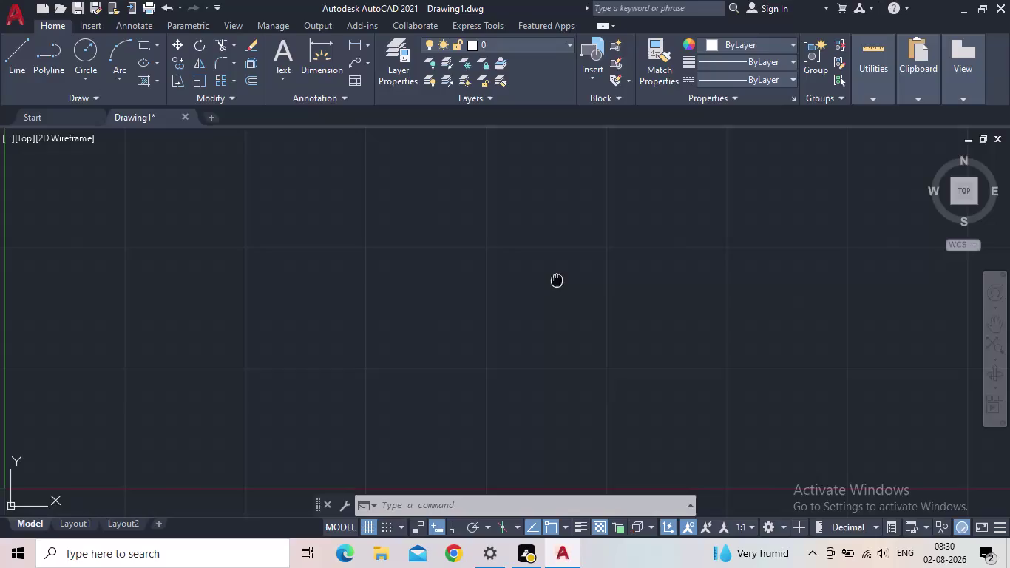
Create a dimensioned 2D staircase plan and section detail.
Set drawing units (UN) to Engineering length type with 0'-0.00" precision.
scroll(down, 3)
middle_drag(535, 294, 515, 303)
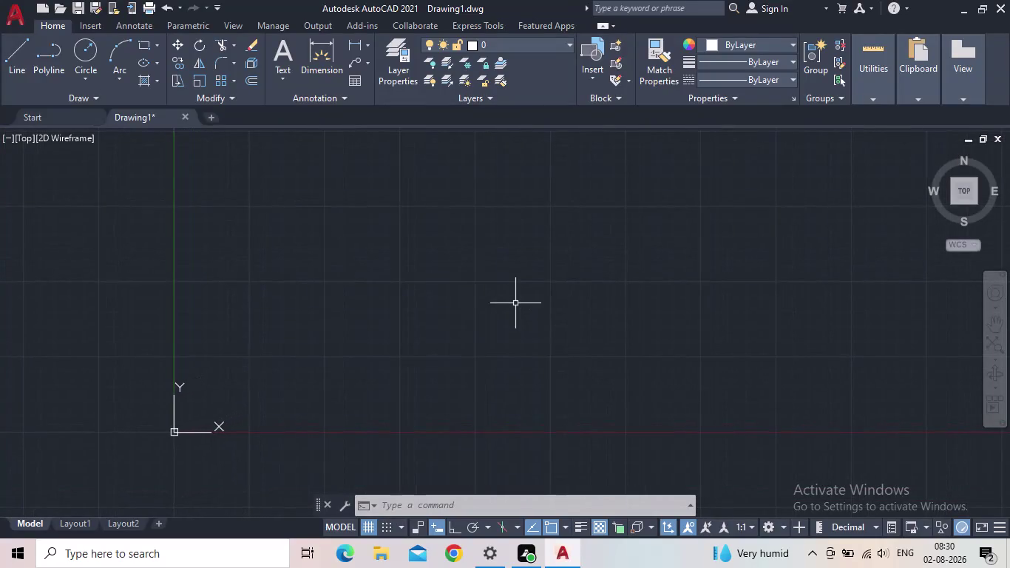
text(un)
key(Return)
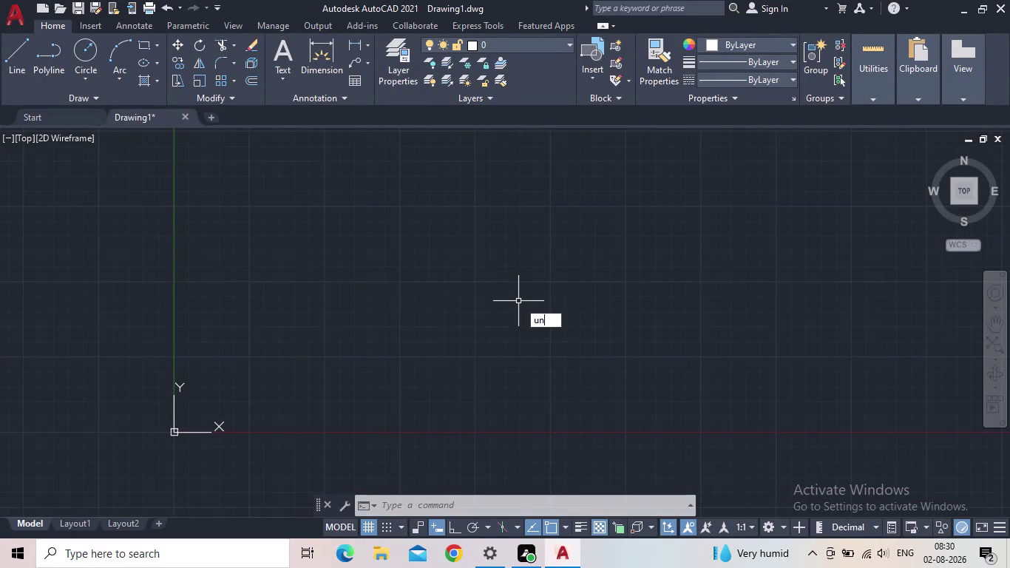
click(468, 168)
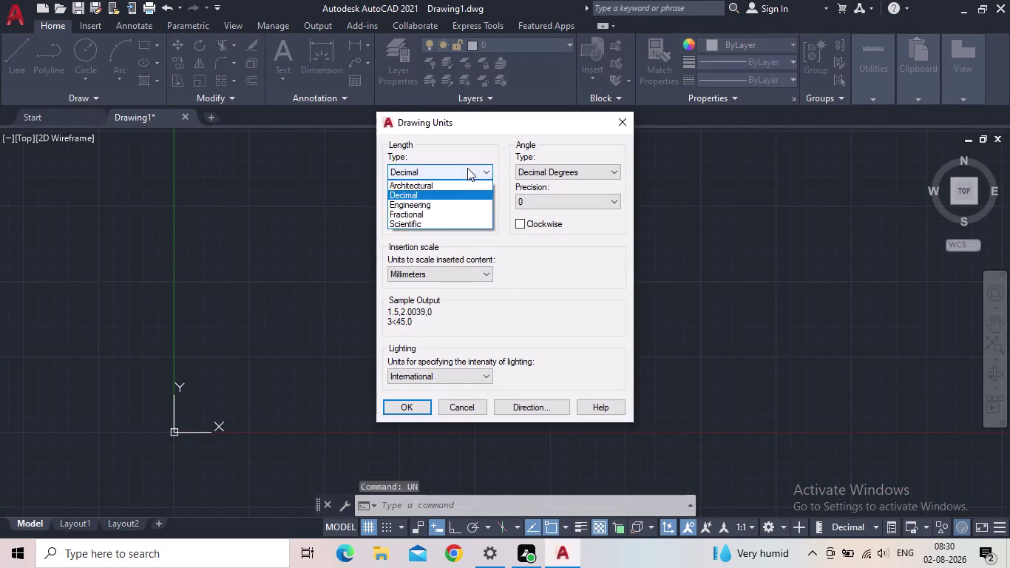
click(446, 203)
click(444, 205)
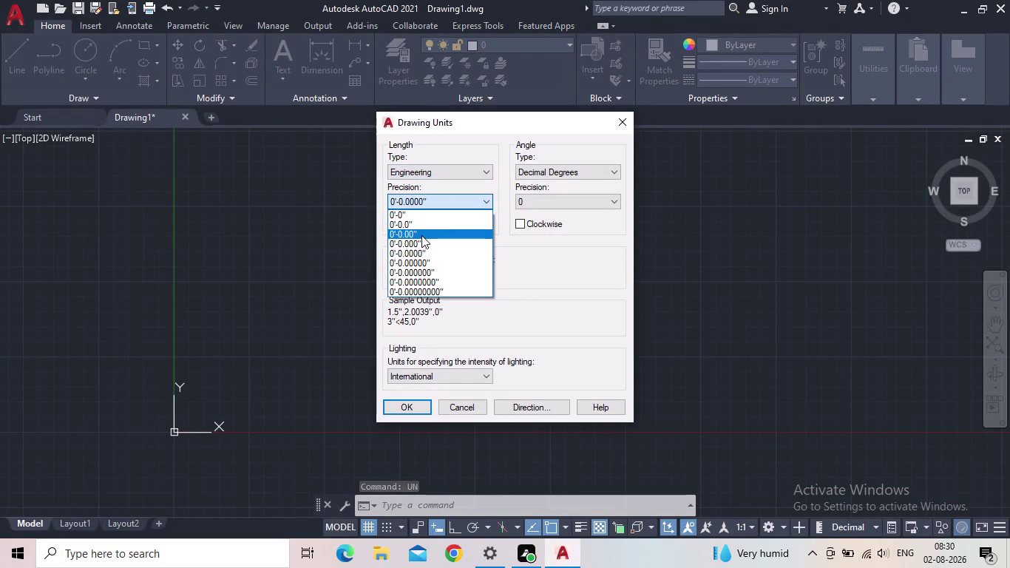
click(419, 236)
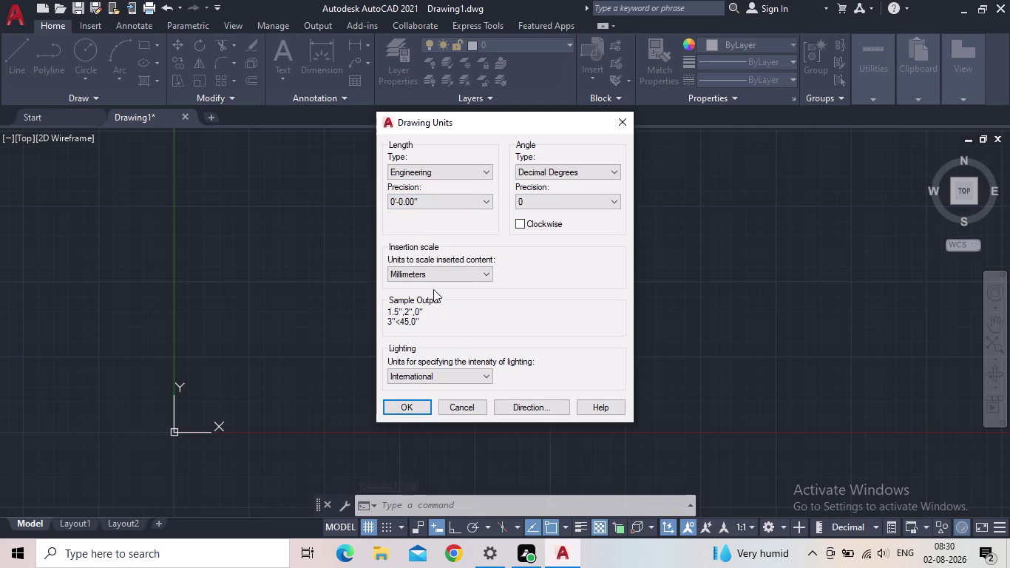
click(437, 275)
click(406, 298)
click(404, 409)
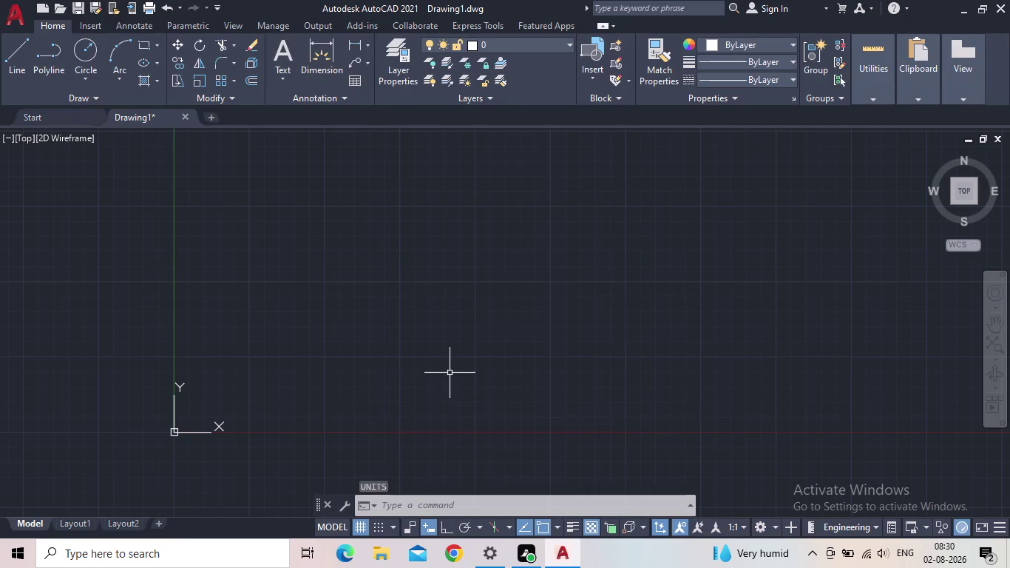
Give ISO-25 Engineering primary unit format with 0'-0.00" precision and close the style manager.
key(d)
key(Return)
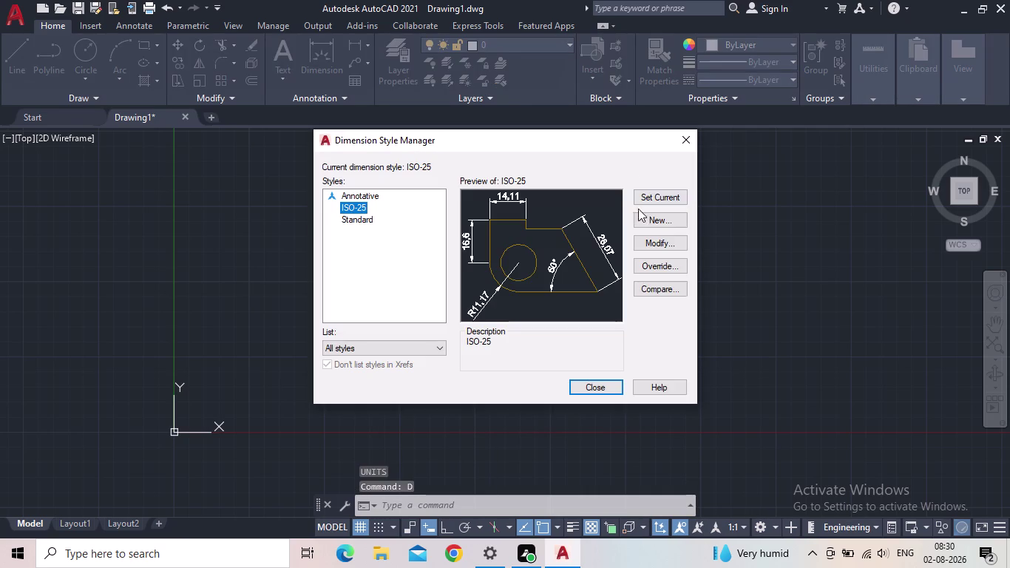
click(664, 244)
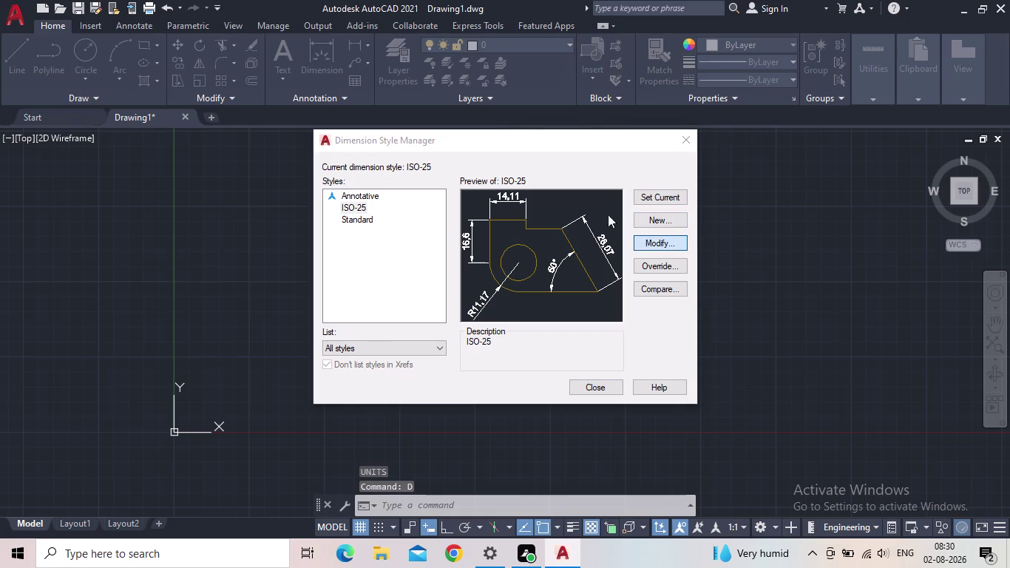
click(473, 137)
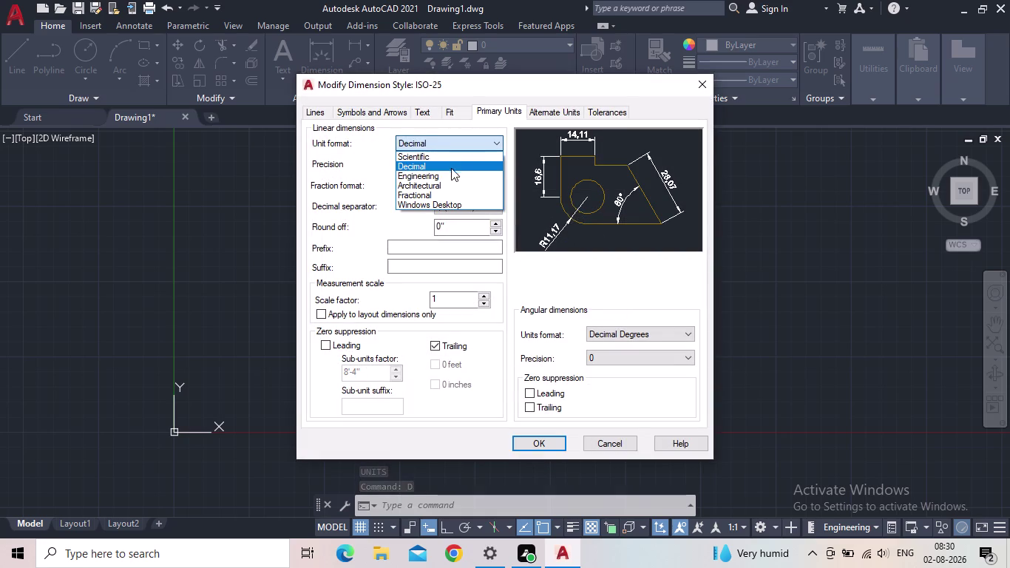
click(445, 176)
click(442, 162)
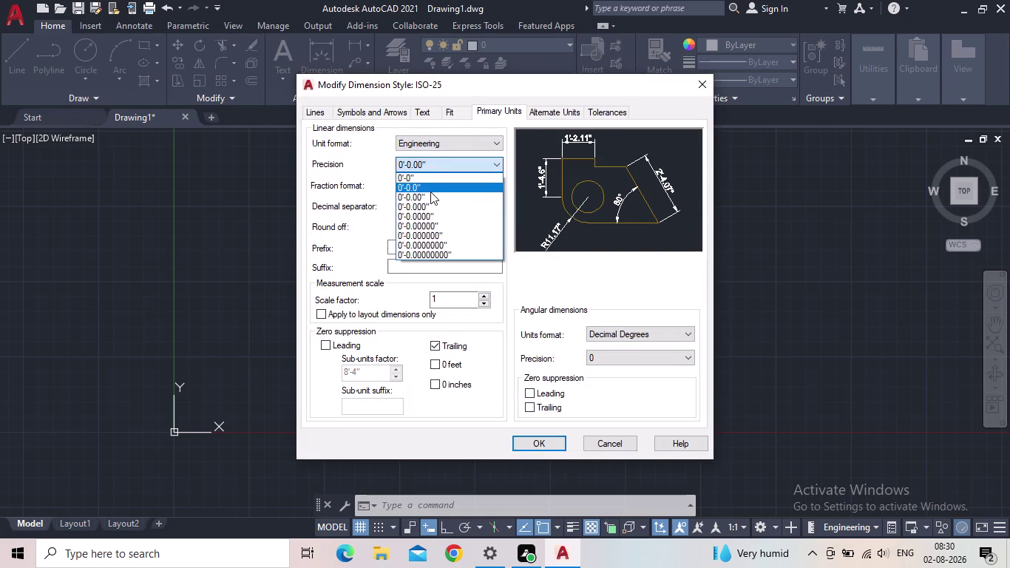
click(429, 195)
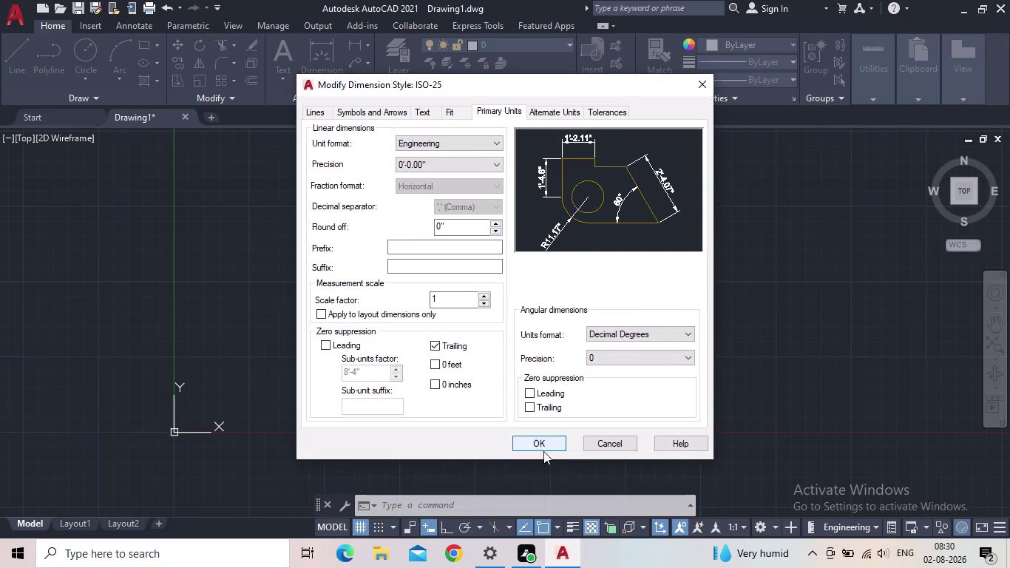
click(541, 441)
click(651, 197)
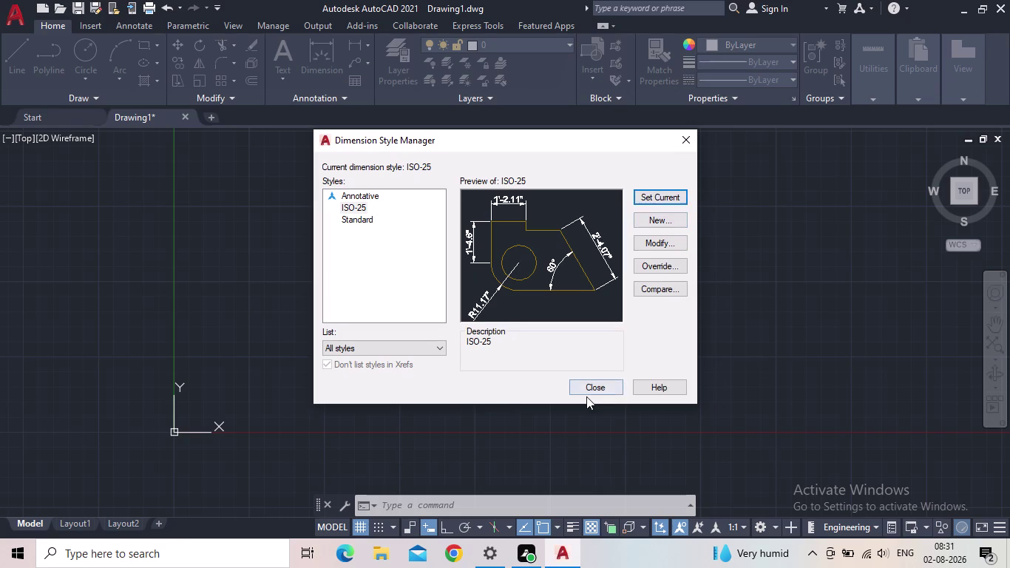
click(585, 387)
Pan to reposition the origin and start the XLINE command with XL.
middle_drag(660, 282, 554, 305)
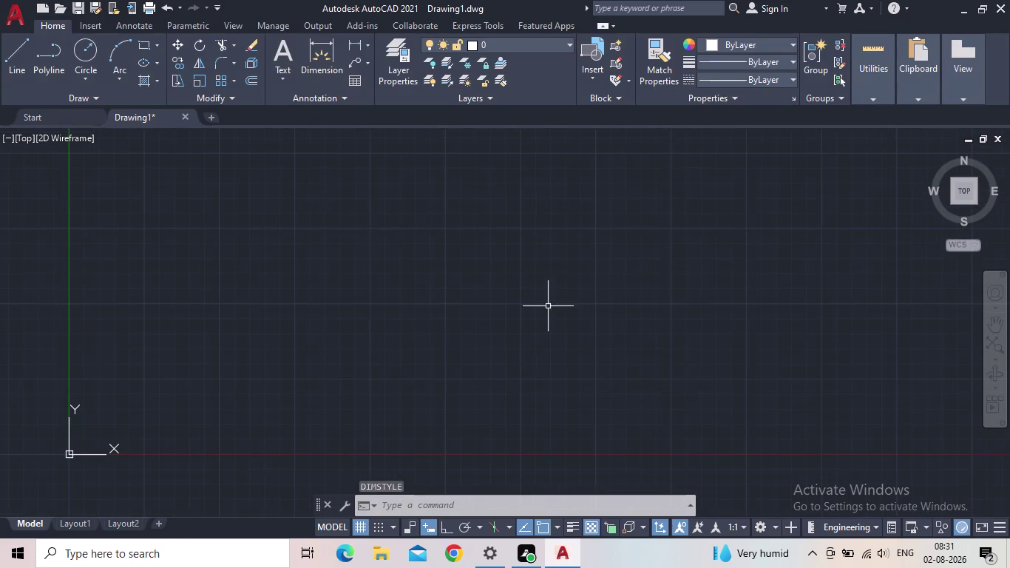
middle_drag(514, 239, 491, 277)
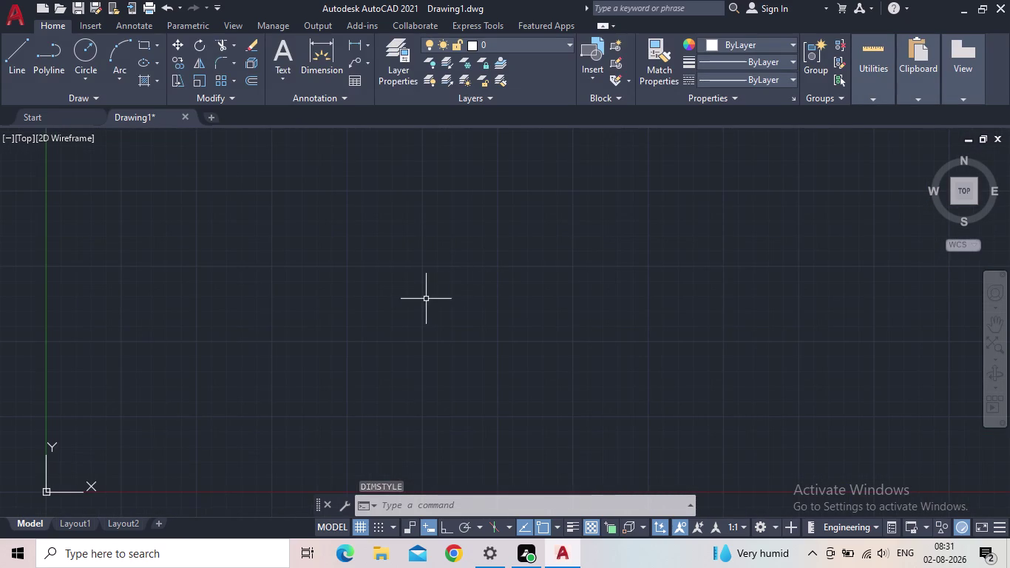
middle_drag(360, 285, 370, 298)
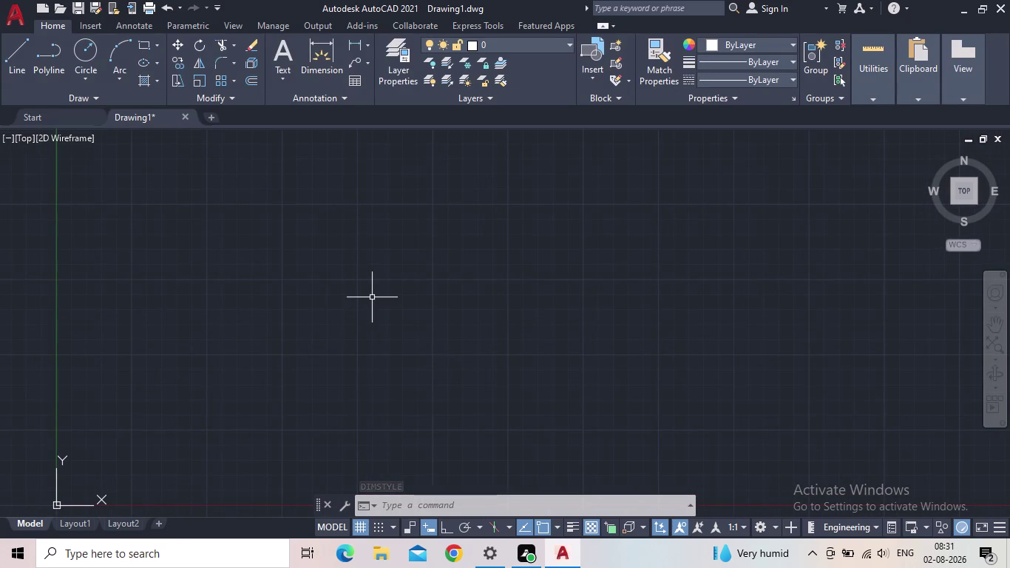
middle_drag(373, 295, 354, 286)
text(x)
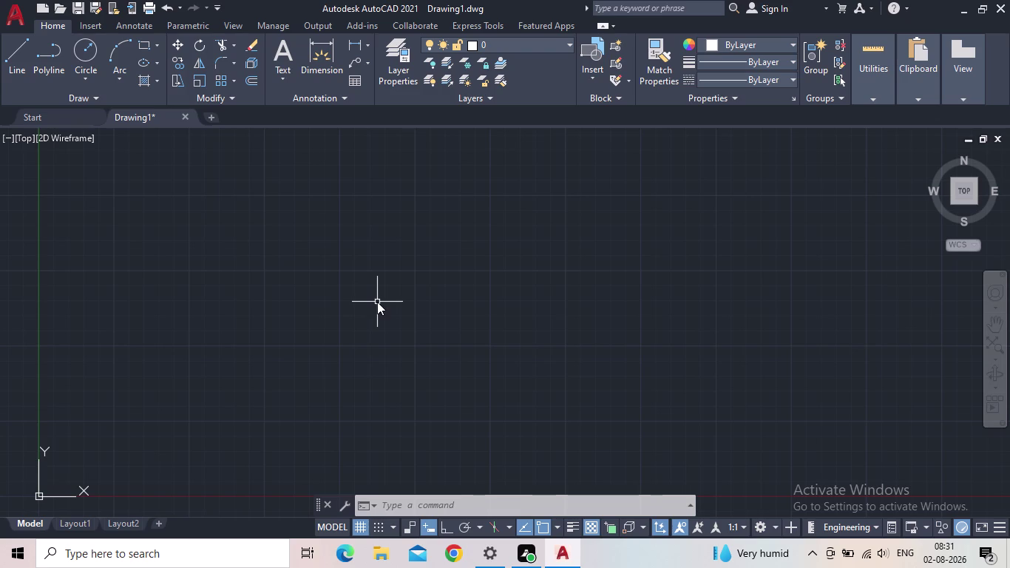
text(l)
key(Return)
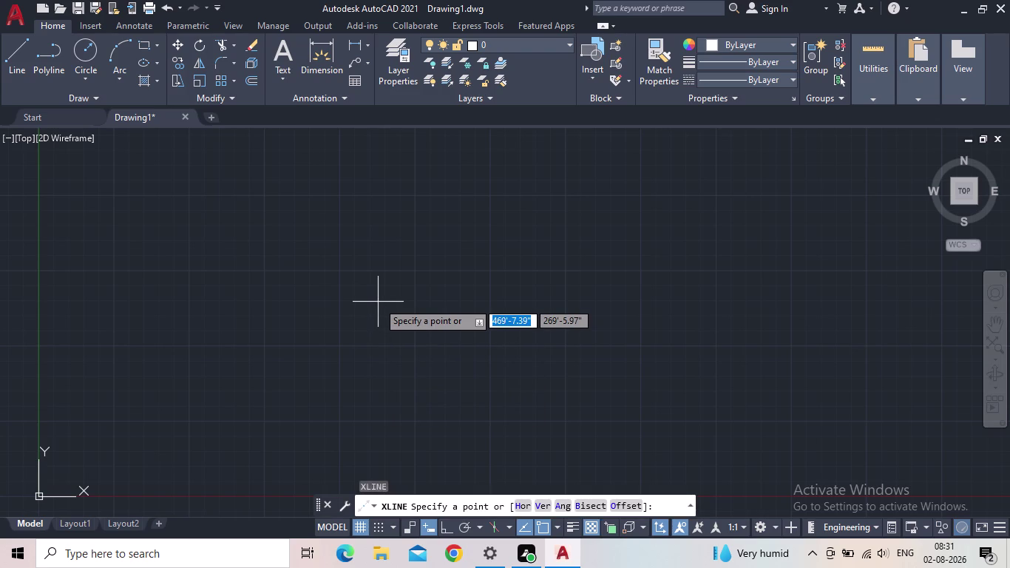
Place a vertical construction line in the left part of the drawing.
text(v)
key(space)
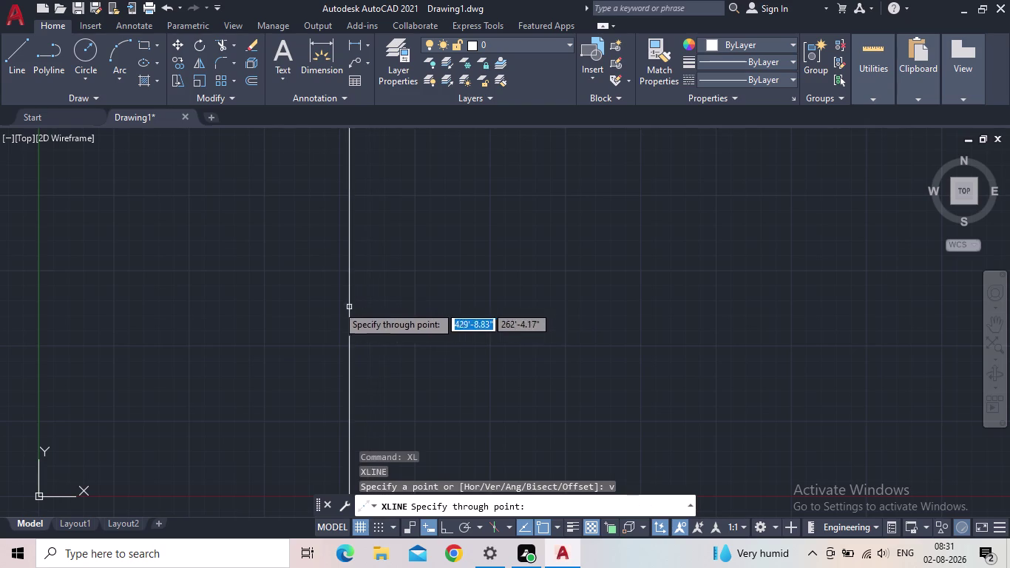
click(311, 244)
middle_drag(373, 286, 353, 343)
scroll(down, 3)
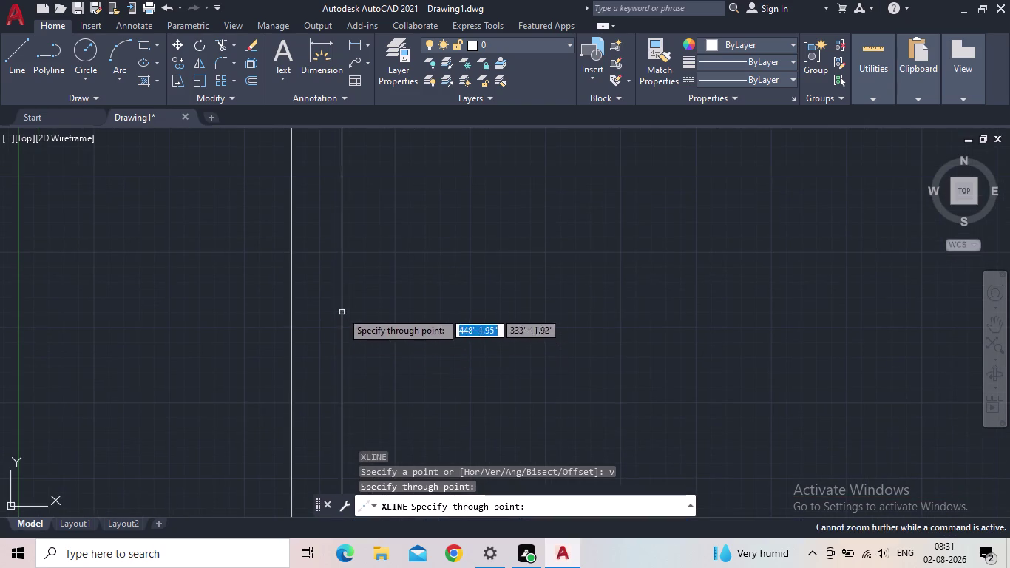
middle_drag(342, 312, 309, 350)
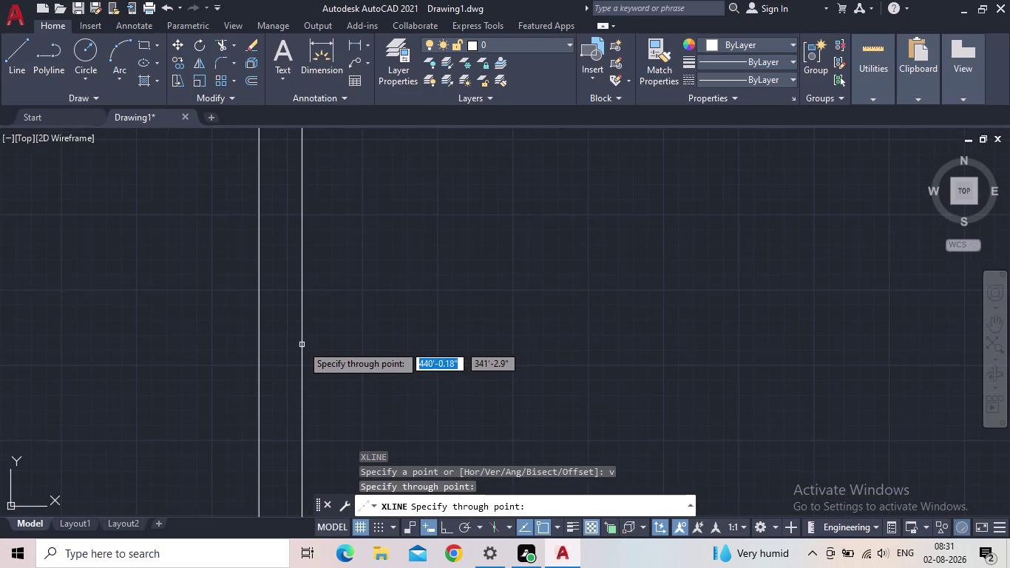
scroll(up, 3)
scroll(down, 3)
key(Escape)
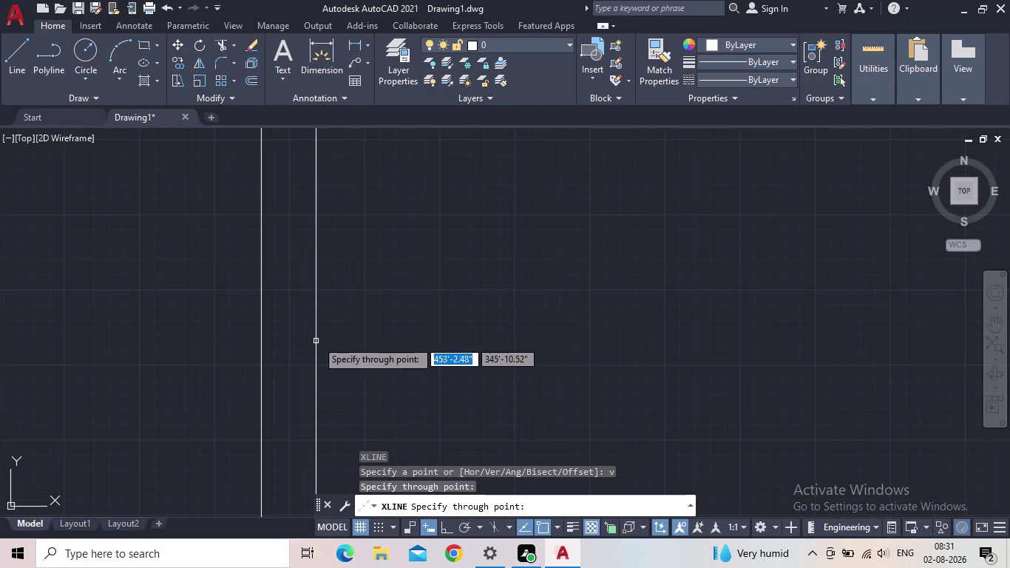
key(space)
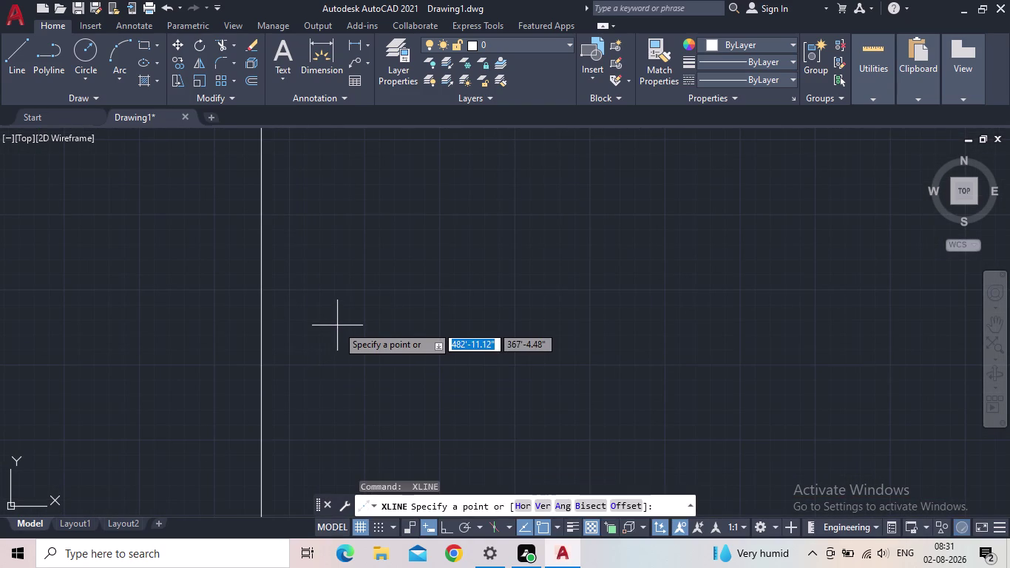
Place a horizontal construction line crossing the vertical one.
key(h)
key(space)
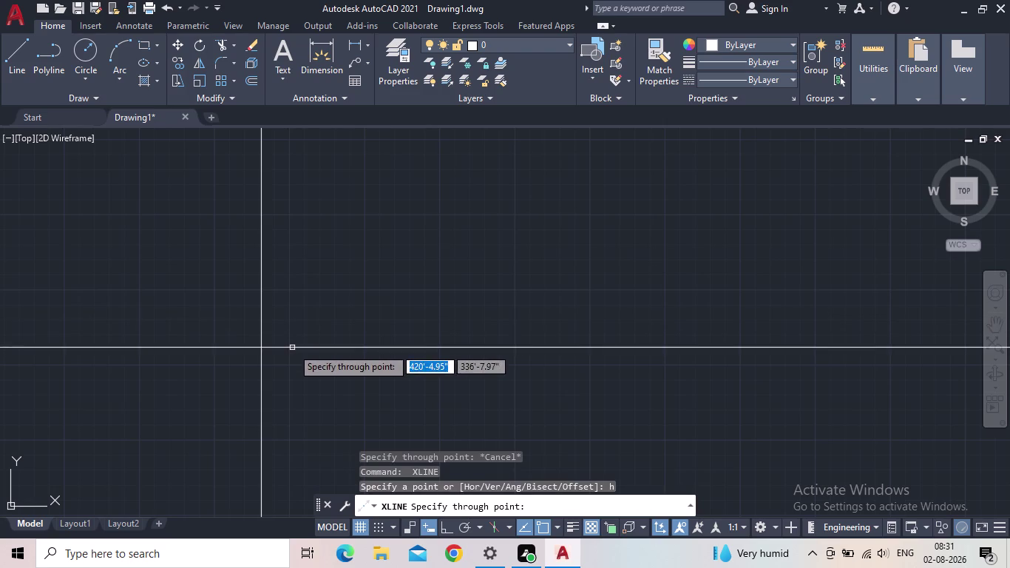
click(292, 348)
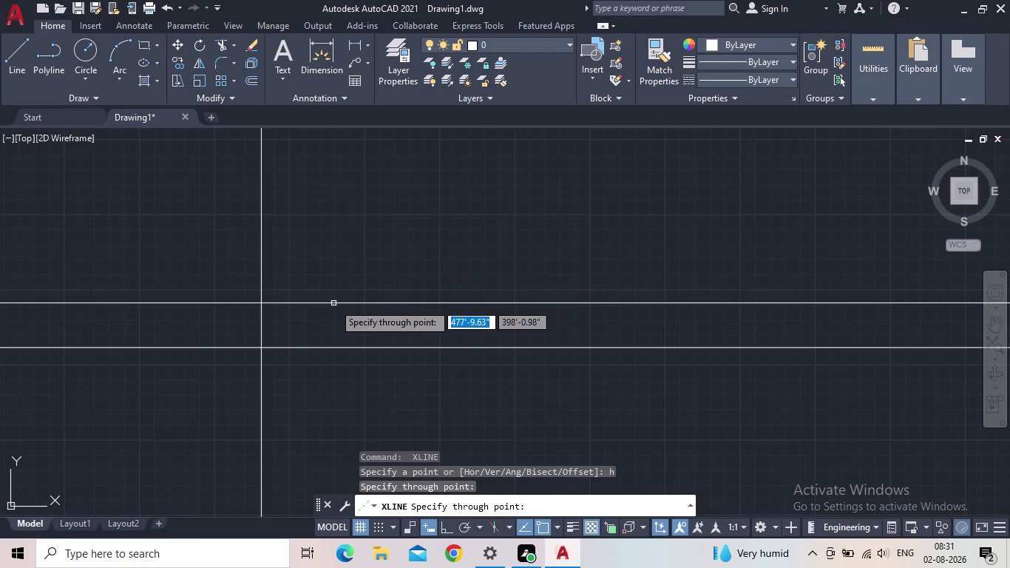
key(Escape)
Offset the horizontal line 9" below and pan to review the lines.
key(o)
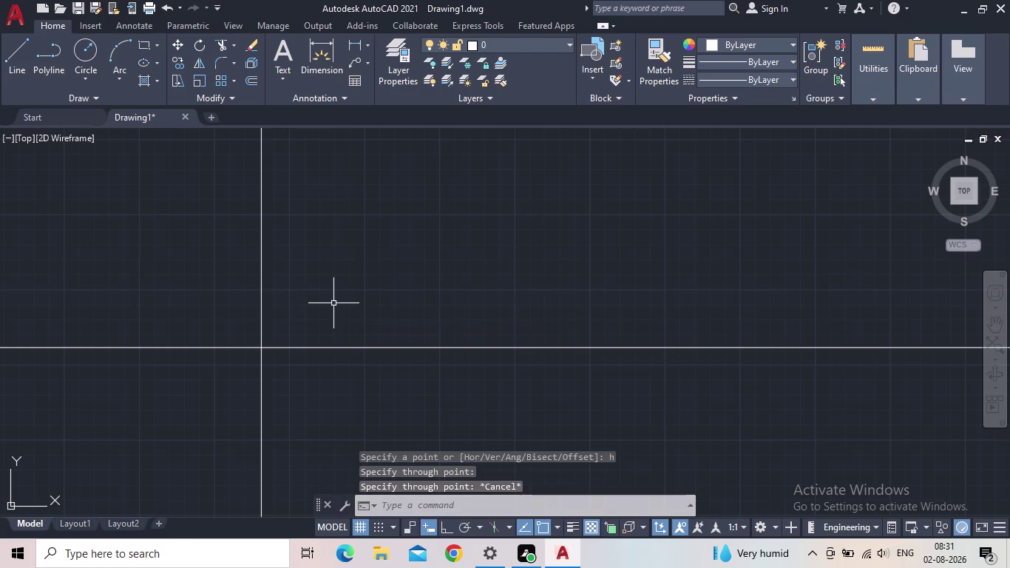
key(Return)
text(9)
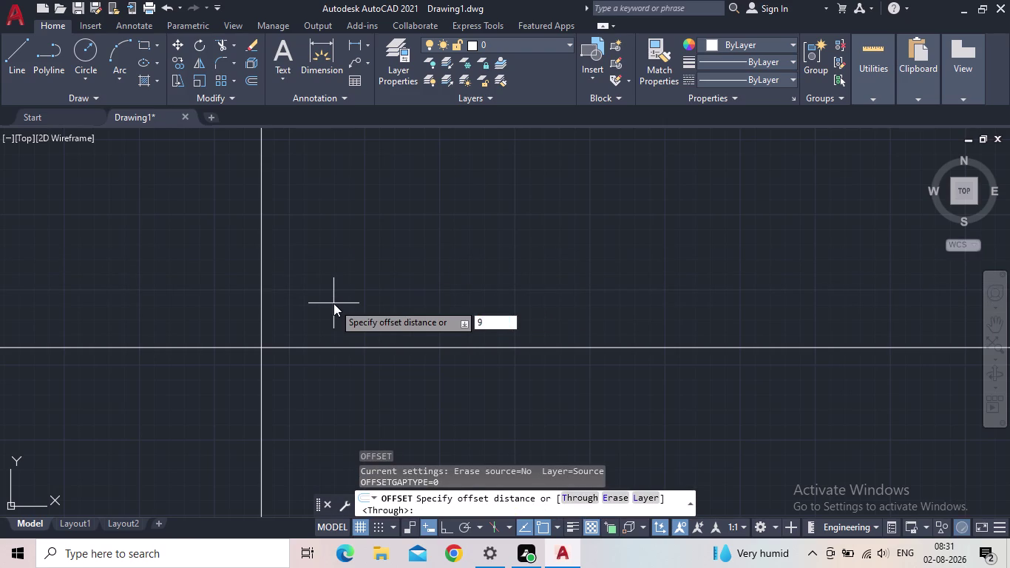
text(")
key(Return)
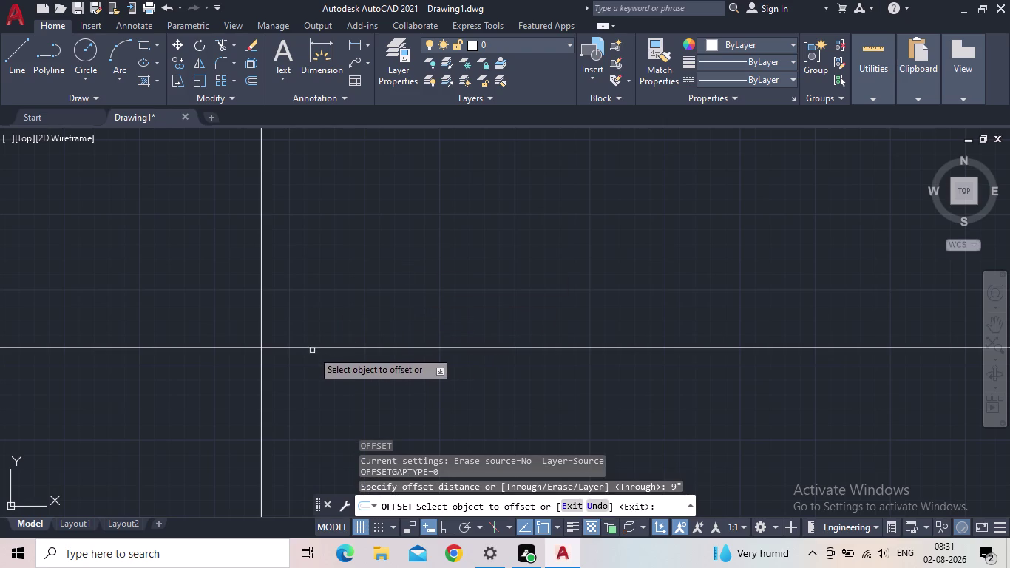
click(312, 346)
click(323, 285)
scroll(up, 3)
scroll(up, 3)
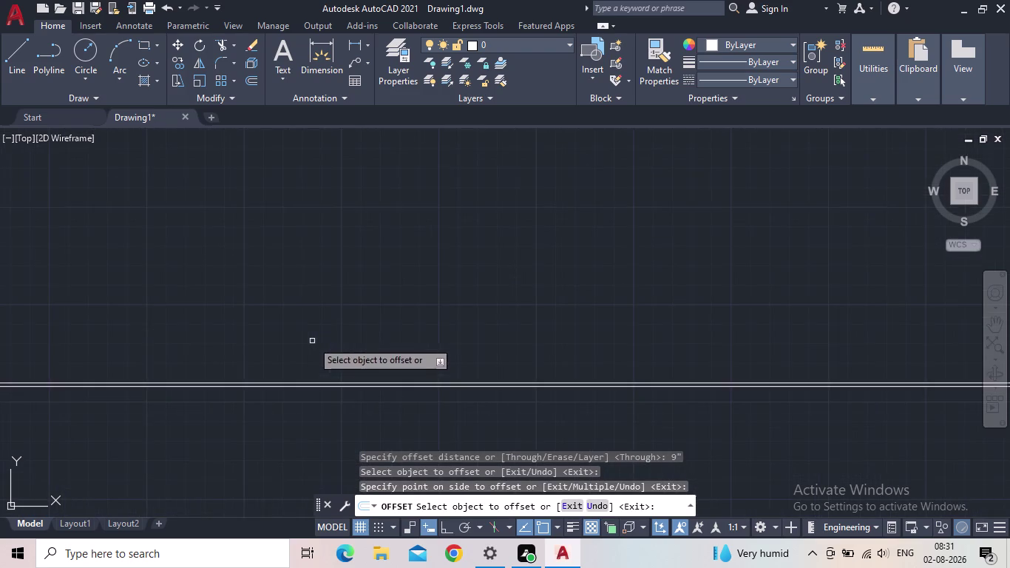
middle_drag(325, 338, 769, 361)
scroll(up, 3)
middle_drag(508, 318, 341, 305)
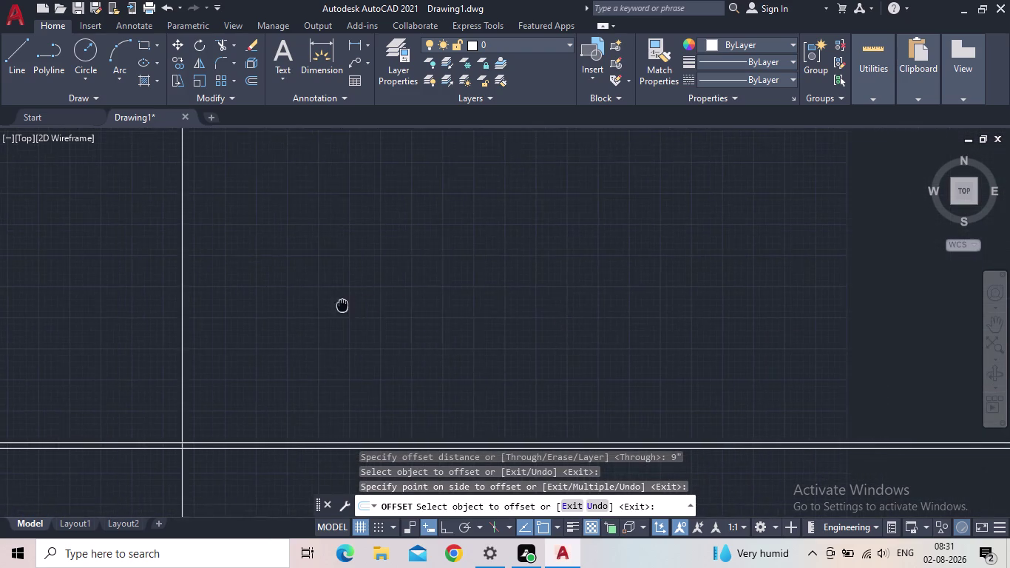
scroll(down, 3)
middle_drag(446, 316, 329, 345)
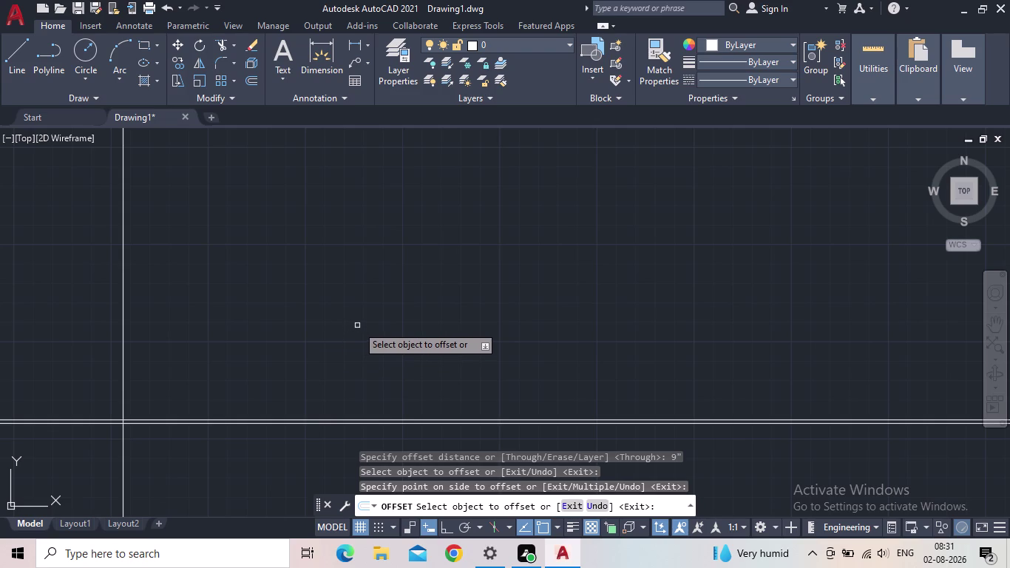
middle_drag(374, 308, 325, 322)
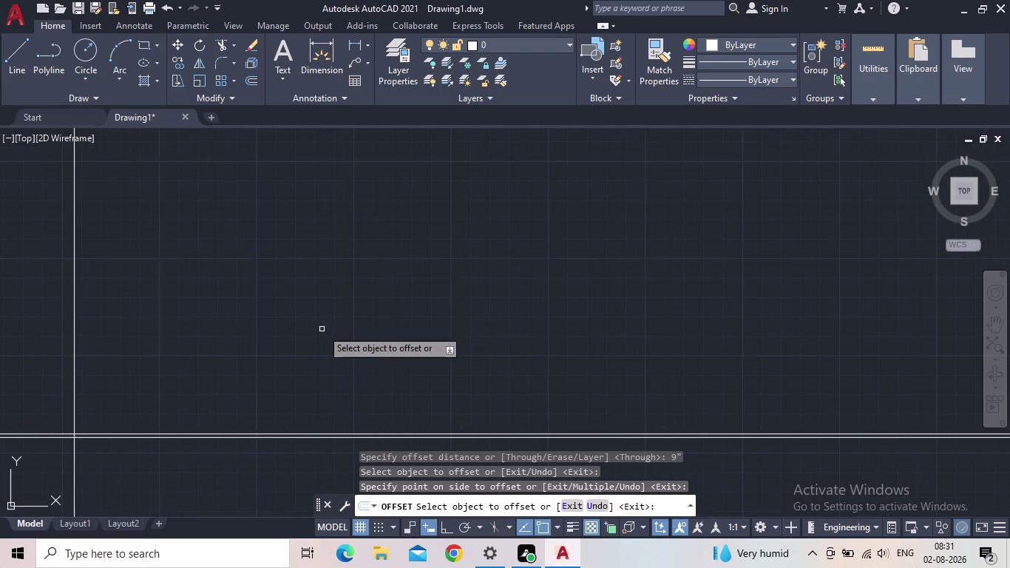
key(Escape)
Offset the horizontal line 7'5" to create a parallel copy.
key(o)
key(space)
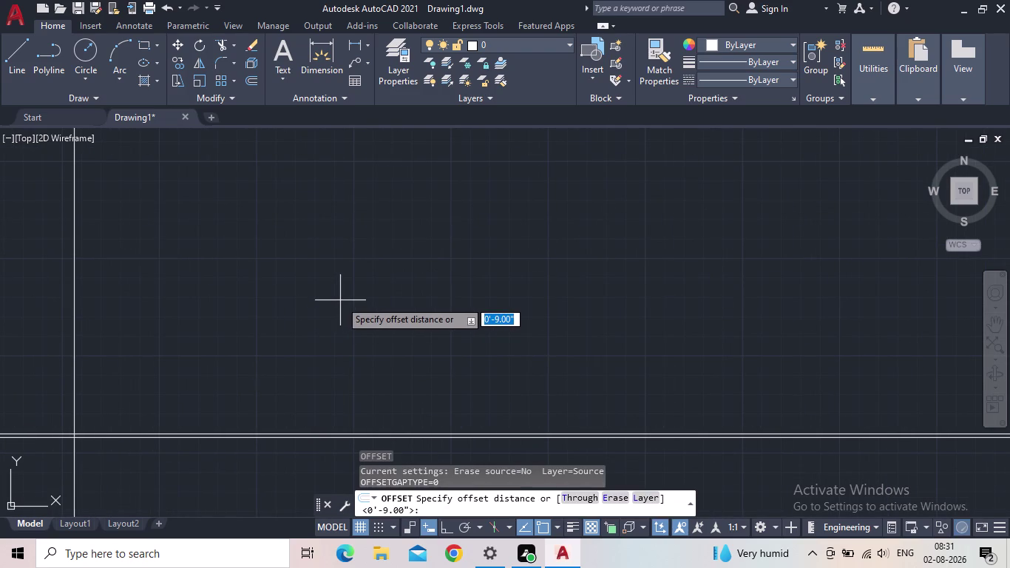
key(7)
key(period)
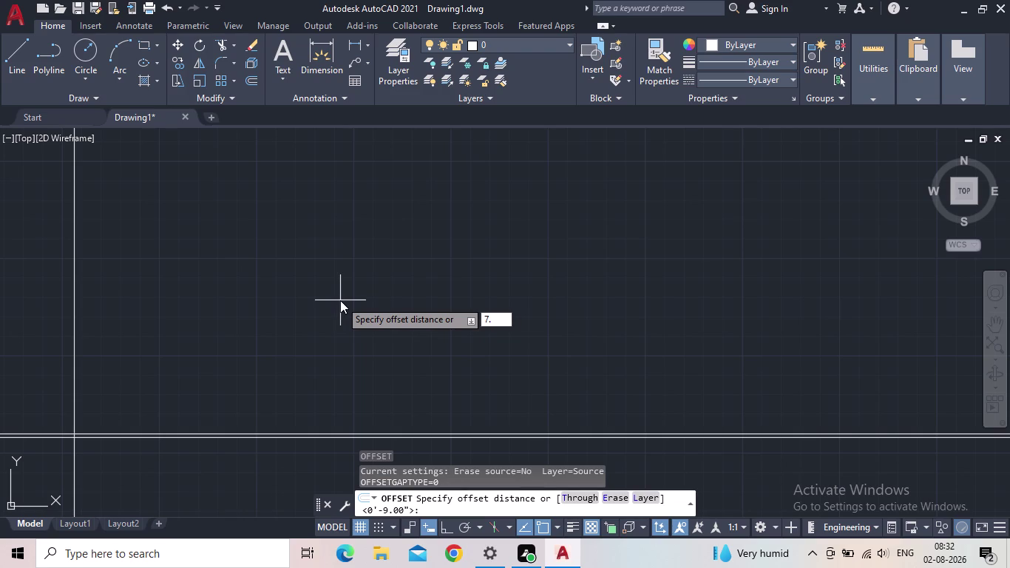
key(BackSpace)
text('5)
text(")
key(Return)
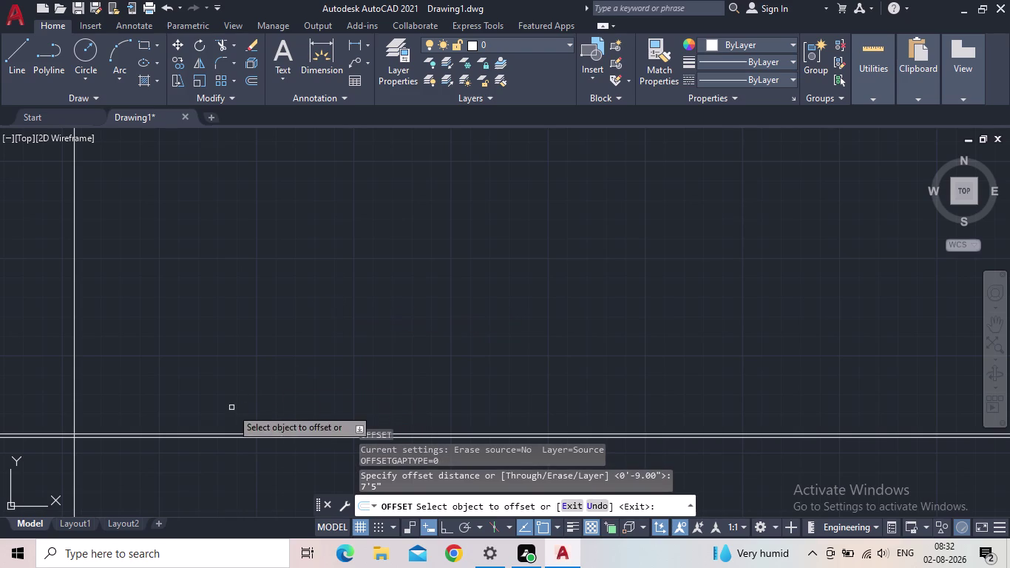
click(226, 434)
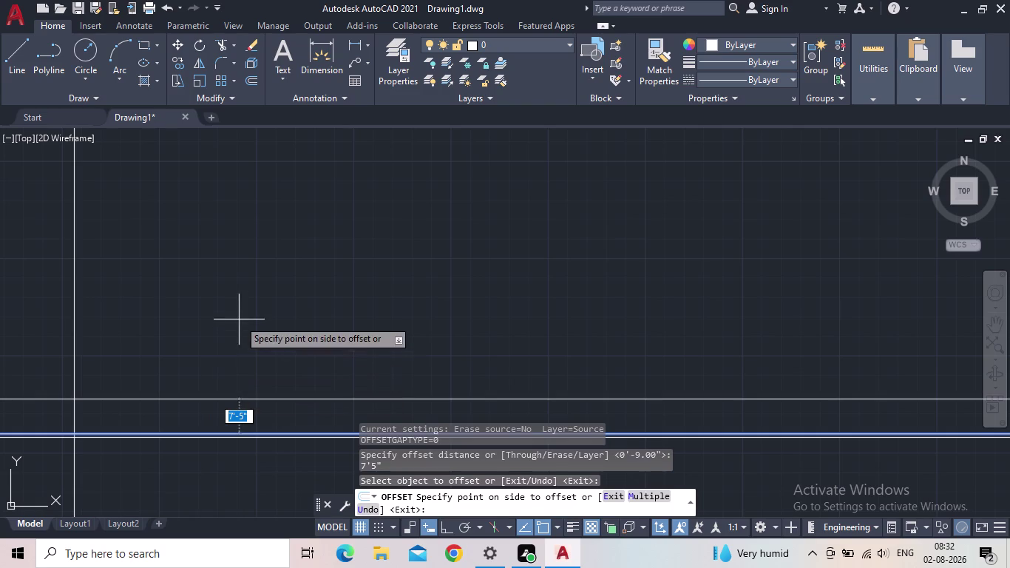
click(238, 321)
key(Escape)
Offset the new horizontal line 9" to form the second line pair.
key(o)
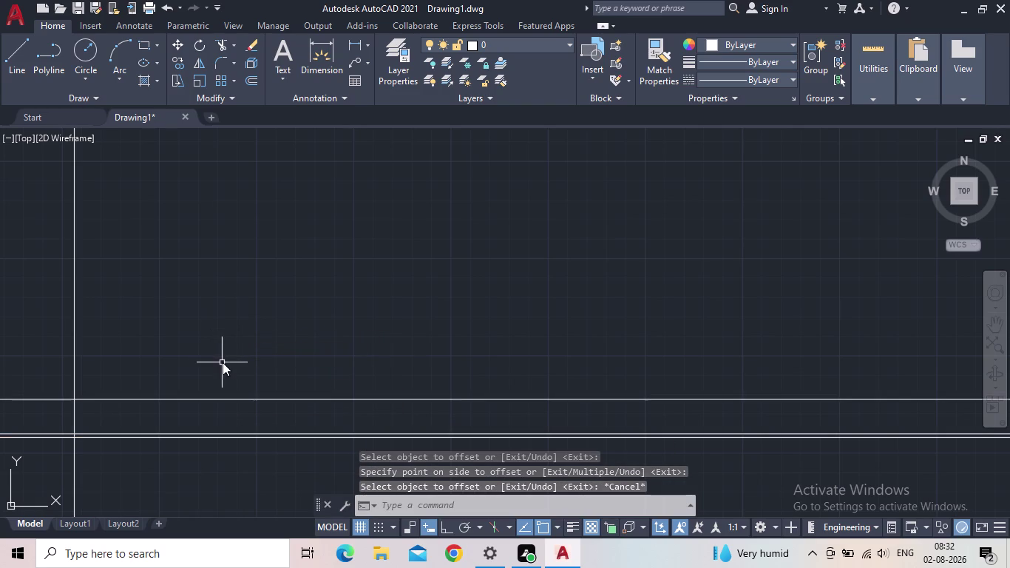
key(Return)
text(9")
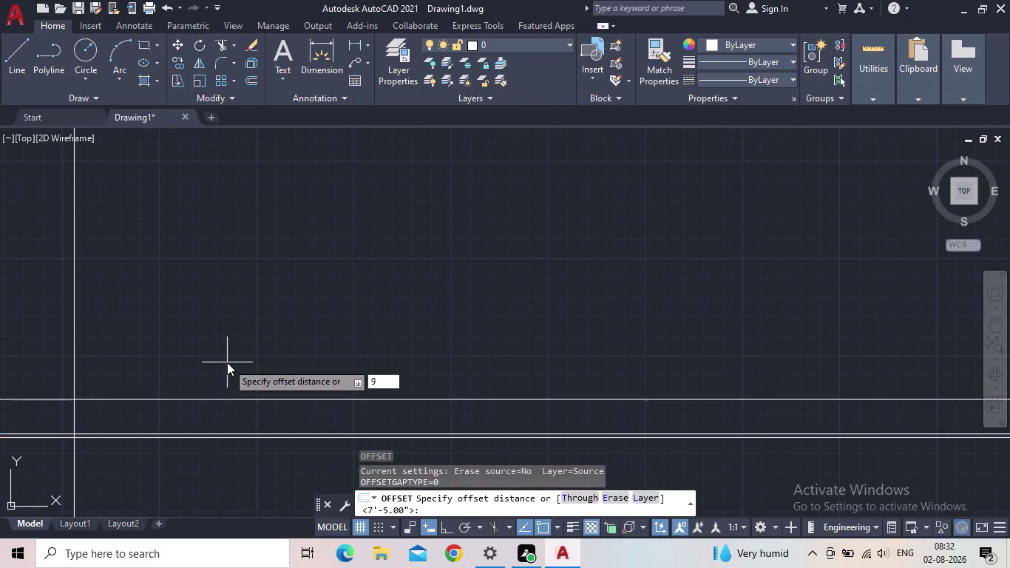
key(Return)
click(115, 398)
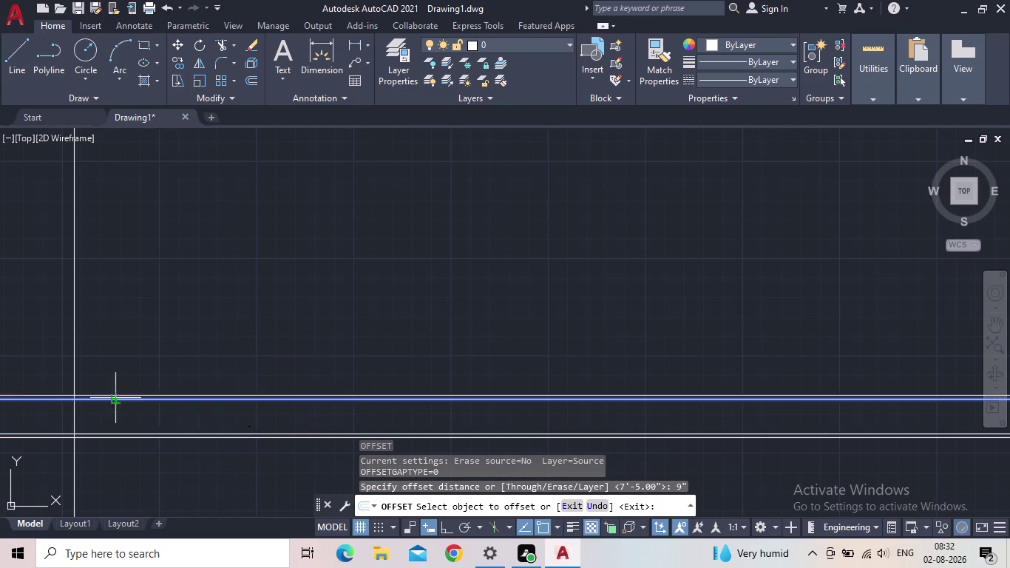
click(138, 363)
key(Escape)
middle_drag(137, 388, 185, 370)
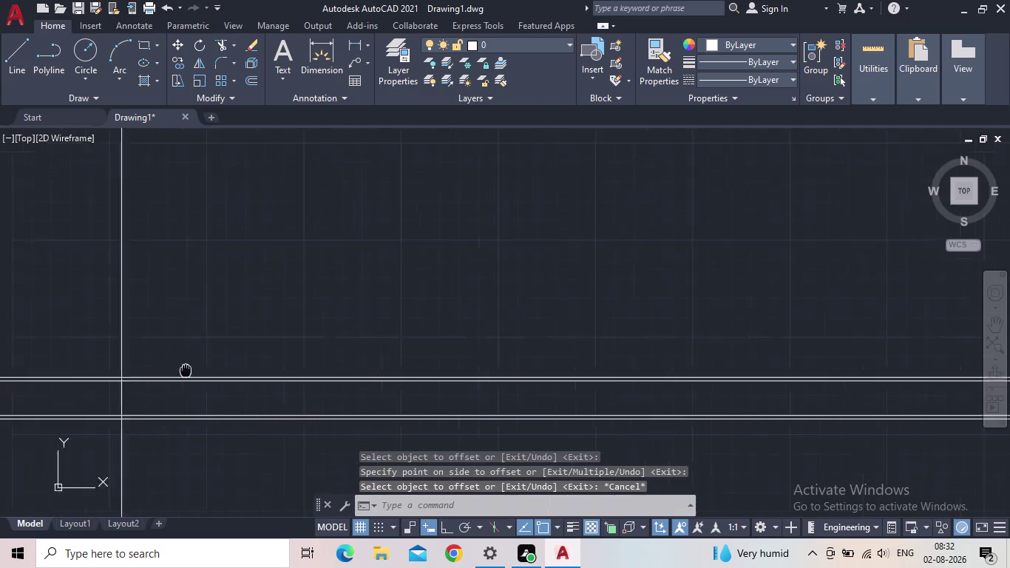
middle_drag(184, 370, 205, 378)
scroll(up, 3)
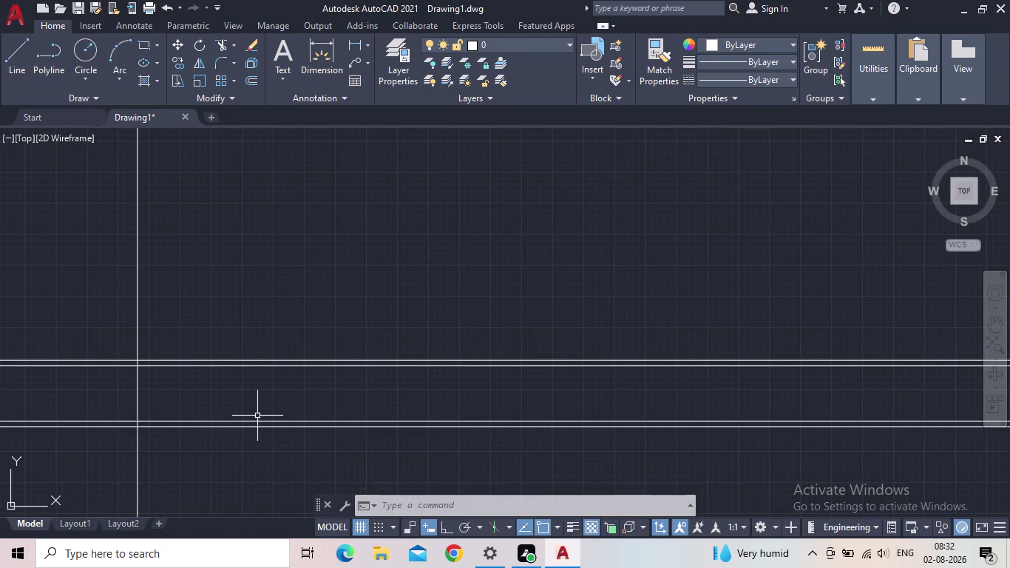
Pan and zoom to center the horizontal line pairs in view.
middle_drag(232, 415, 256, 409)
scroll(up, 3)
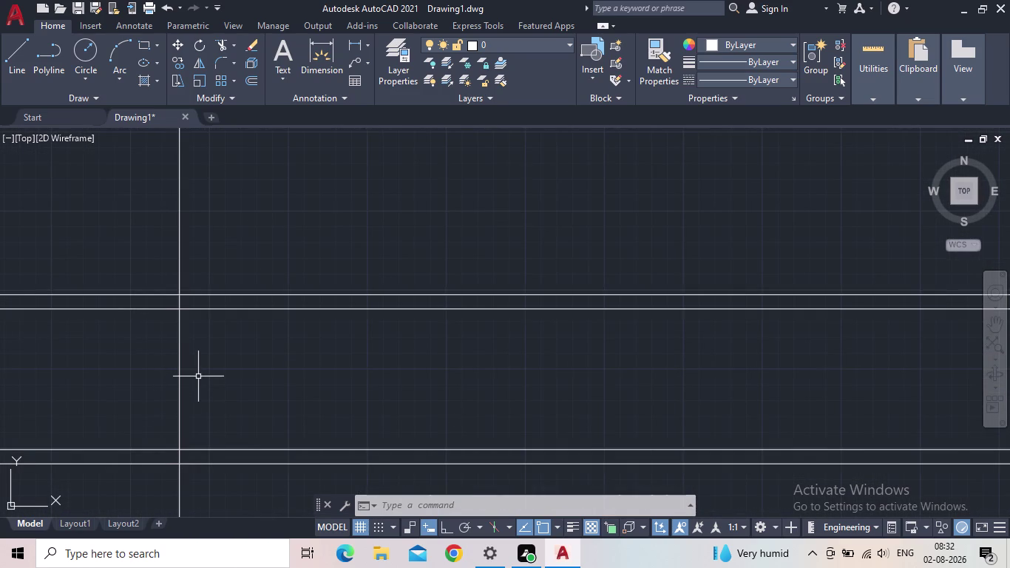
middle_click(199, 376)
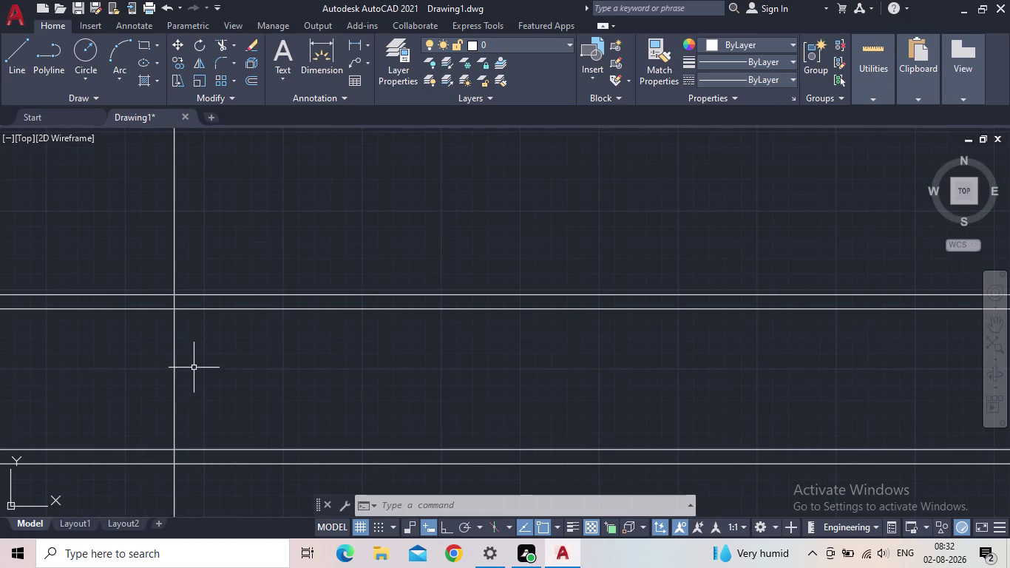
scroll(up, 3)
scroll(down, 3)
middle_drag(206, 368, 178, 317)
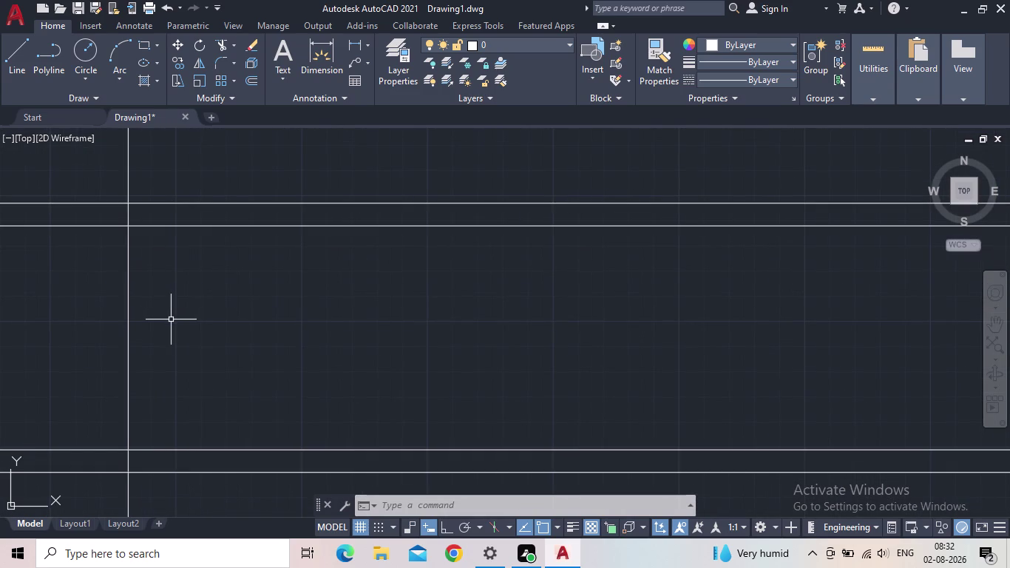
middle_drag(194, 340, 228, 348)
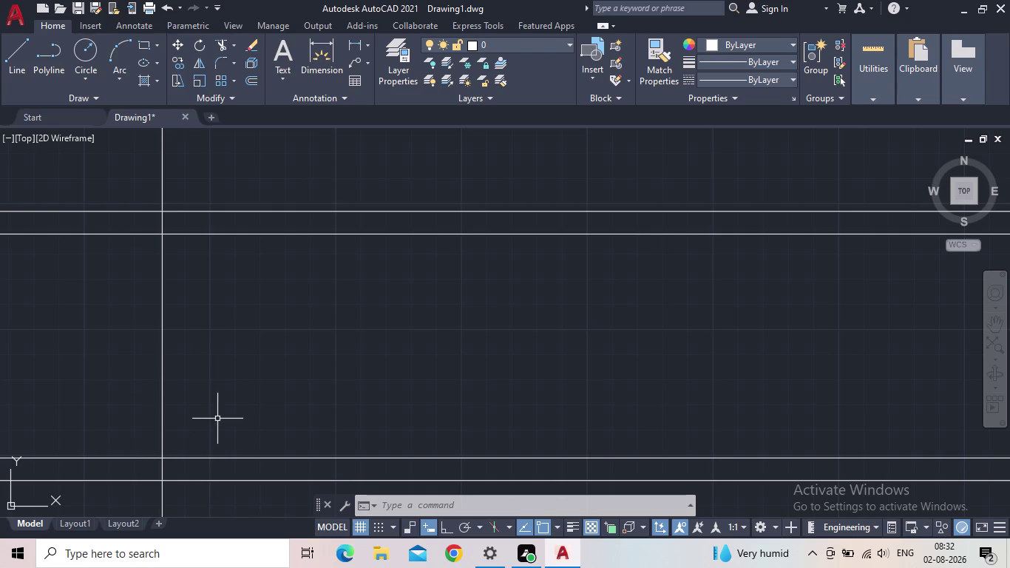
scroll(down, 3)
middle_drag(231, 416, 222, 369)
scroll(up, 3)
middle_drag(270, 312, 222, 360)
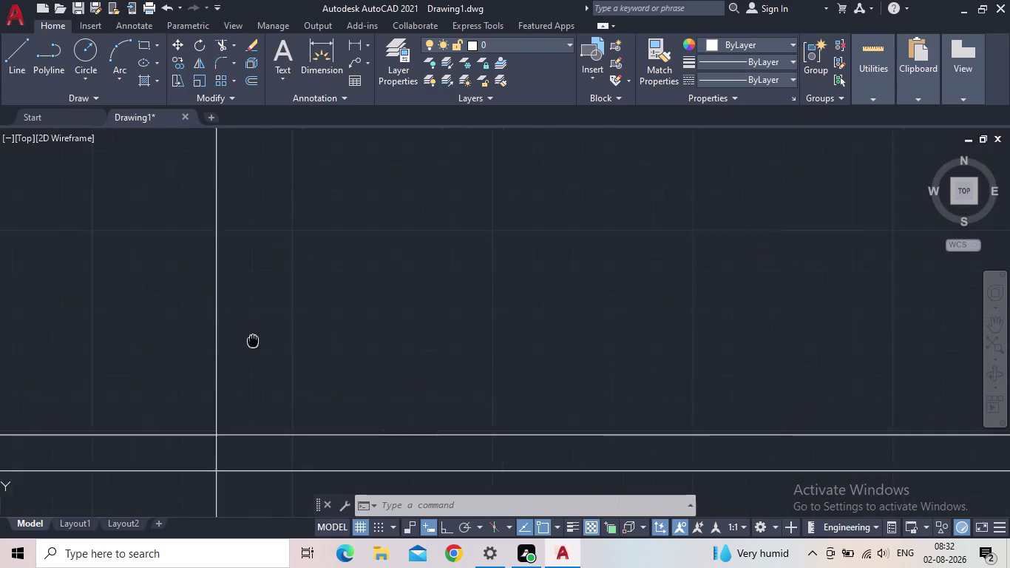
middle_drag(223, 360, 211, 369)
scroll(down, 3)
middle_drag(219, 367, 136, 365)
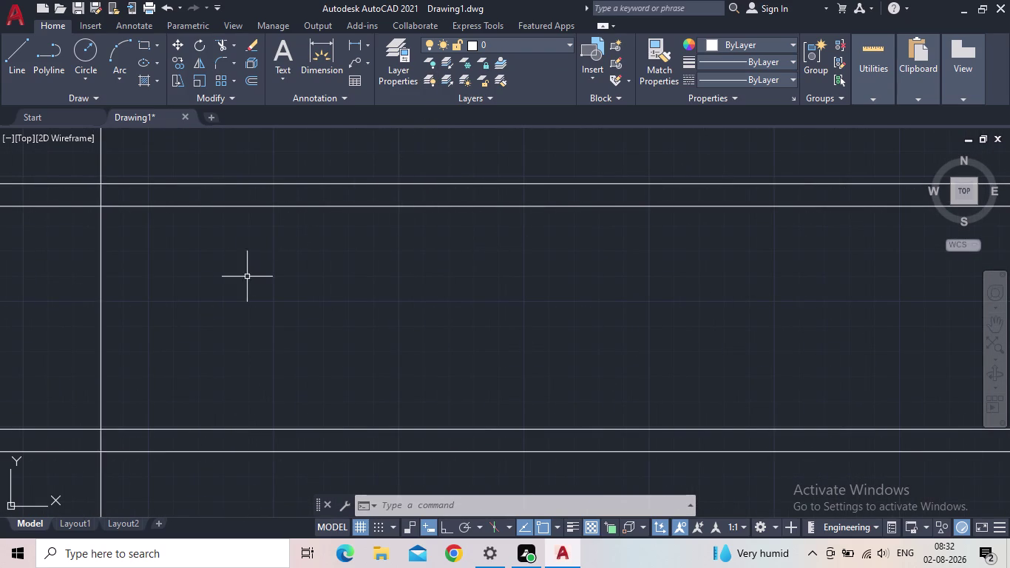
scroll(down, 3)
middle_drag(258, 272, 277, 298)
Trim the vertical line's ends above the top and below the bottom horizontal lines.
key(t)
key(r)
key(space)
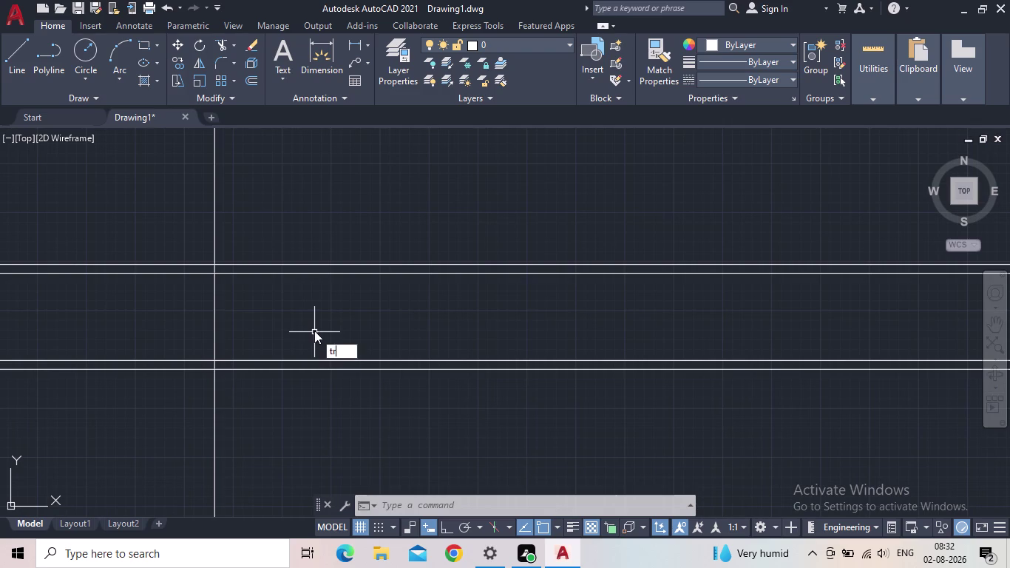
click(268, 231)
click(161, 218)
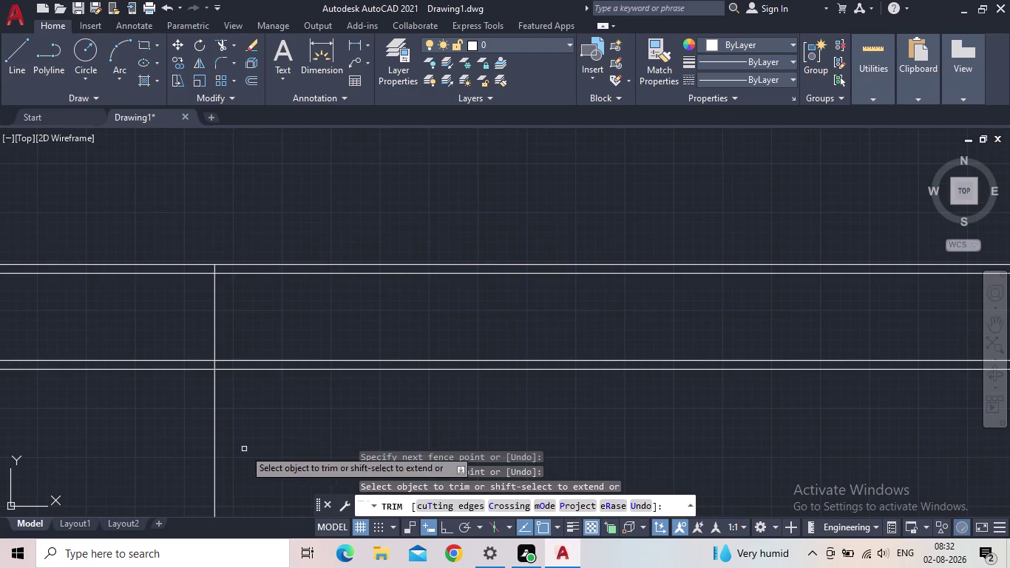
drag(244, 449, 237, 447)
click(148, 421)
middle_drag(200, 404, 244, 469)
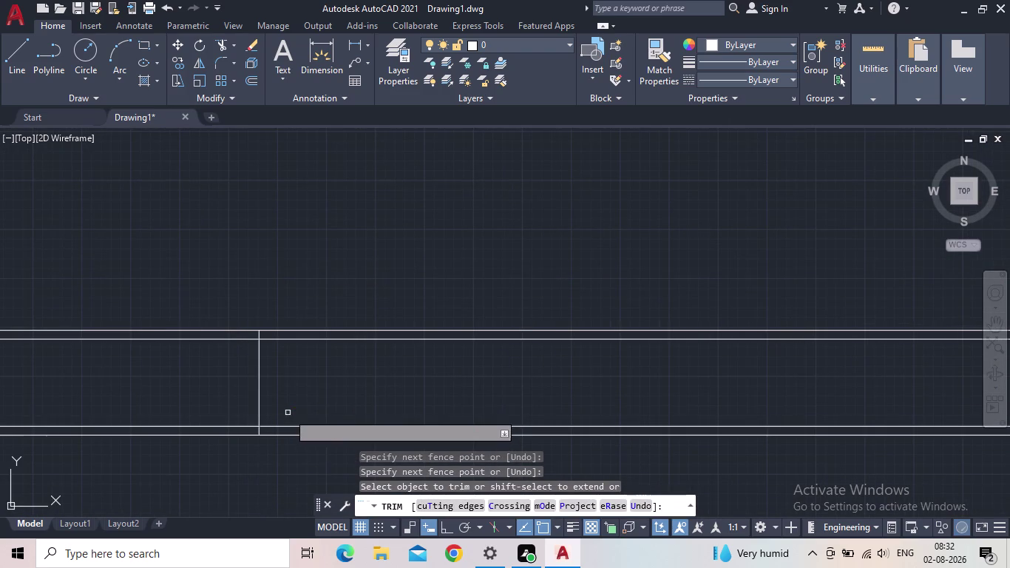
key(Escape)
middle_drag(293, 394, 278, 393)
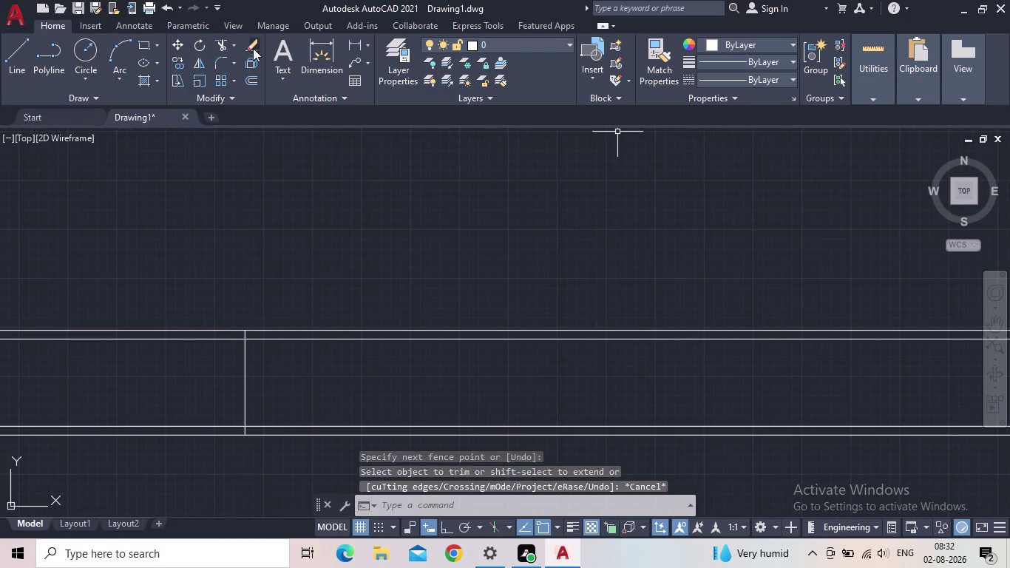
double_click(395, 67)
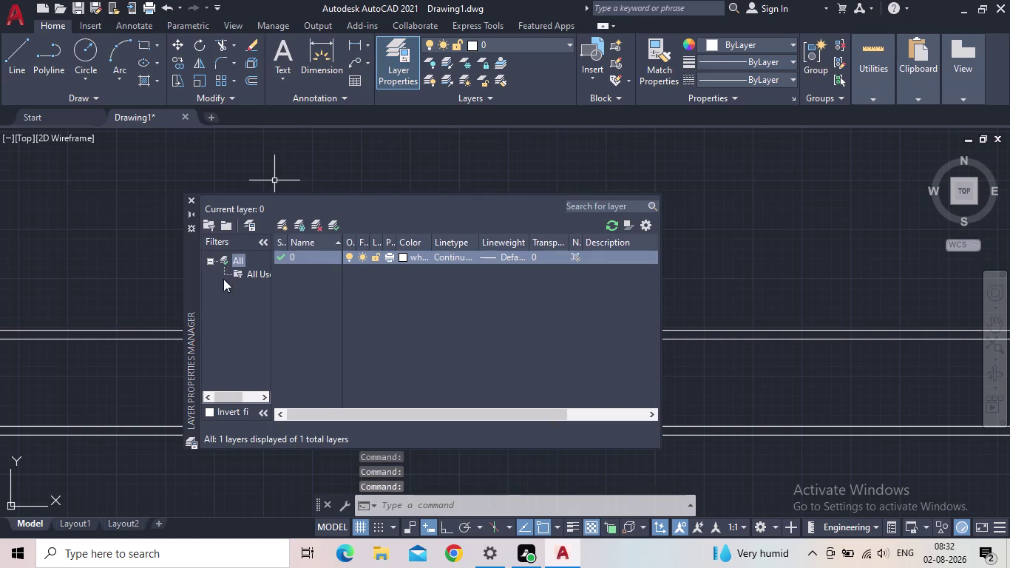
Add new layers and rename Layer1 to 'text'.
triple_click(283, 220)
click(282, 220)
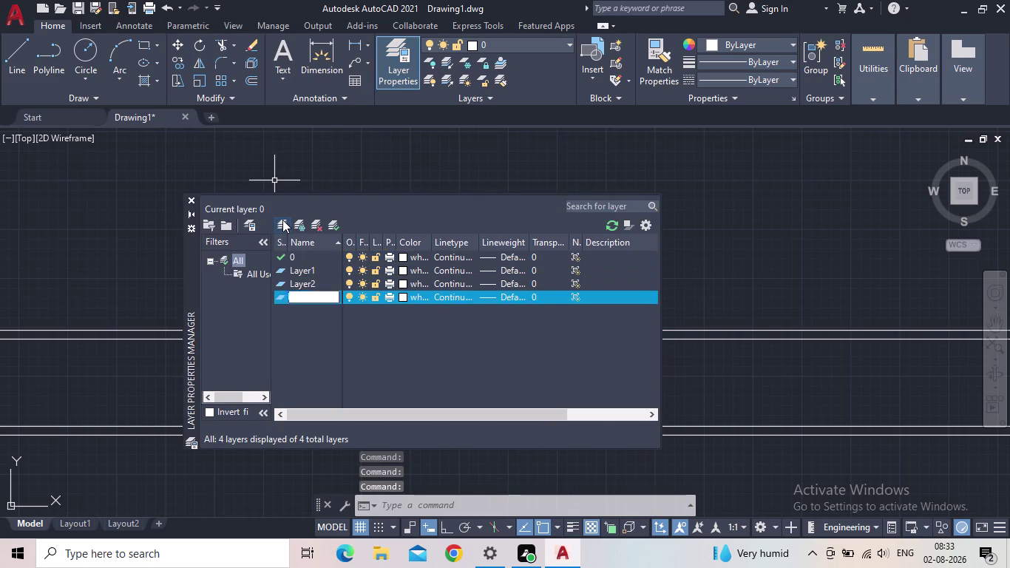
click(319, 269)
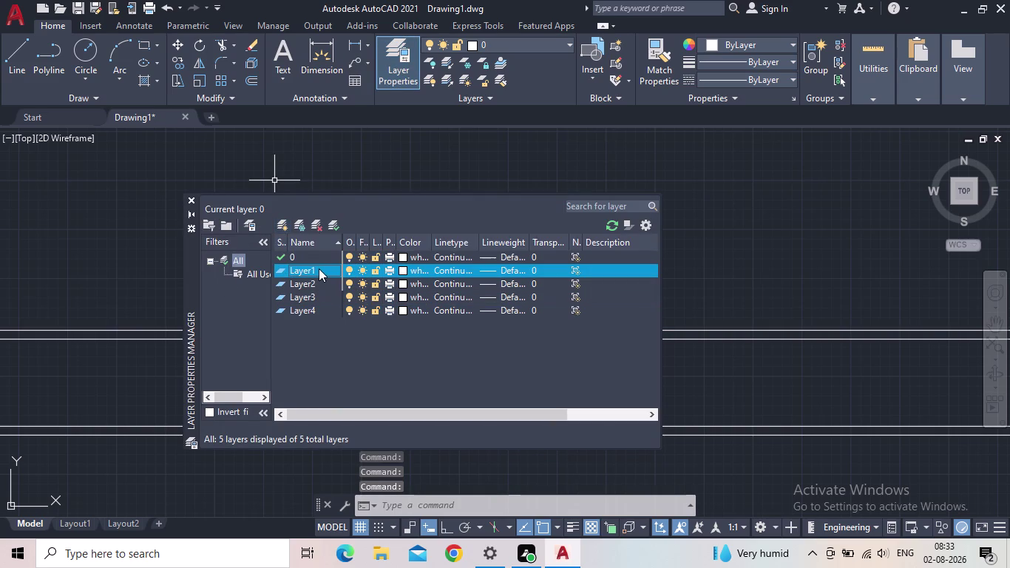
click(323, 266)
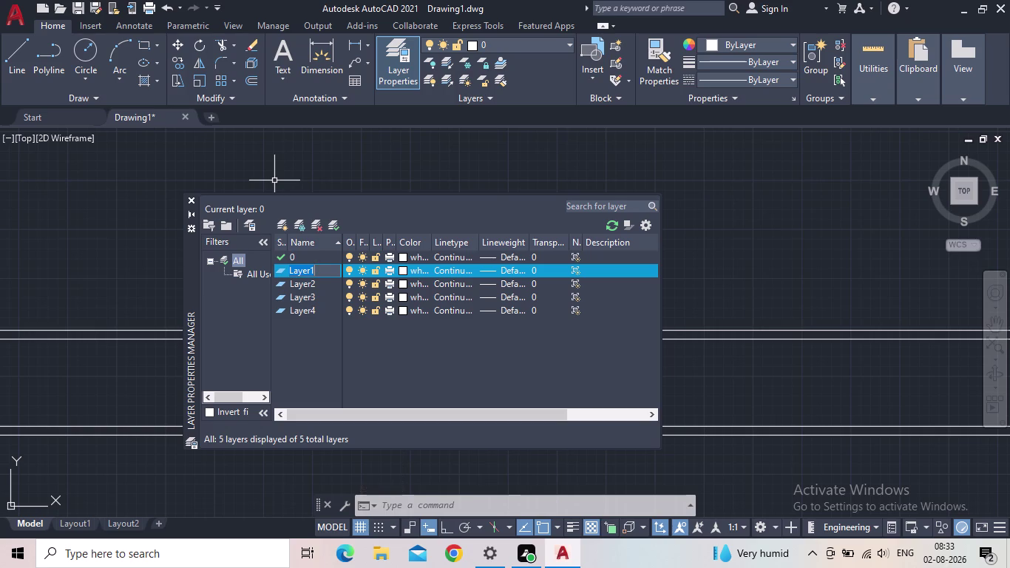
text(te)
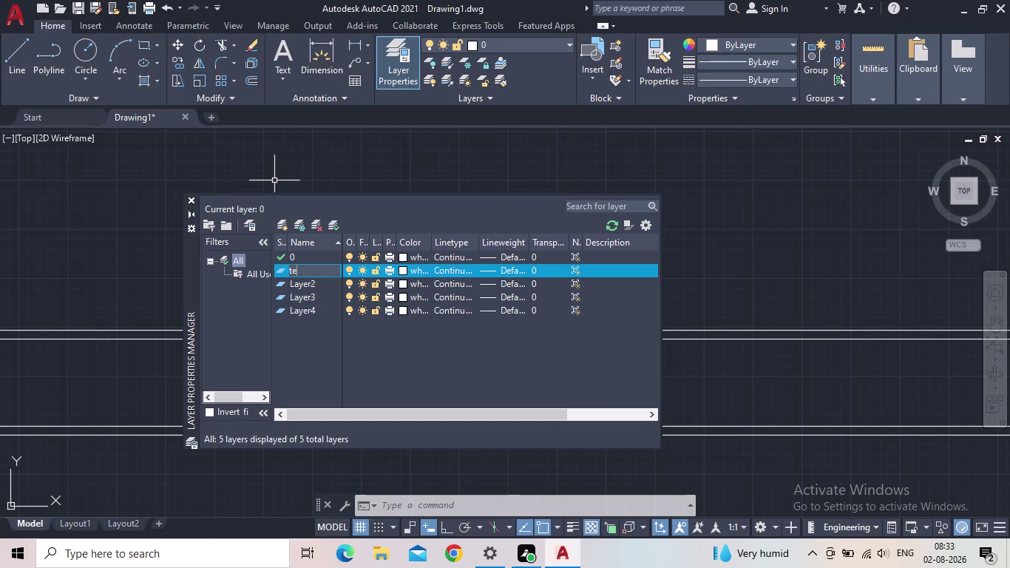
text(xt)
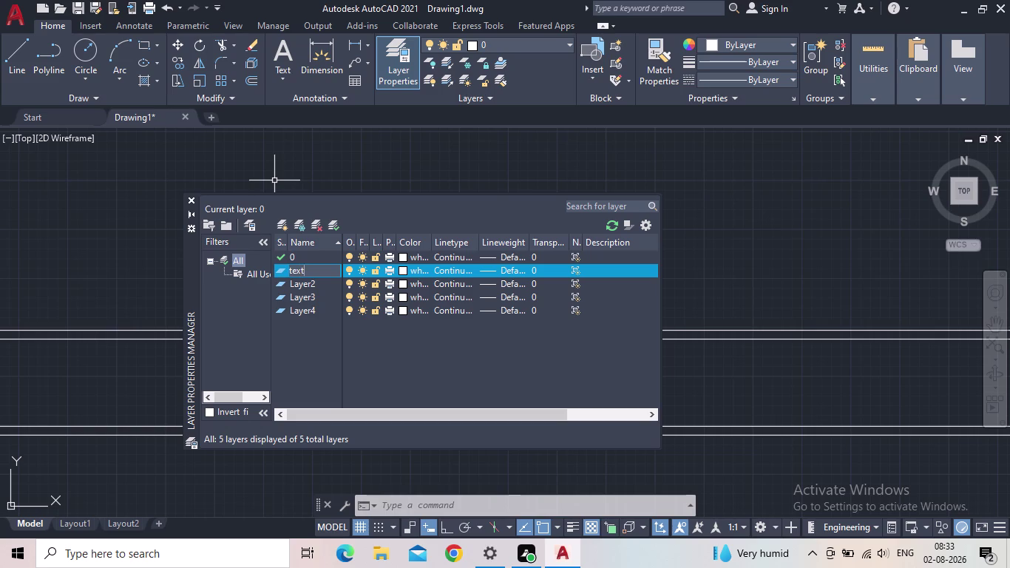
Rename Layer2 to 'section'.
double_click(323, 281)
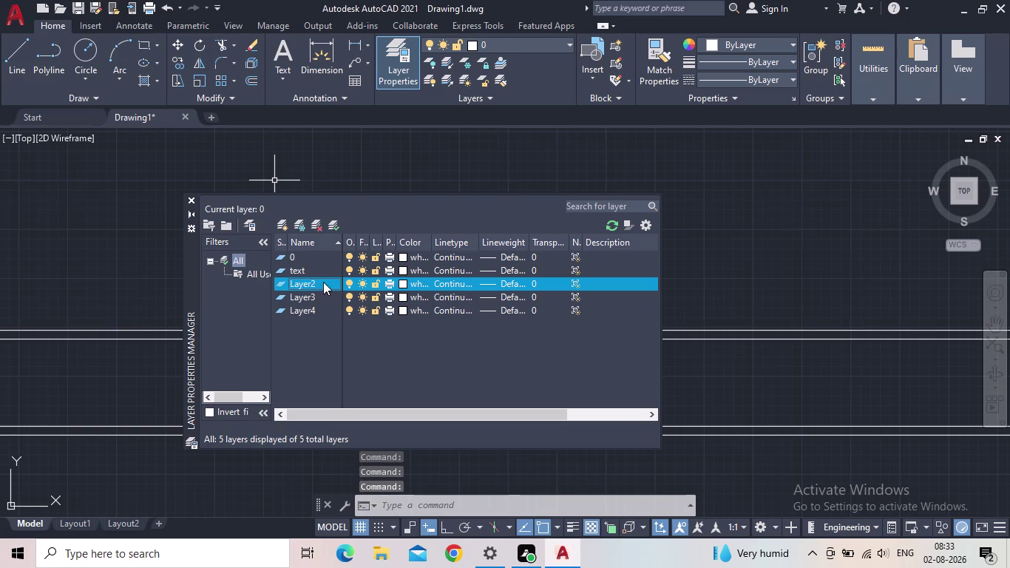
click(327, 282)
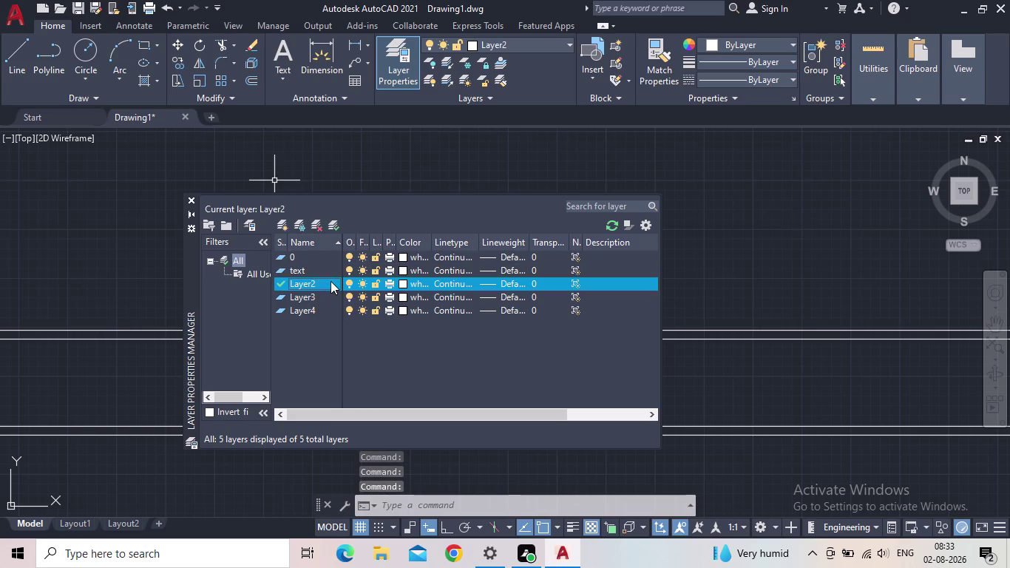
click(327, 282)
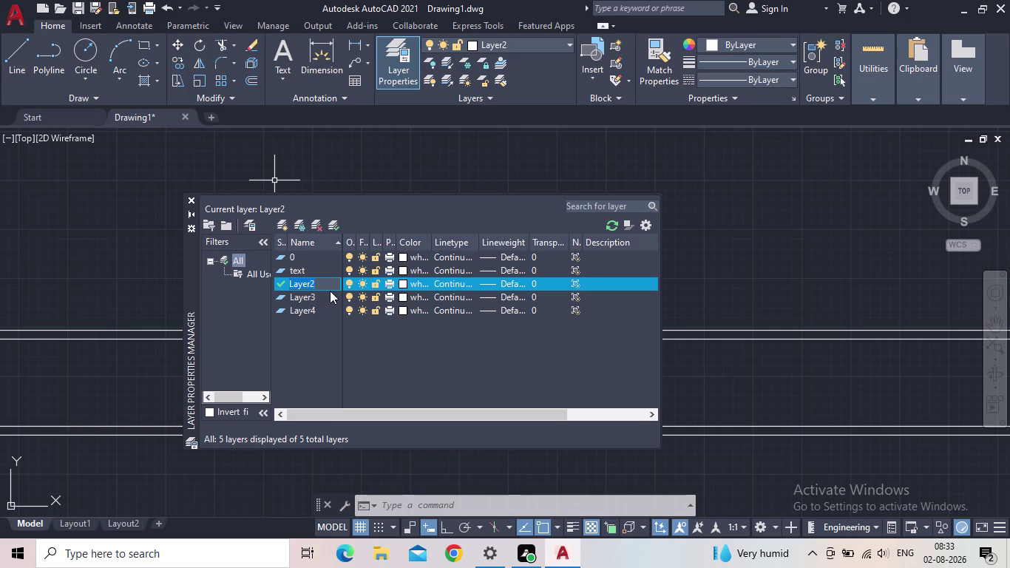
text(sec)
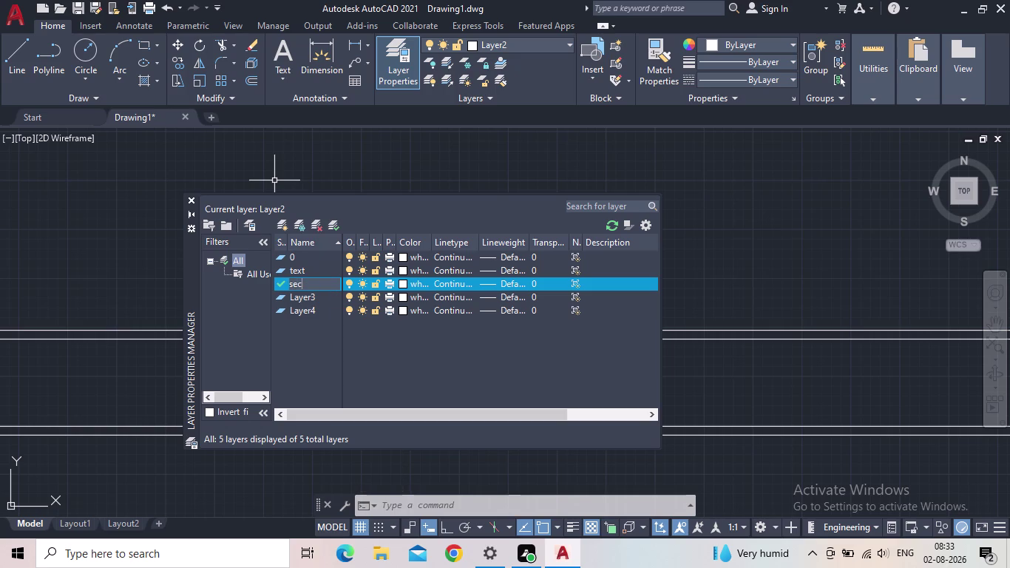
text(tion)
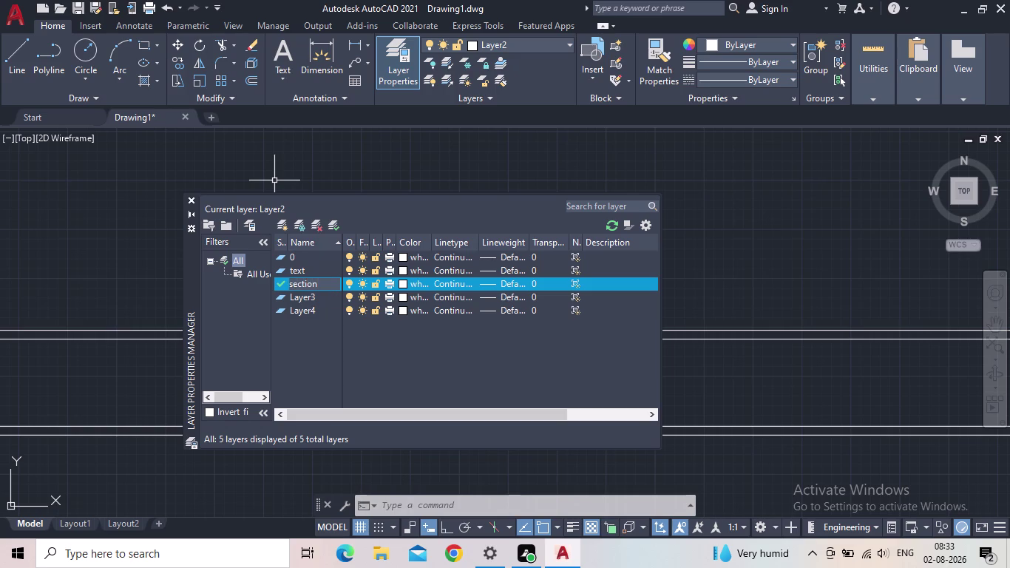
Rename Layer3 to 'floor'.
click(323, 294)
double_click(316, 295)
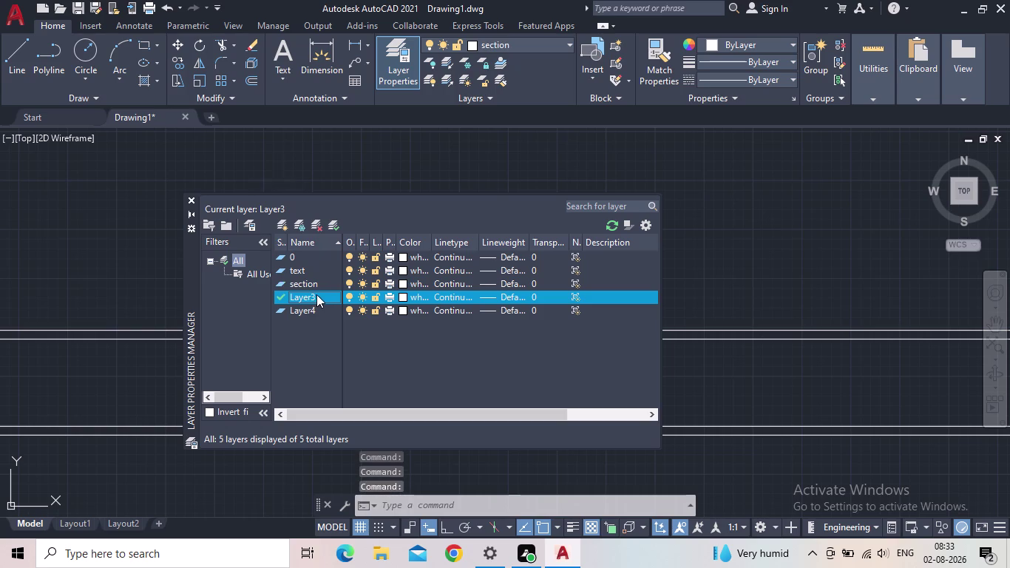
double_click(322, 299)
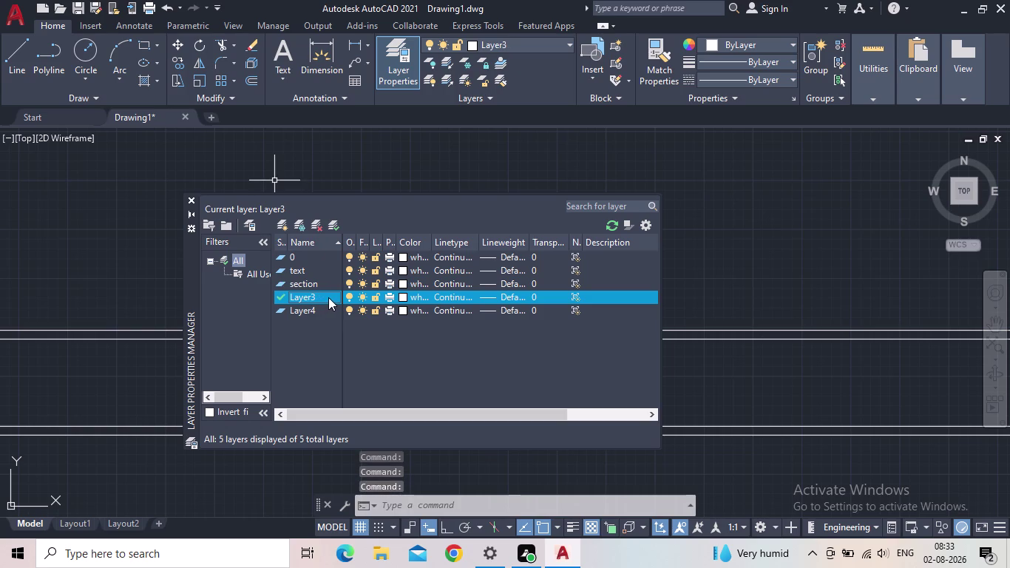
double_click(316, 296)
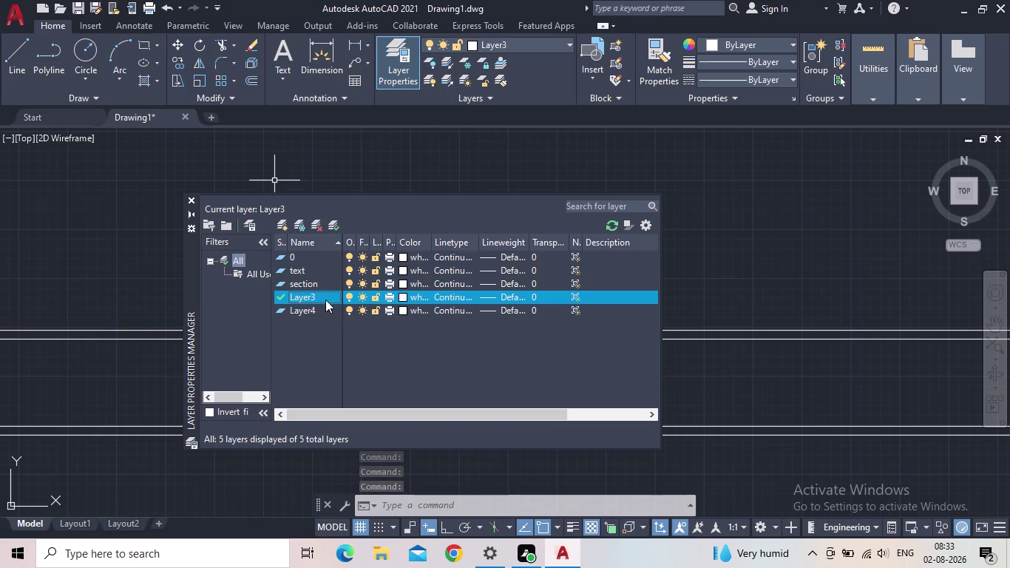
click(321, 296)
click(320, 297)
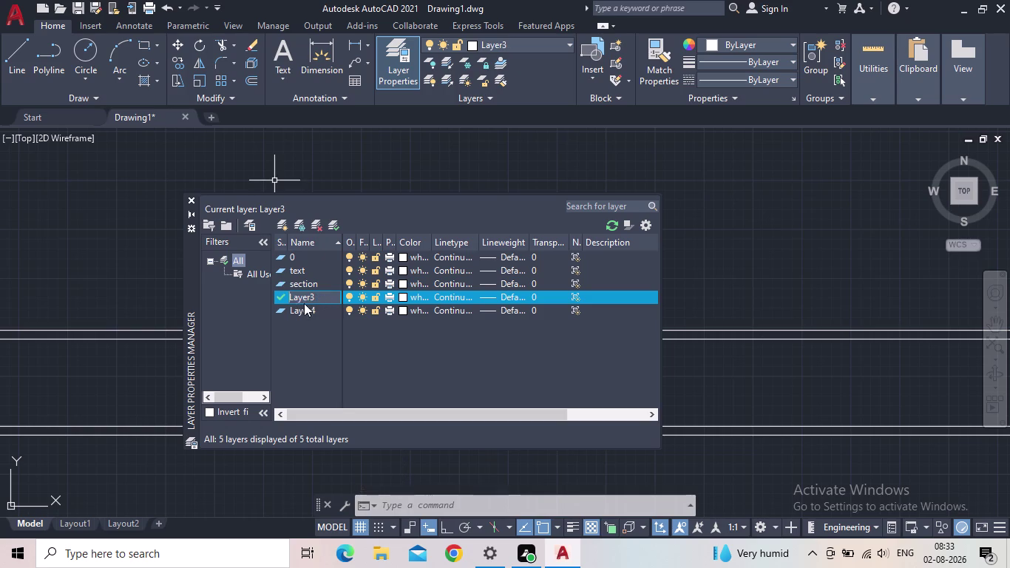
click(320, 297)
key(BackSpace)
key(BackSpace)
key(BackSpace)
key(f)
text(lo)
text(or)
key(Return)
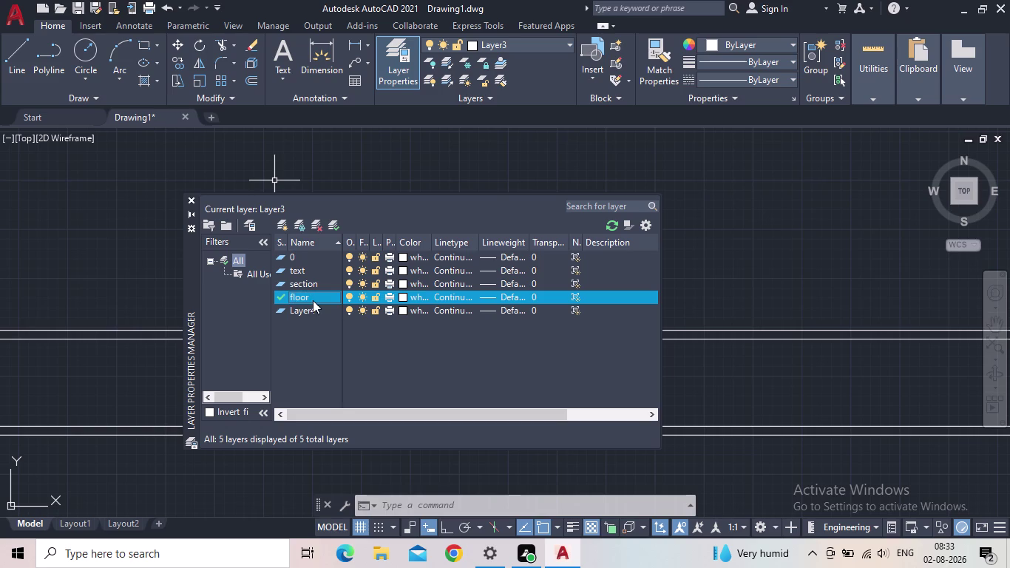
Set floor, then Layer4, as the current layer and begin renaming Layer4.
double_click(283, 308)
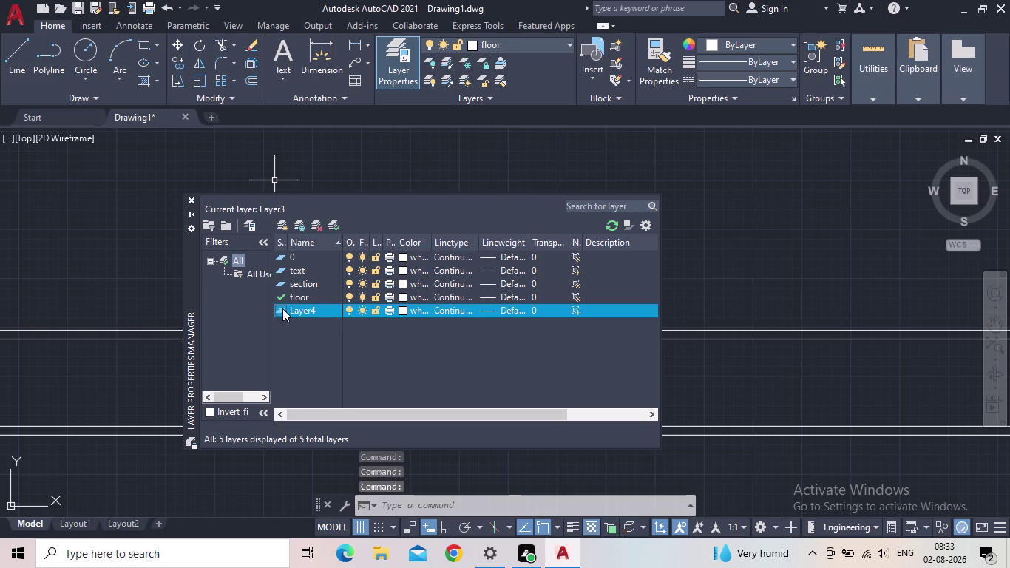
triple_click(324, 312)
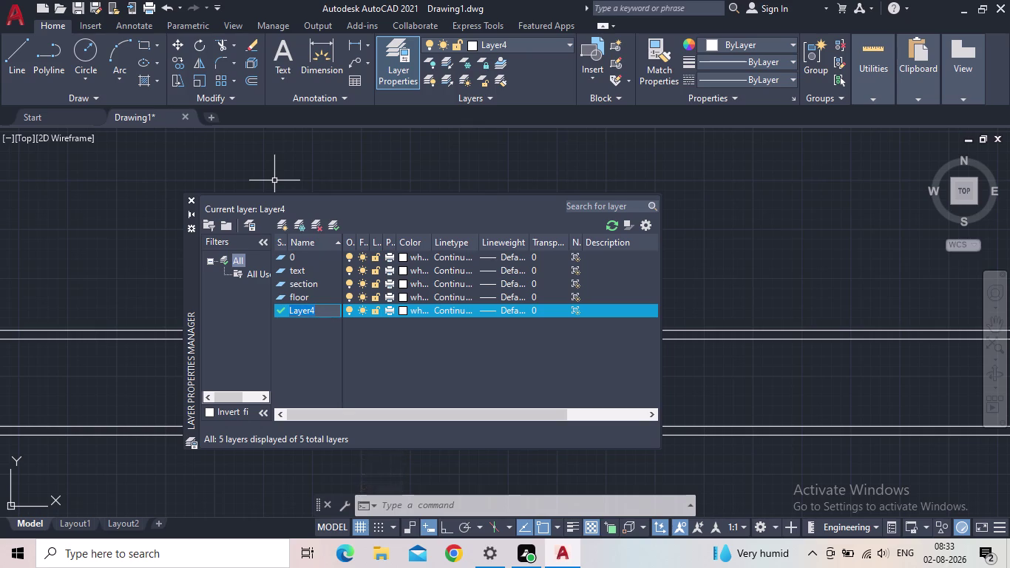
click(330, 333)
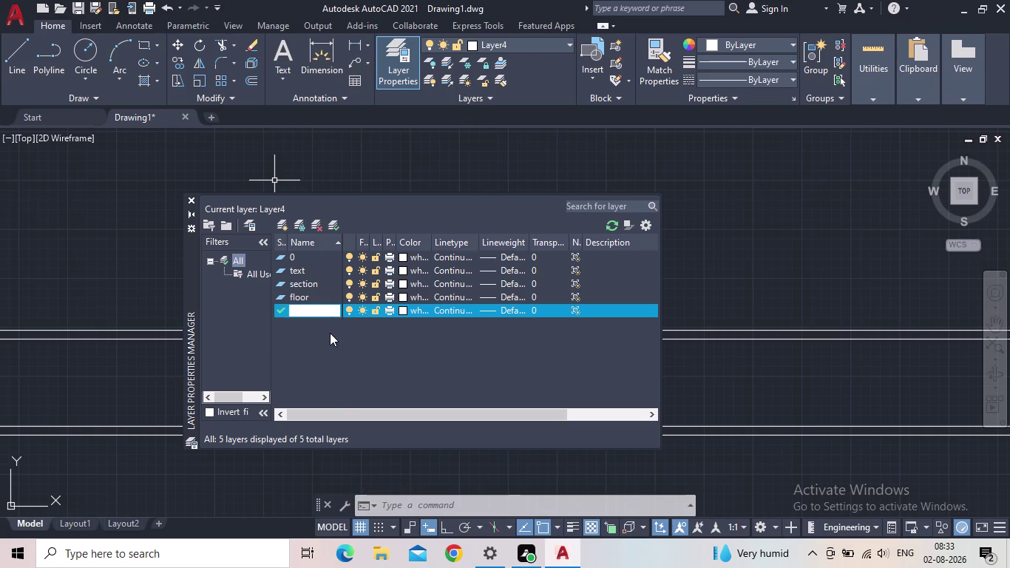
Keep the Layer4 name and set the section layer colour to red.
click(402, 282)
click(611, 312)
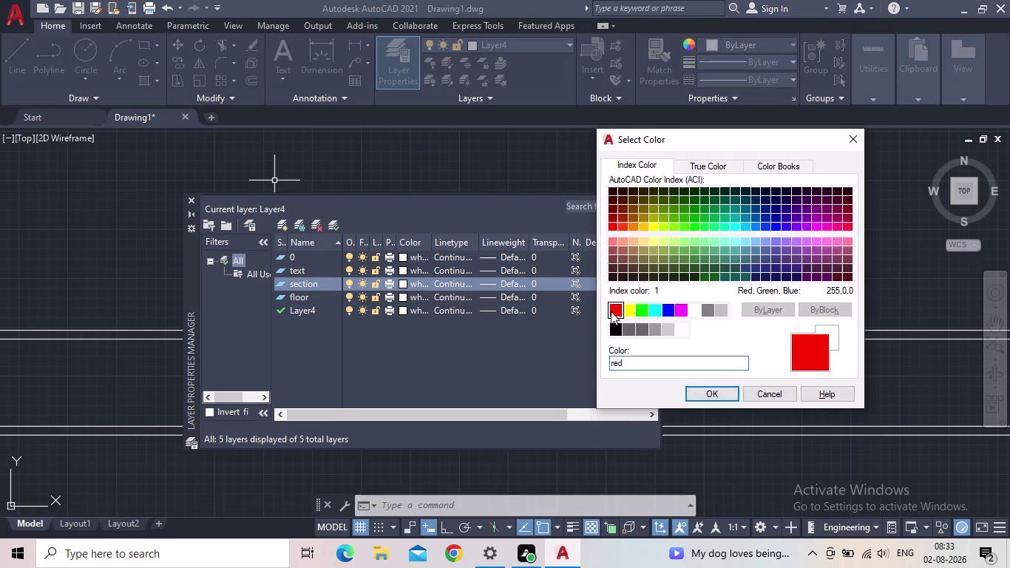
click(702, 392)
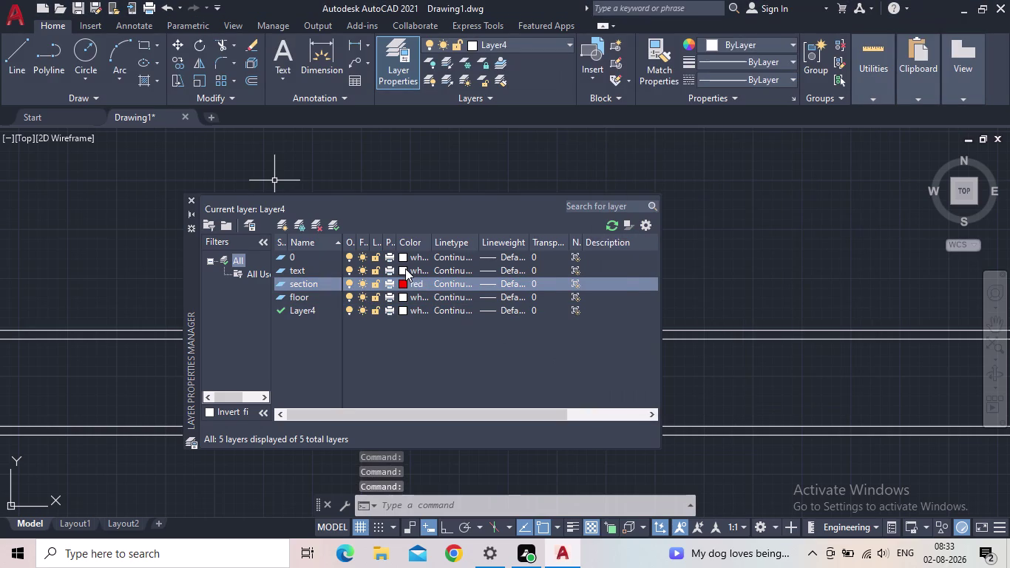
Set the text layer to magenta, make floor current, and close the layer manager.
click(406, 269)
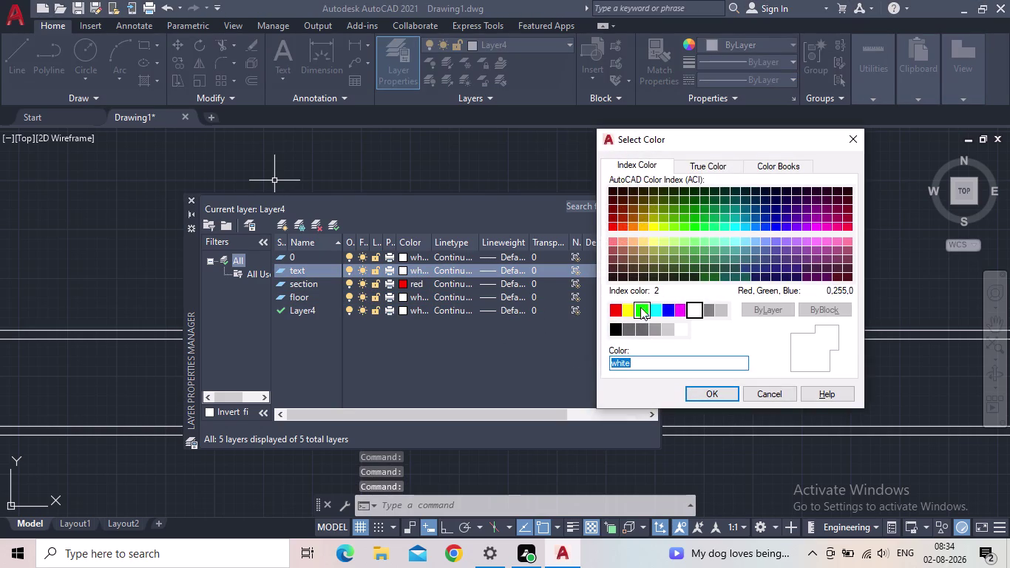
click(658, 314)
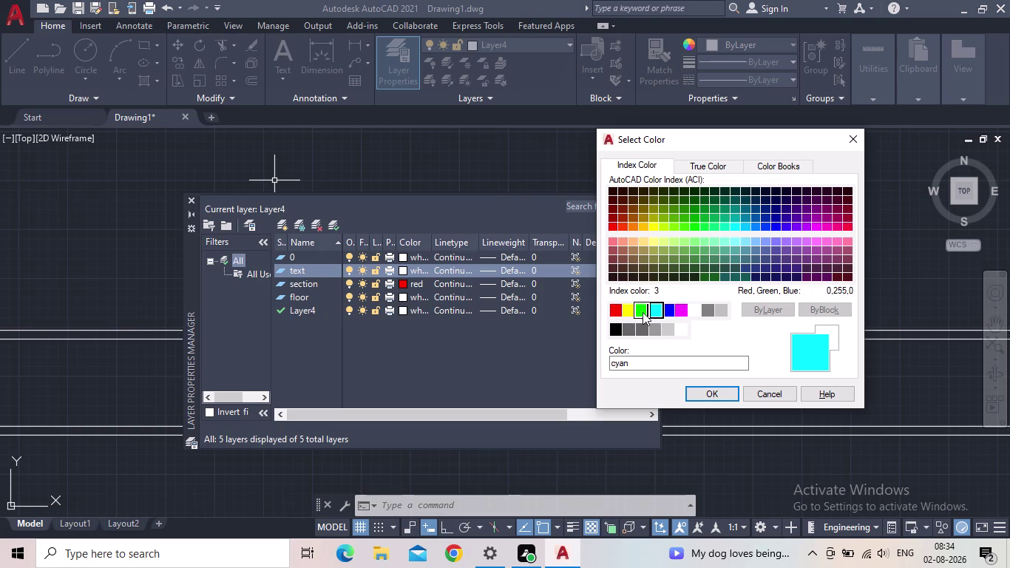
click(680, 309)
click(713, 392)
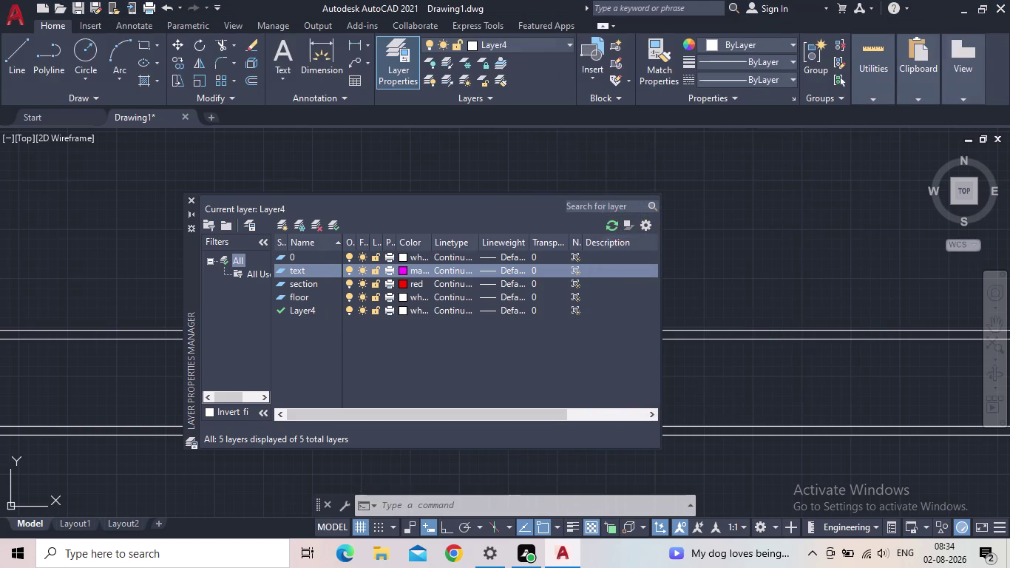
double_click(280, 297)
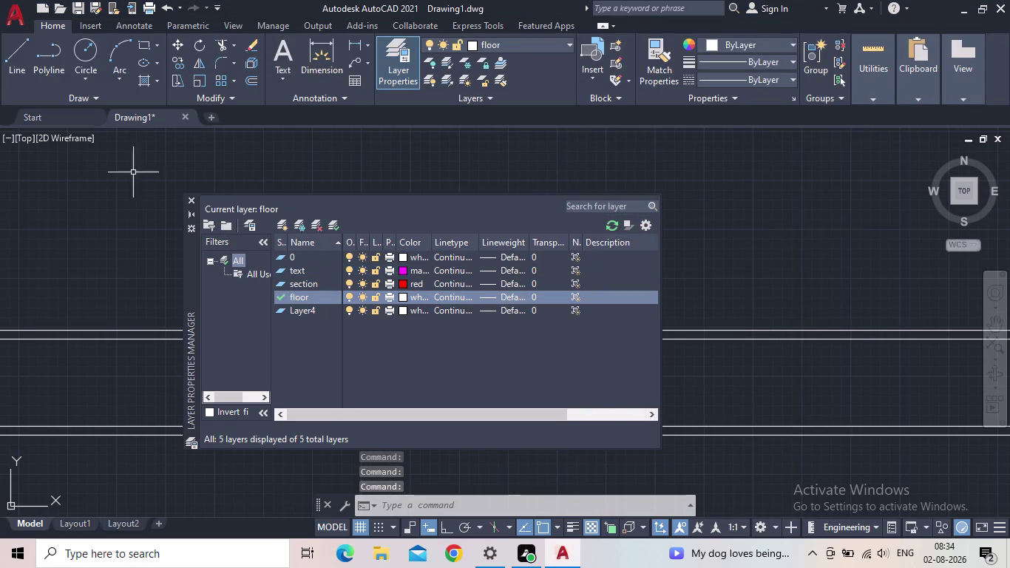
click(193, 199)
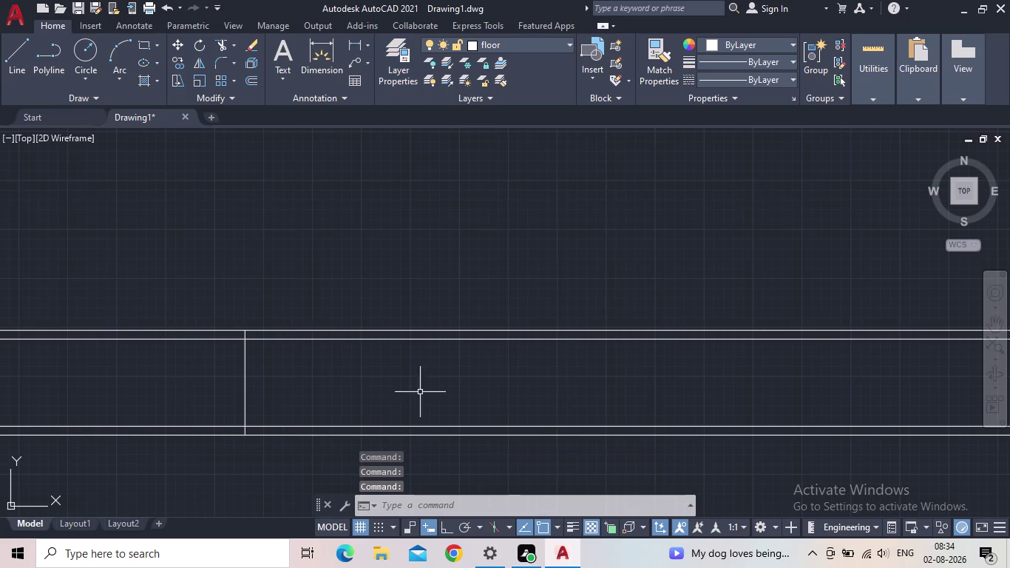
Select the staircase lines, pick floor from the ribbon Layer list, then deselect.
drag(500, 453, 485, 429)
click(185, 283)
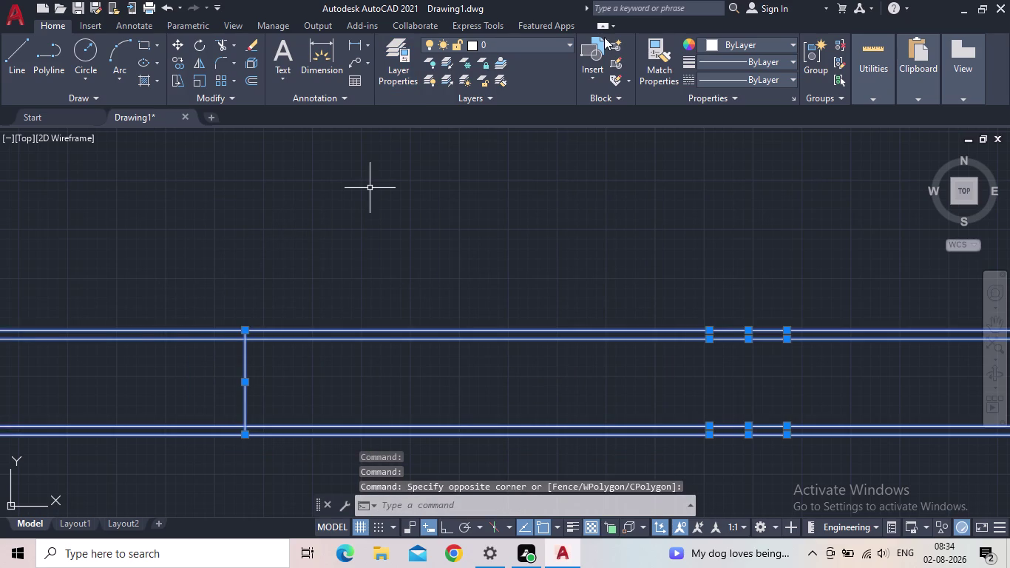
click(559, 44)
click(505, 85)
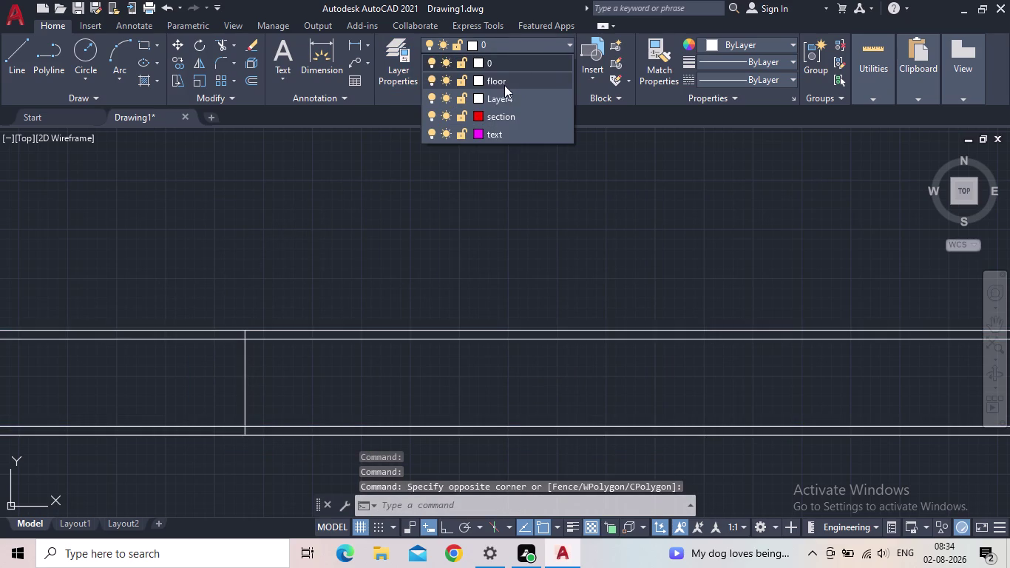
key(Escape)
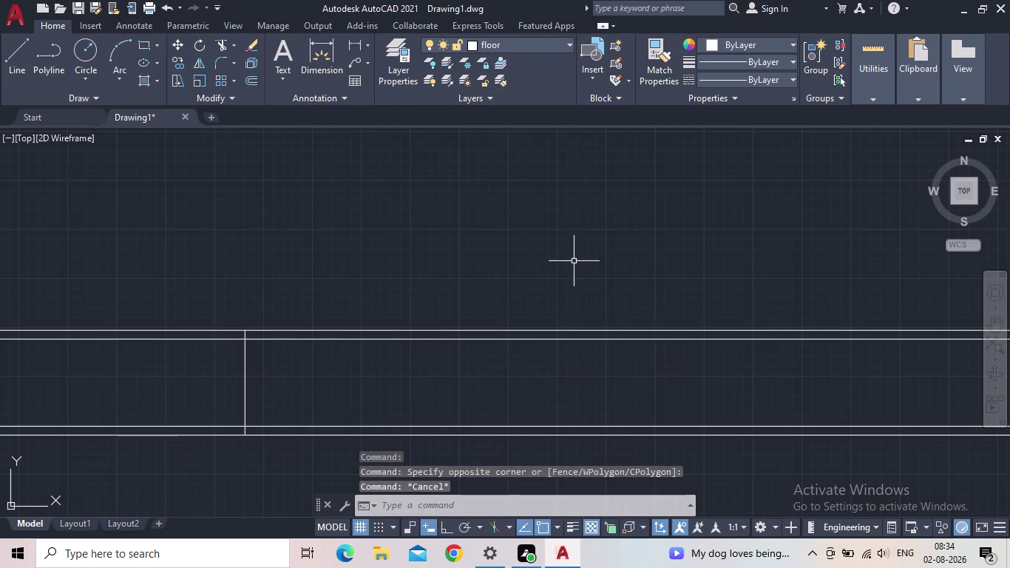
middle_drag(466, 249, 463, 233)
middle_drag(343, 361, 283, 273)
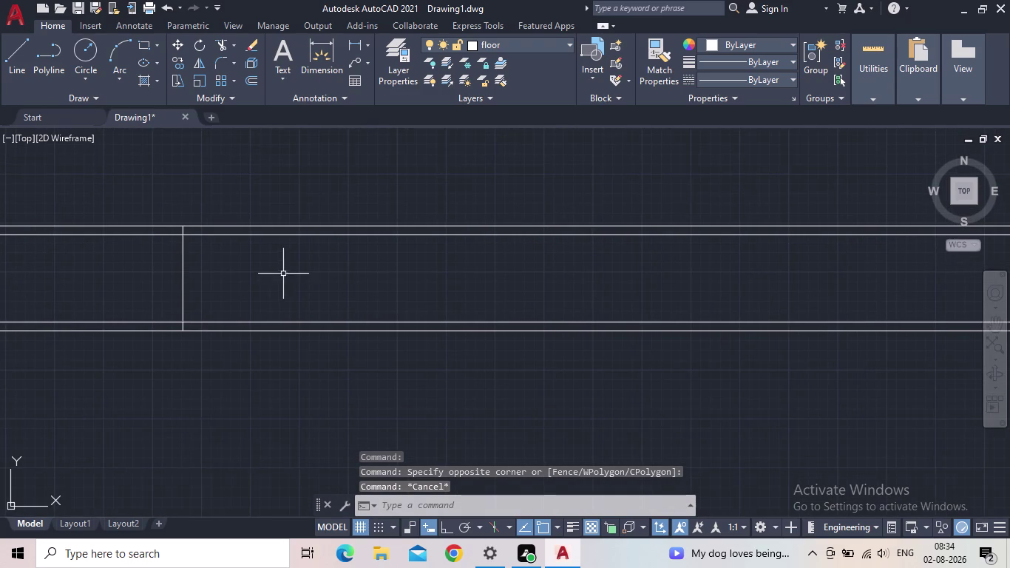
Pan and zoom around the plan to recentre the staircase lines.
scroll(up, 3)
scroll(down, 3)
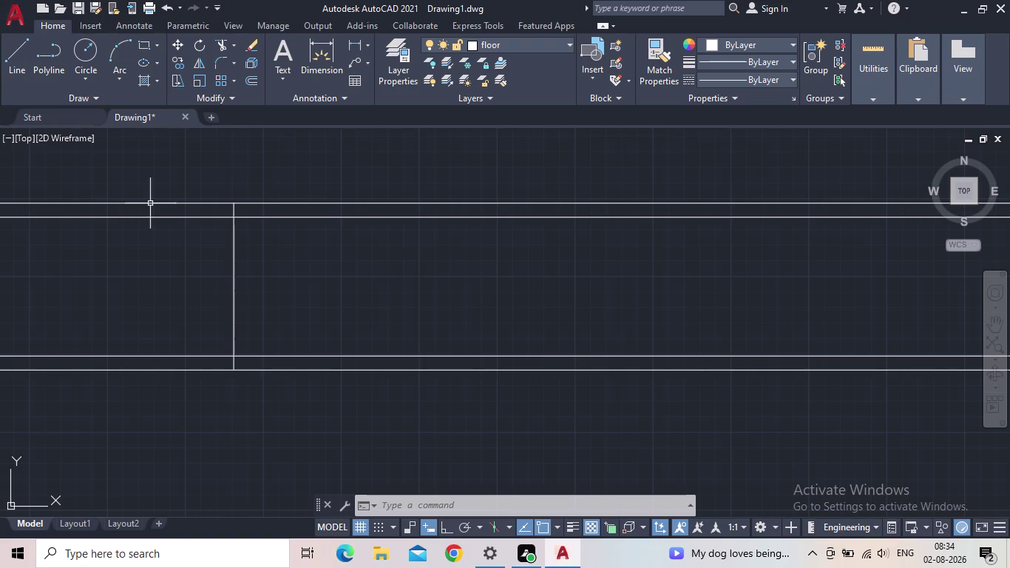
middle_drag(289, 299, 401, 375)
middle_drag(400, 359, 344, 336)
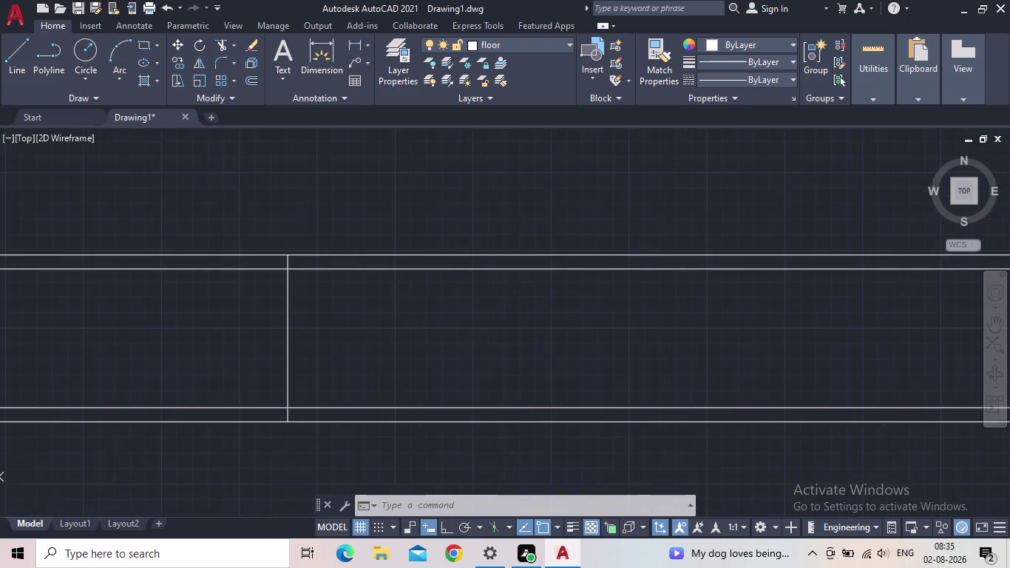
scroll(down, 3)
middle_drag(358, 346, 254, 331)
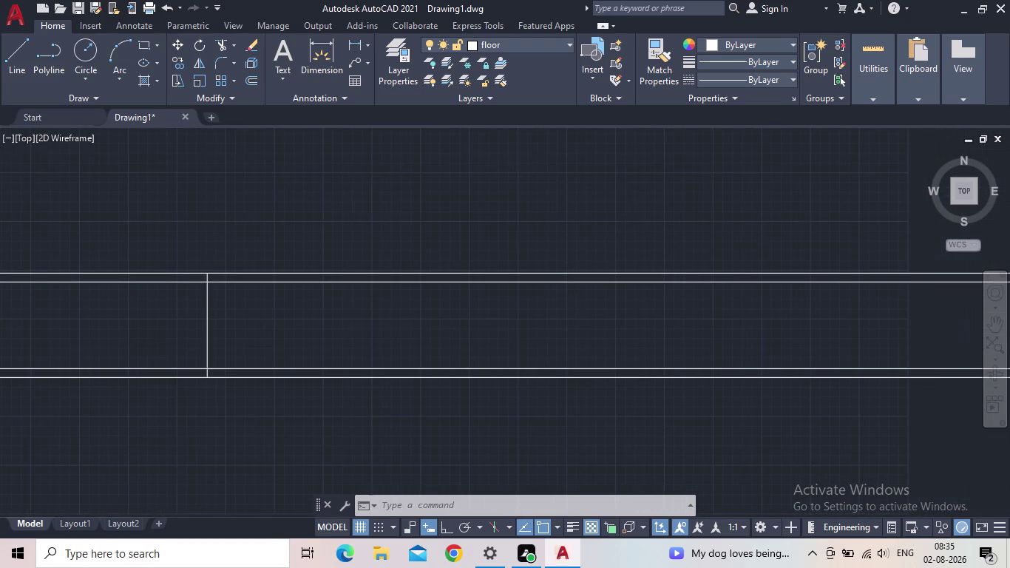
scroll(down, 3)
middle_drag(254, 332, 201, 332)
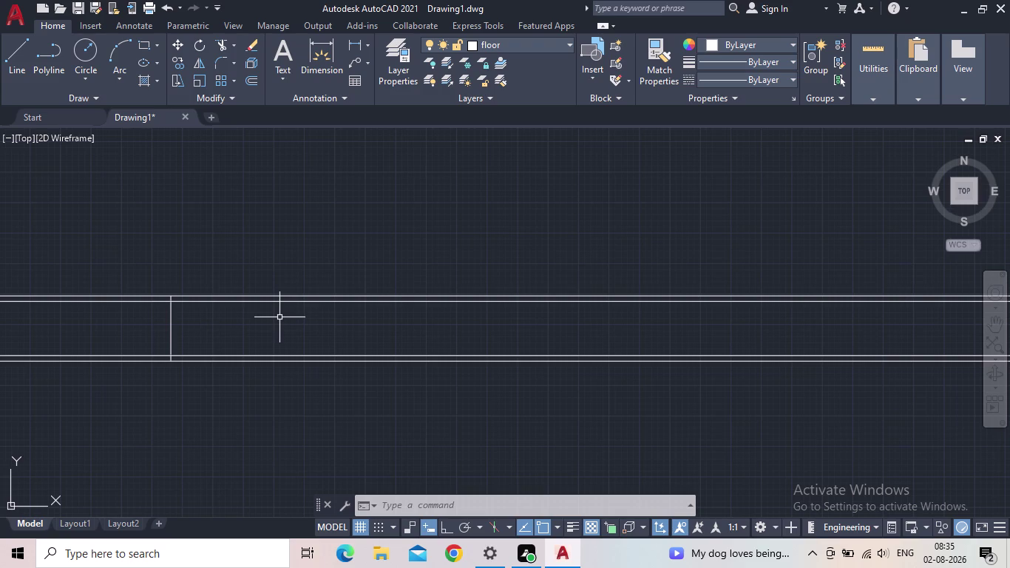
scroll(down, 3)
middle_drag(280, 321, 229, 344)
scroll(up, 3)
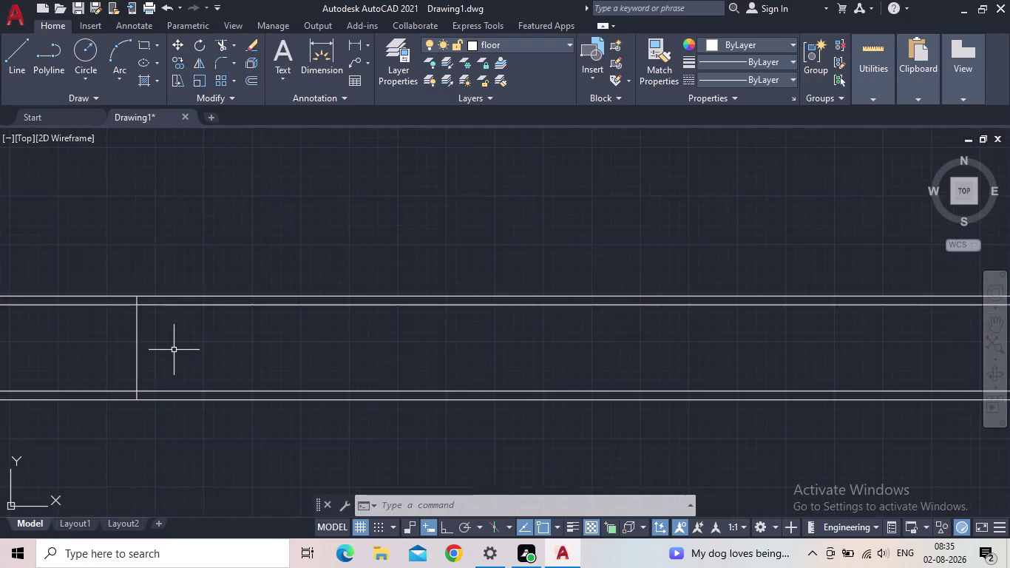
middle_drag(185, 358, 296, 409)
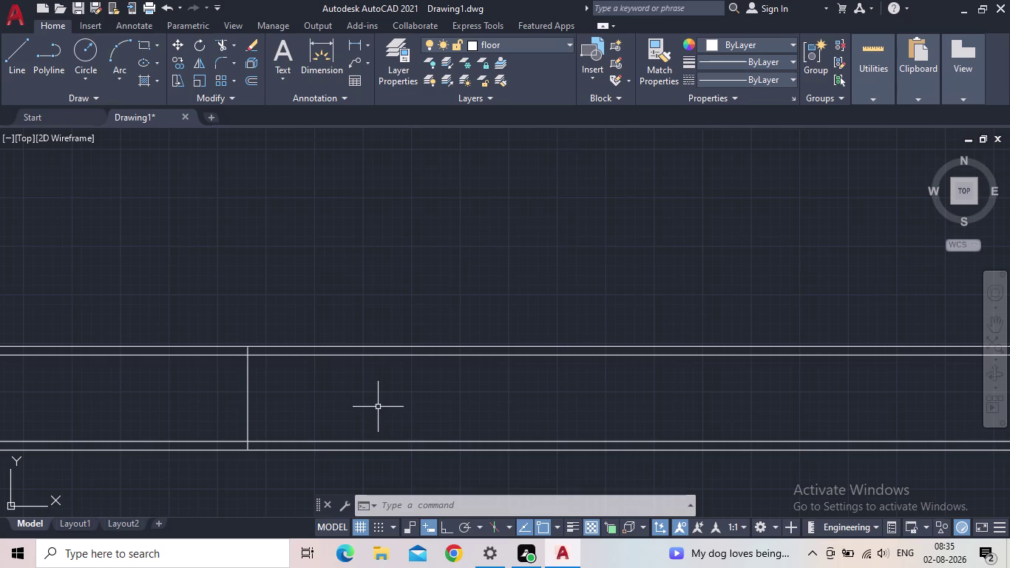
middle_drag(340, 413, 396, 438)
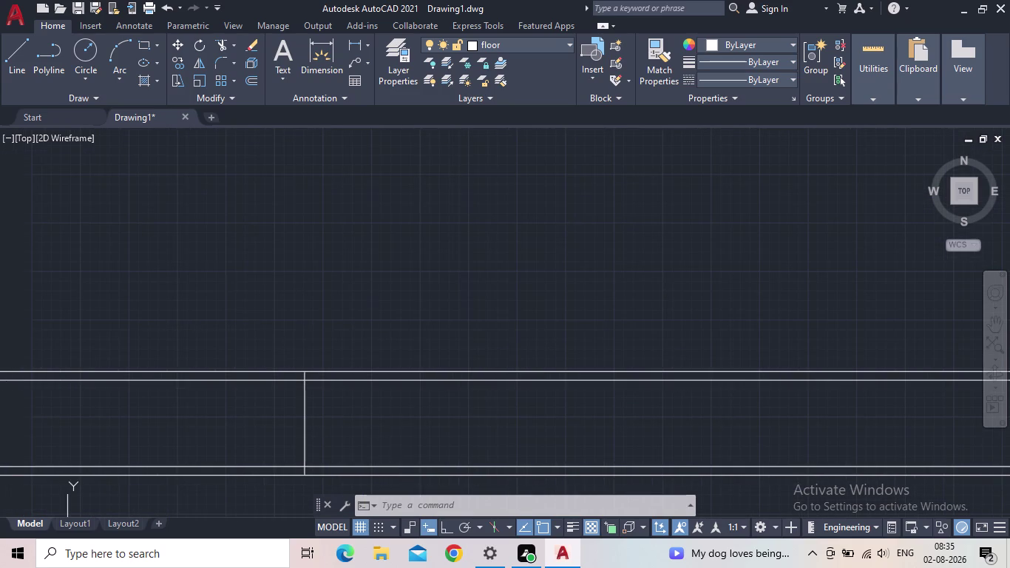
middle_drag(396, 436, 387, 536)
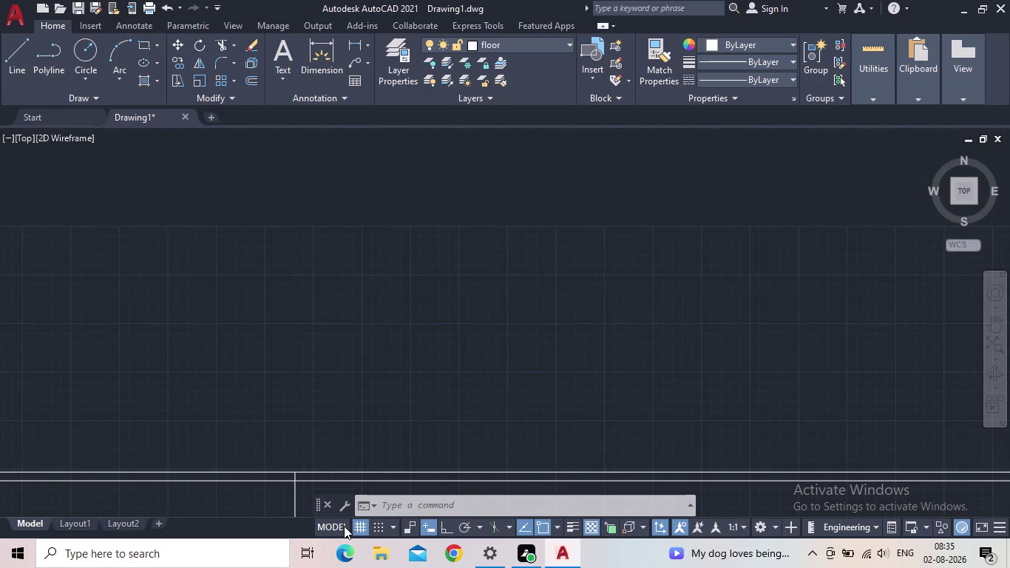
middle_drag(437, 543, 446, 482)
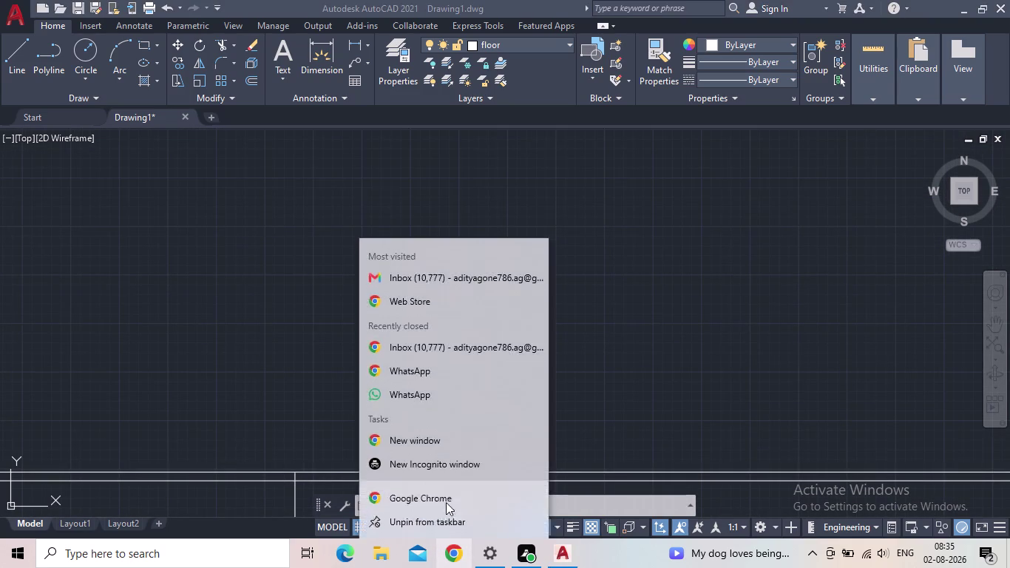
Select the vertical end line at the stair end and inspect it.
click(747, 420)
middle_drag(722, 427, 738, 333)
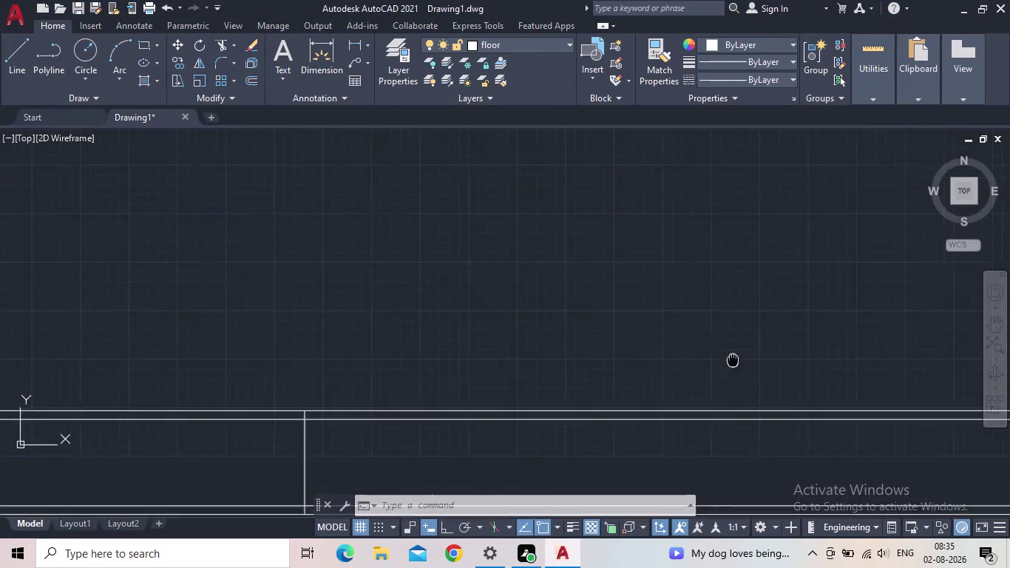
middle_drag(738, 333, 738, 329)
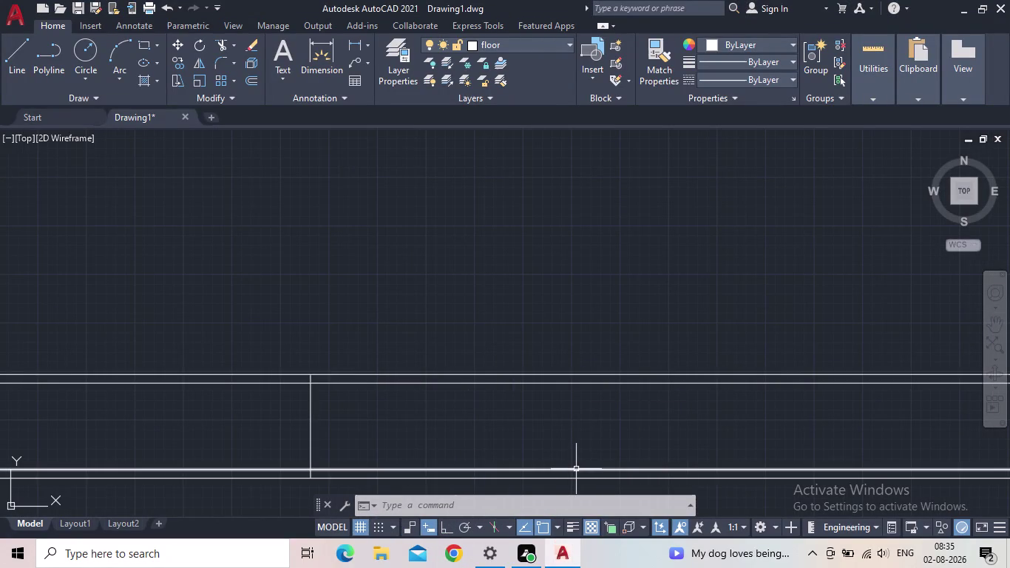
middle_drag(501, 435, 620, 404)
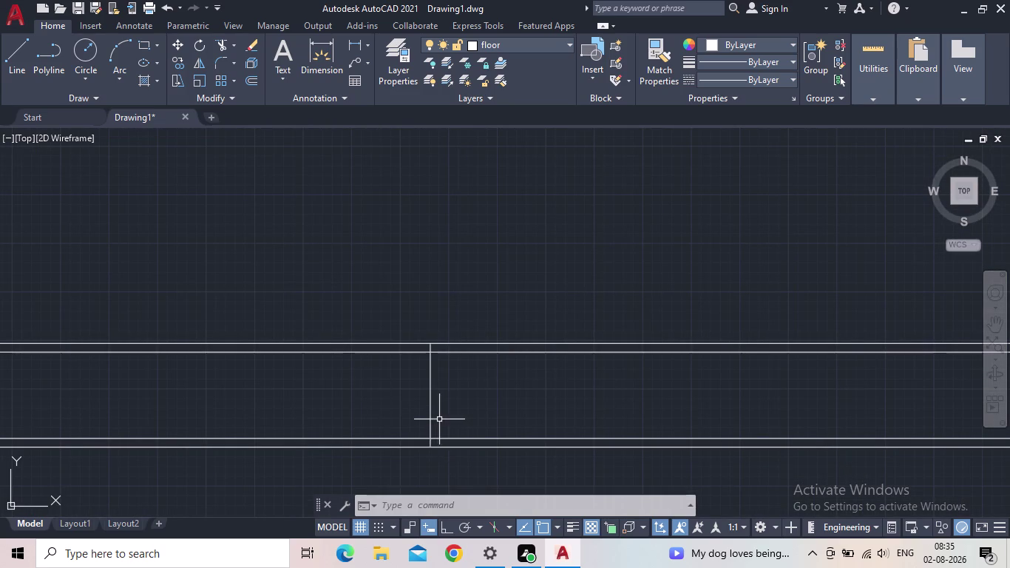
scroll(up, 3)
middle_drag(458, 411, 428, 394)
scroll(down, 3)
middle_drag(411, 389, 372, 401)
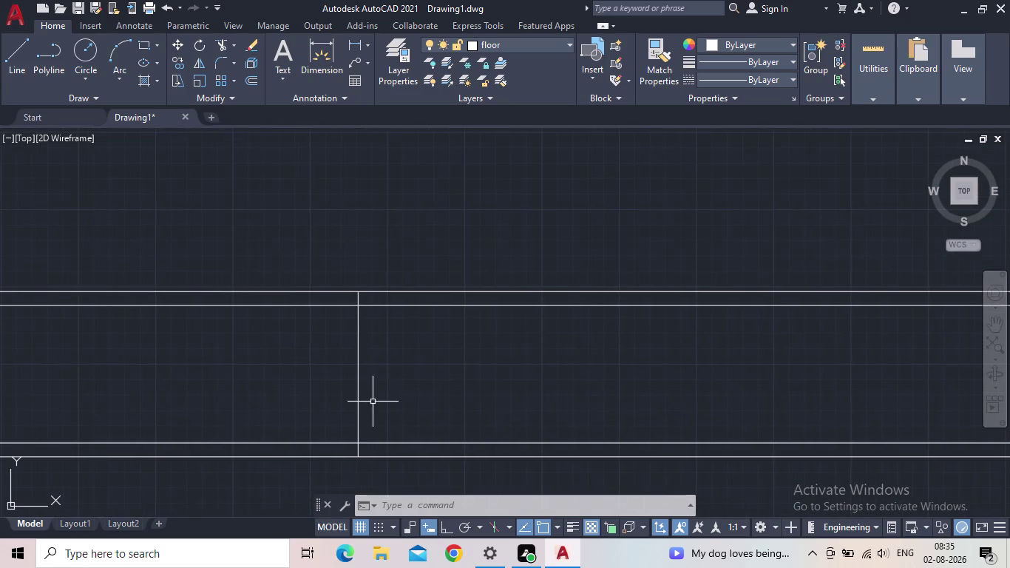
click(358, 393)
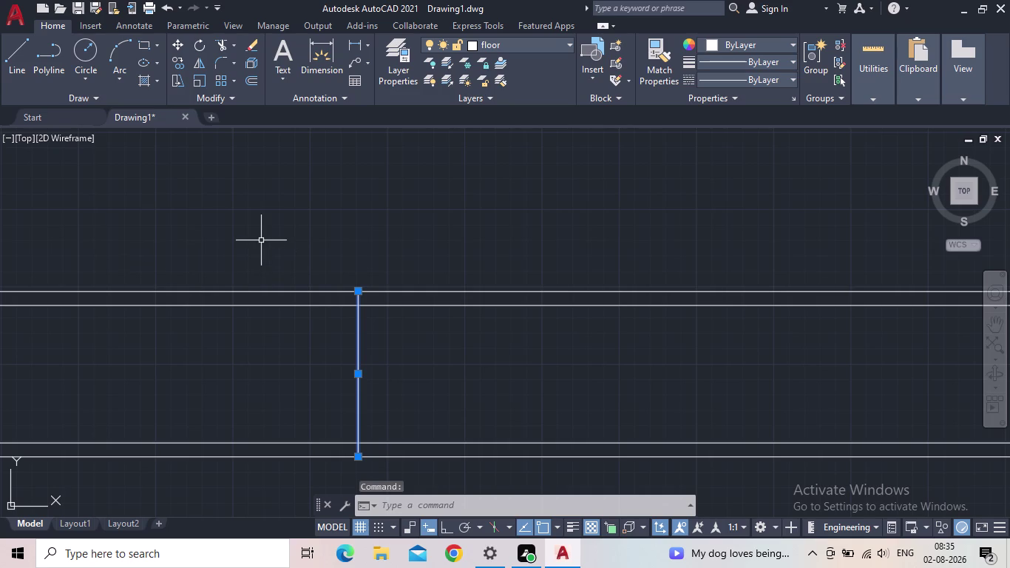
scroll(down, 3)
middle_drag(385, 358, 321, 377)
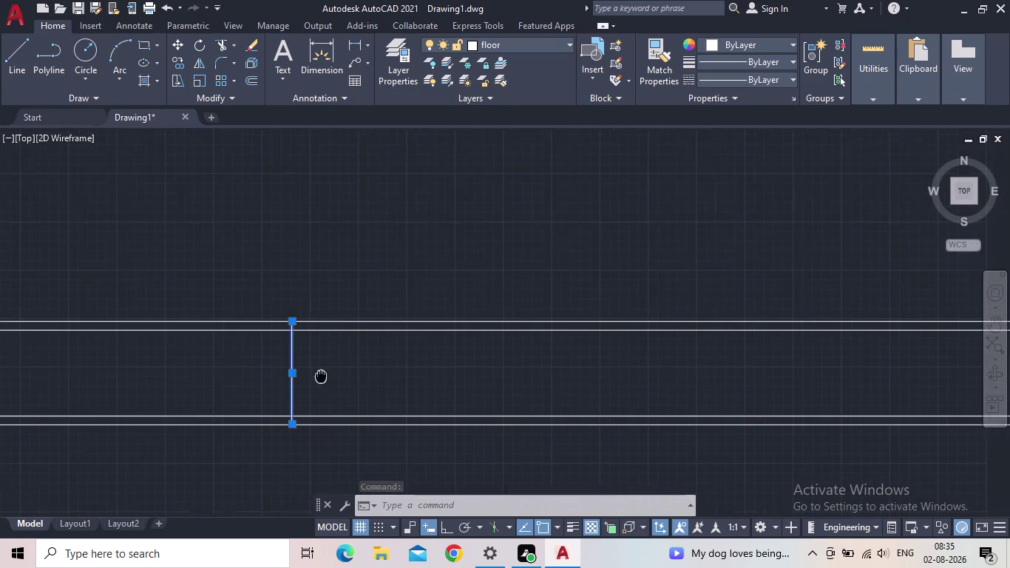
middle_drag(322, 376, 318, 377)
Trim the handrail line ends left of the vertical end line using a TR fence.
key(Escape)
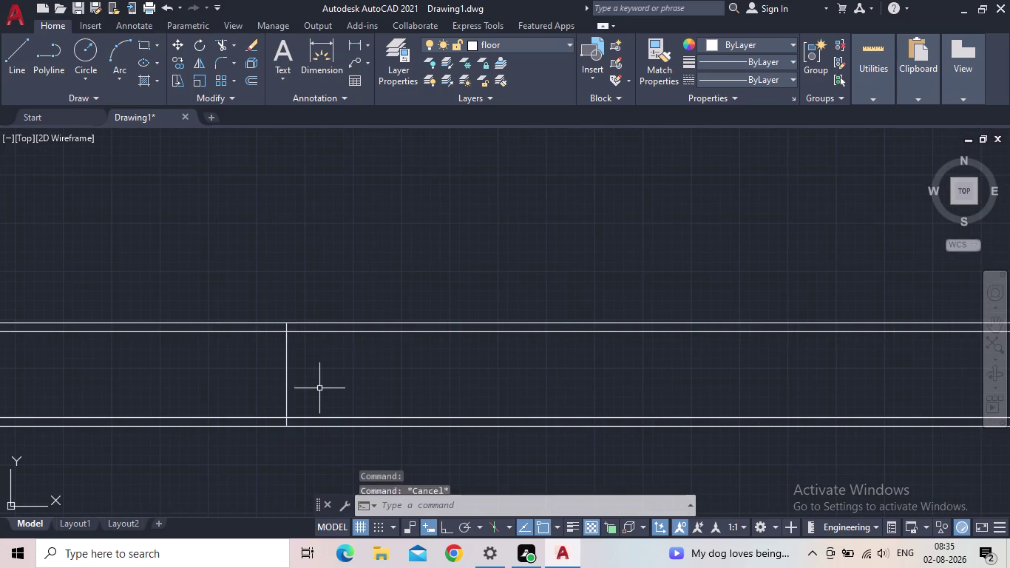
text(tr)
key(Return)
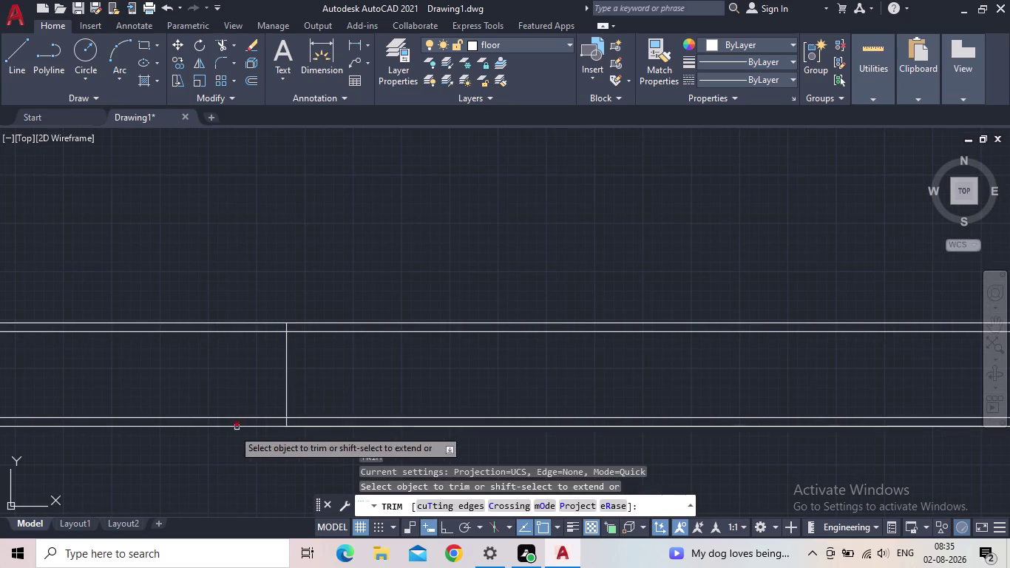
click(230, 432)
click(228, 276)
scroll(down, 3)
middle_drag(226, 336, 218, 339)
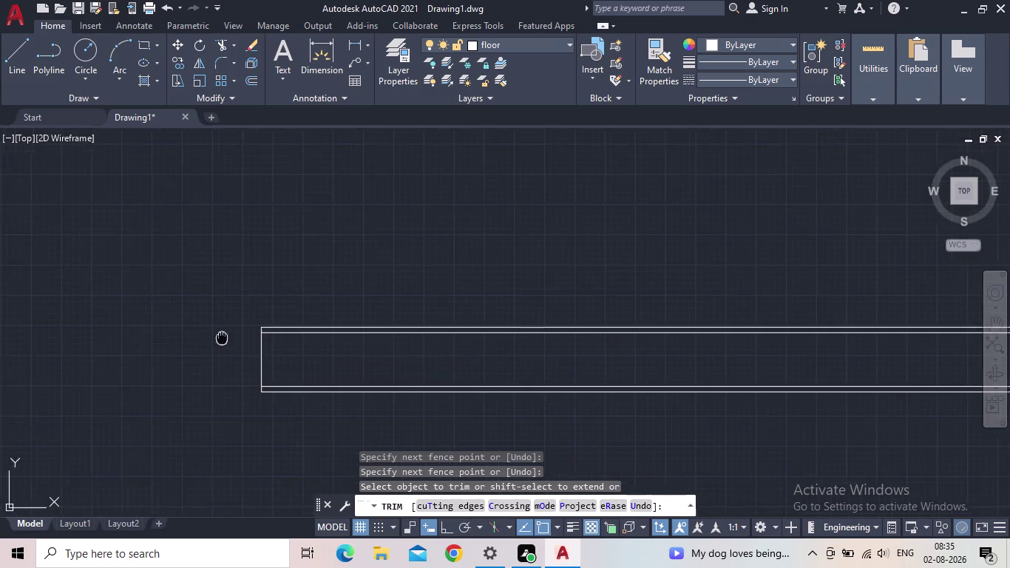
middle_drag(219, 339, 174, 390)
scroll(up, 3)
key(Escape)
Pan and zoom to review the closed stair end.
middle_drag(298, 396, 330, 351)
scroll(up, 3)
middle_drag(468, 363, 417, 356)
middle_click(416, 355)
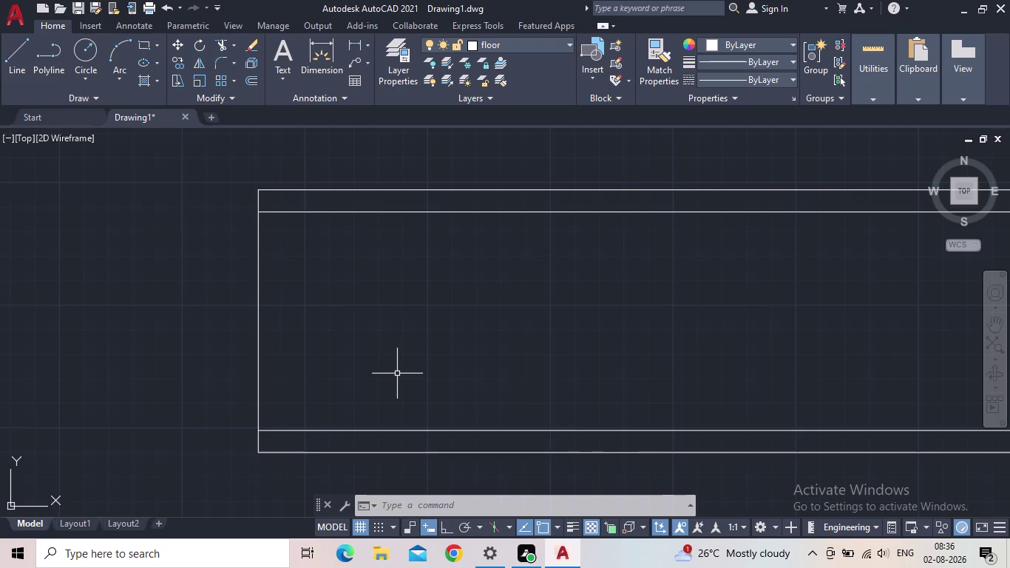
middle_drag(395, 366, 362, 377)
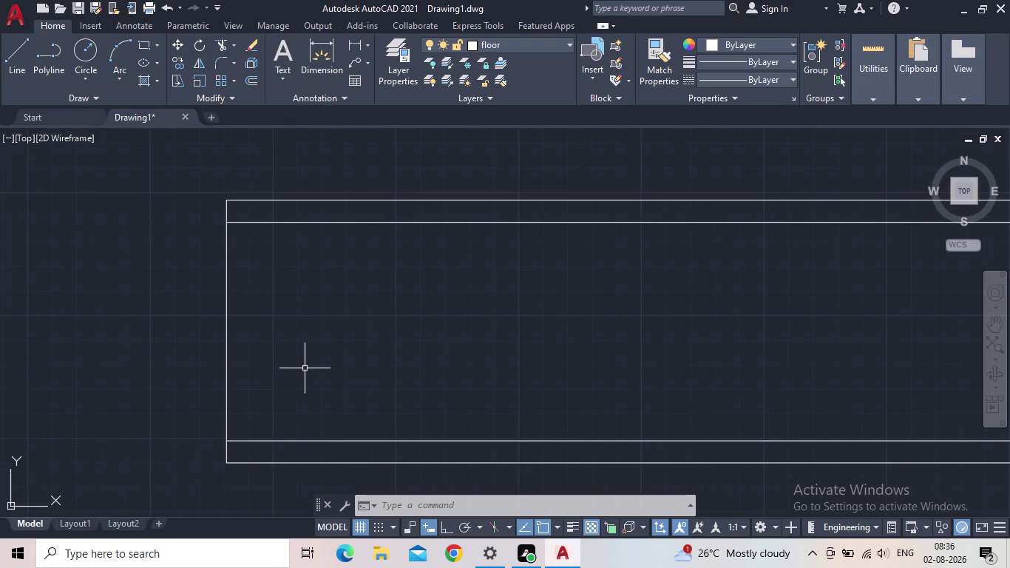
Select the vertical end line, attempt a 3' distance entry, then cancel and deselect.
click(227, 372)
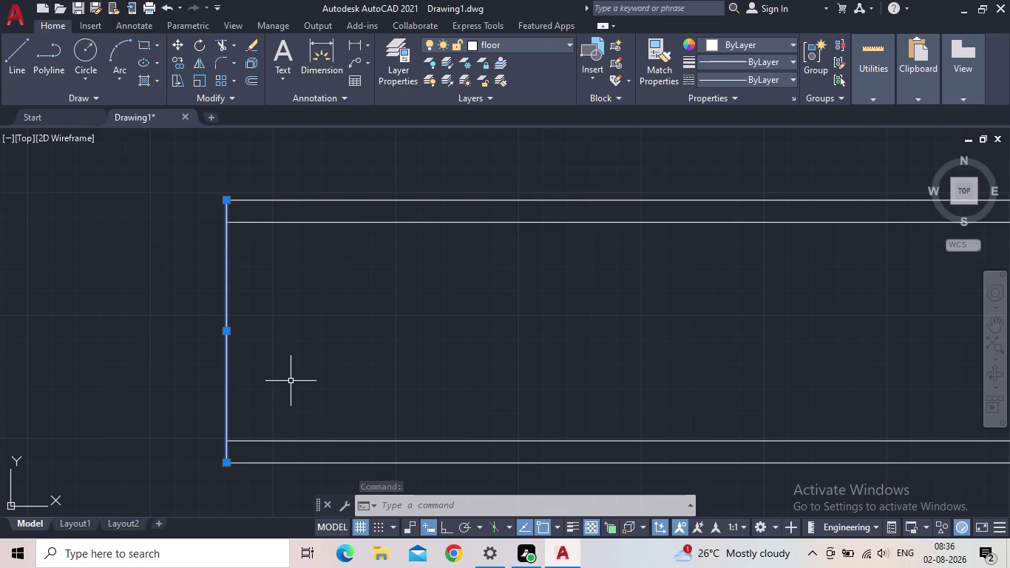
scroll(down, 3)
middle_drag(352, 369, 310, 375)
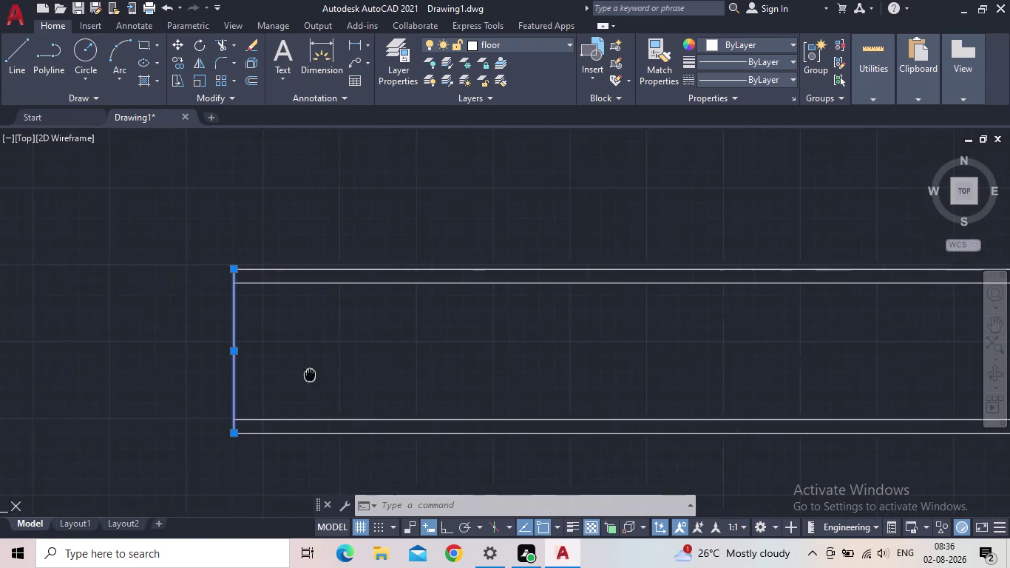
middle_drag(310, 375, 284, 374)
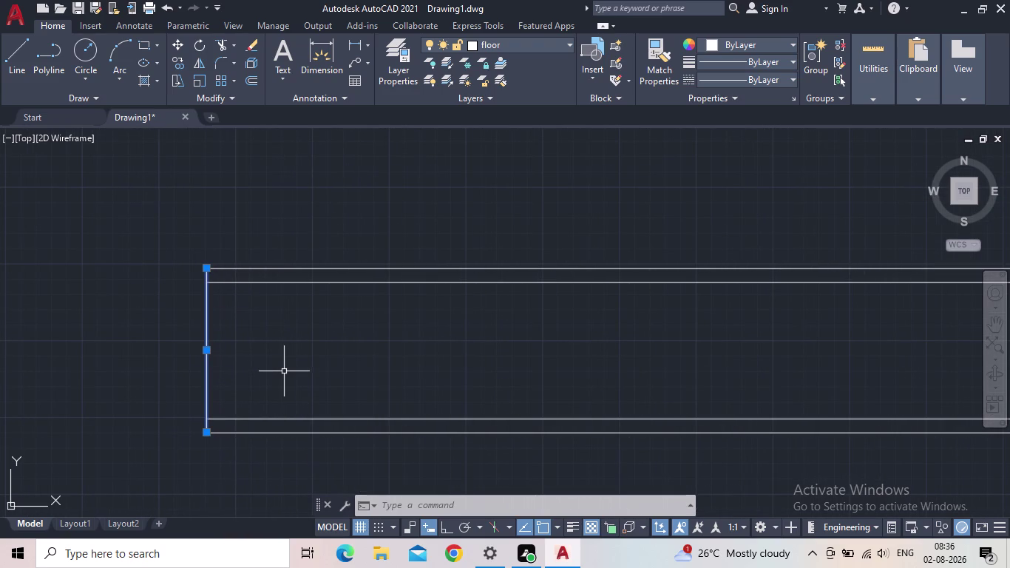
key(Escape)
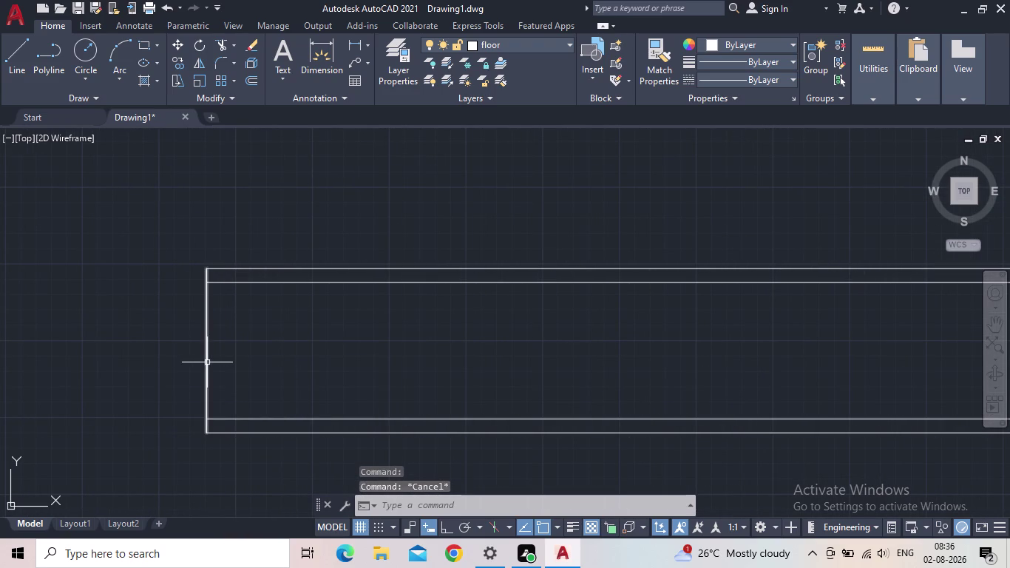
click(208, 362)
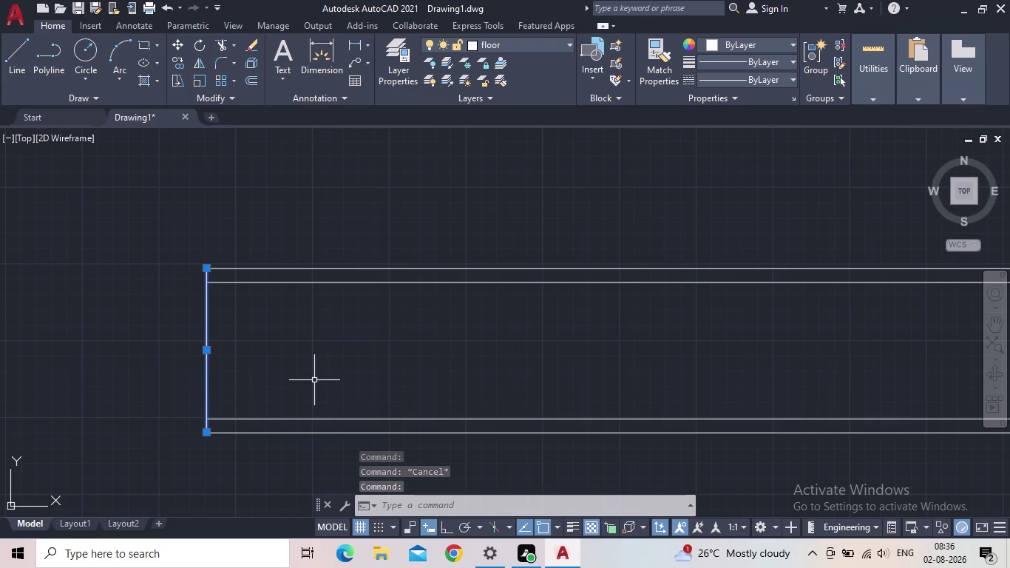
text(3)
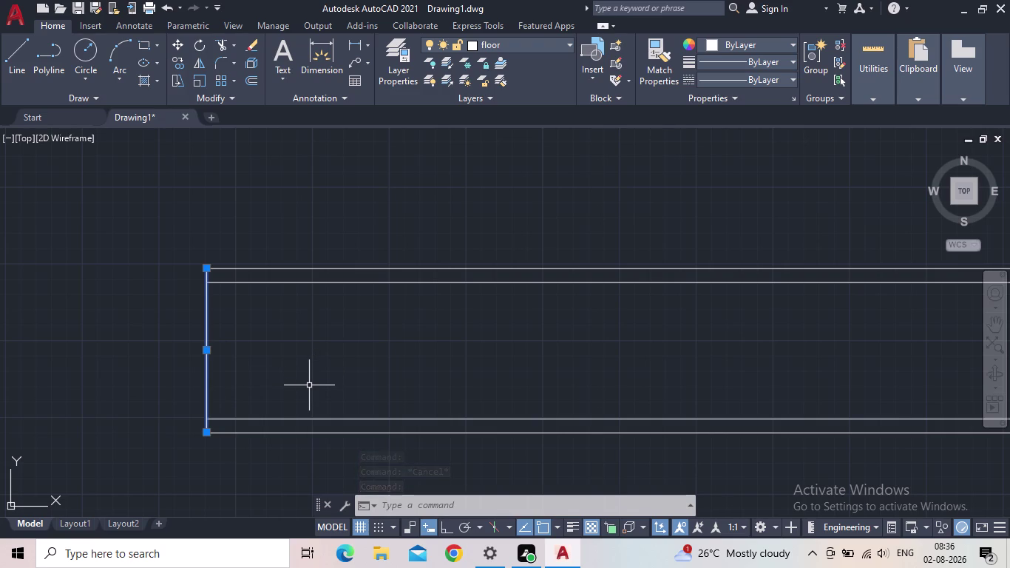
text(')
key(Return)
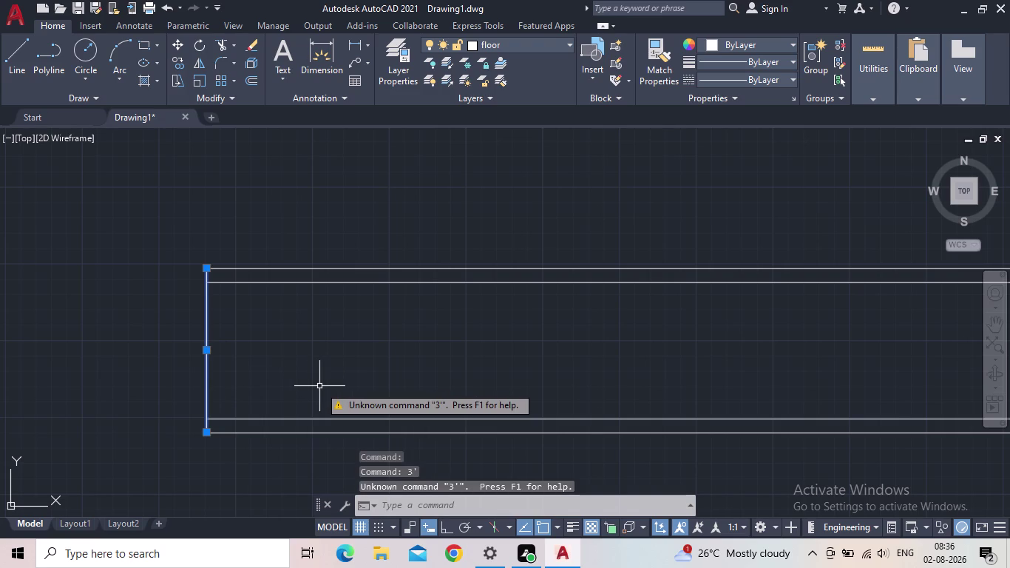
key(Escape)
key(Escape)
Offset the vertical end line 3' inward to create the landing line.
key(o)
key(Return)
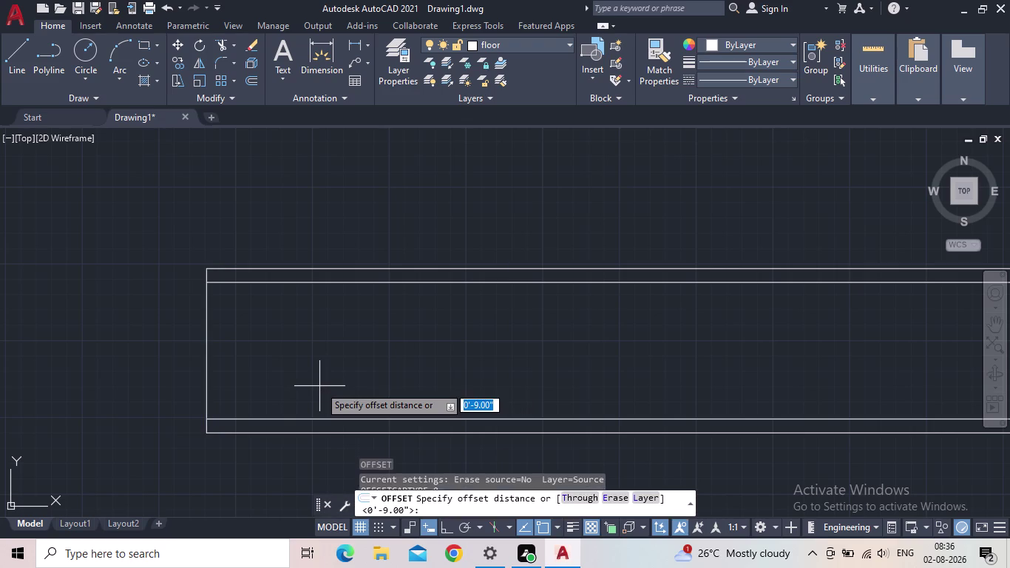
text(3')
key(Return)
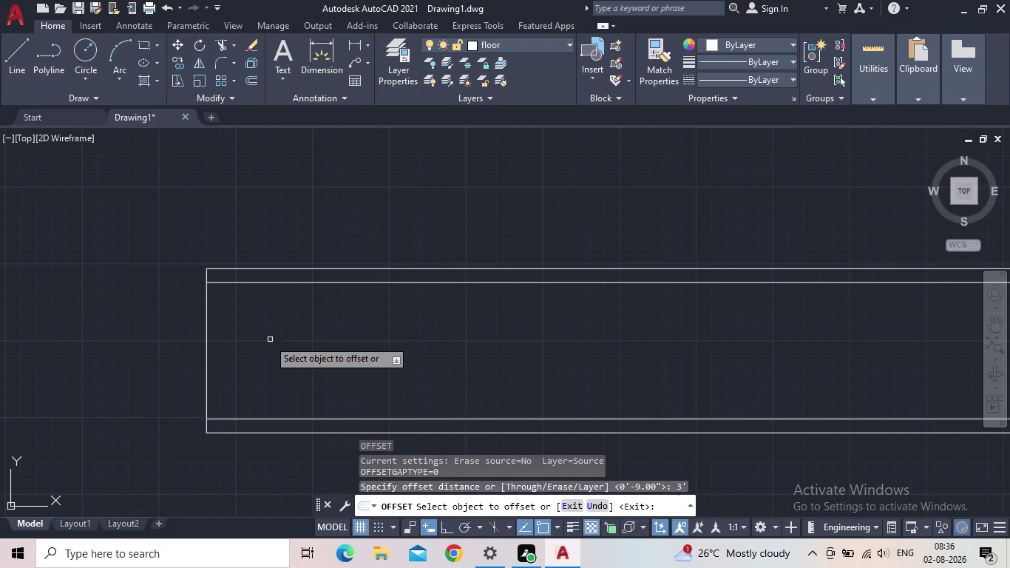
click(207, 376)
click(332, 366)
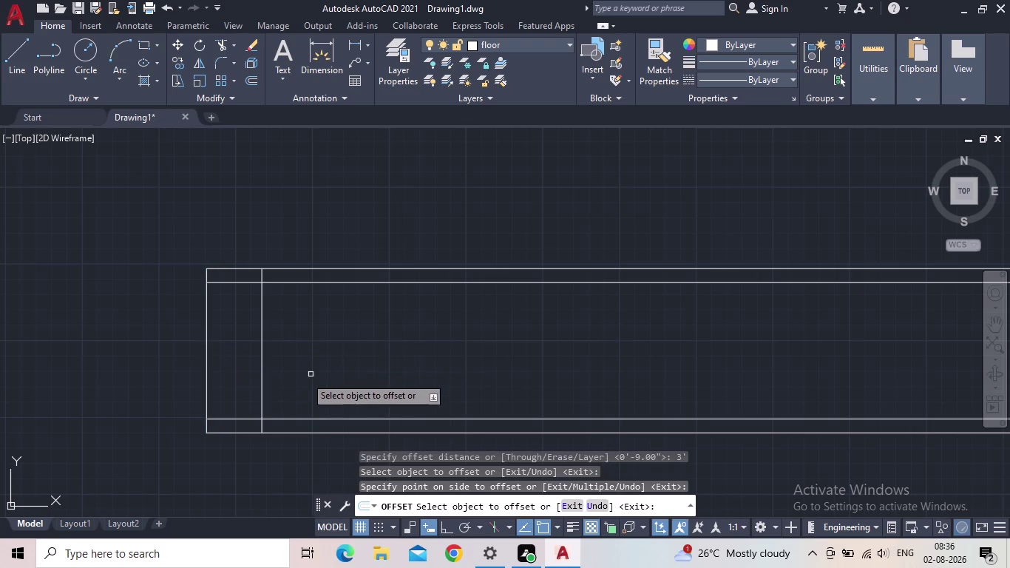
Pan along the new landing line to check its top and bottom ends.
scroll(up, 3)
middle_drag(285, 390, 288, 391)
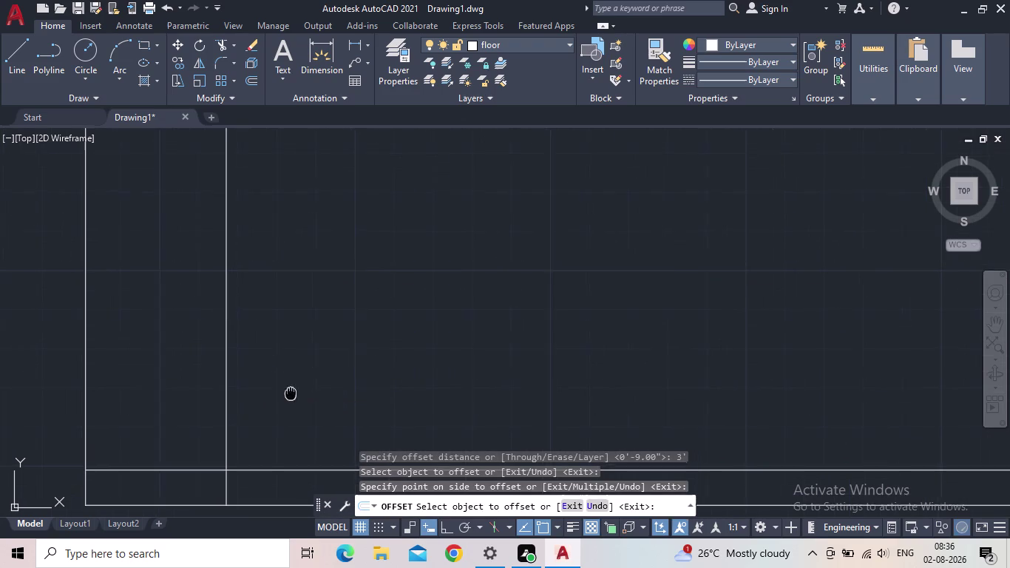
middle_drag(288, 392, 343, 433)
scroll(down, 3)
middle_drag(356, 422, 256, 386)
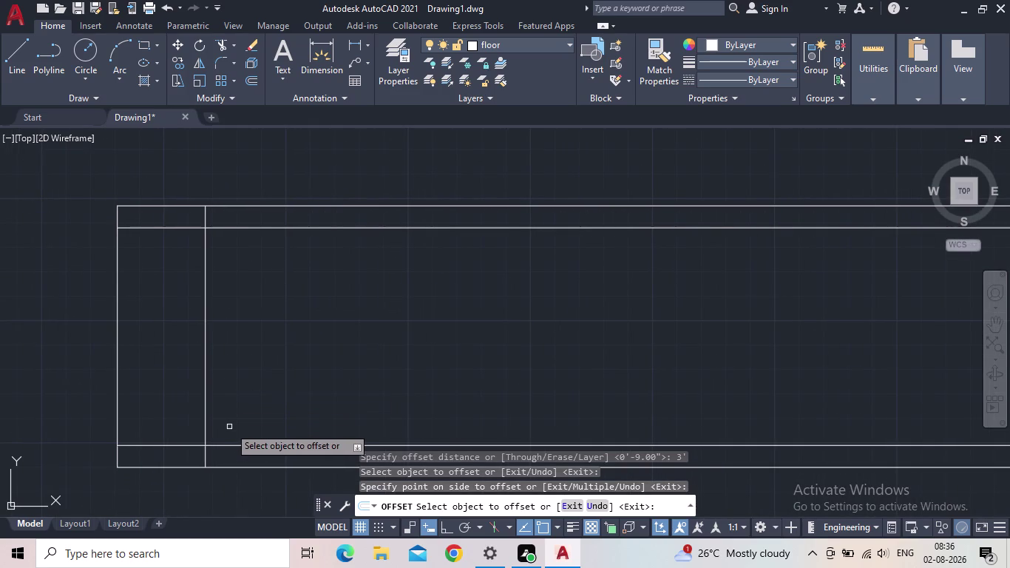
middle_drag(233, 425, 254, 413)
scroll(up, 3)
middle_drag(280, 409, 267, 411)
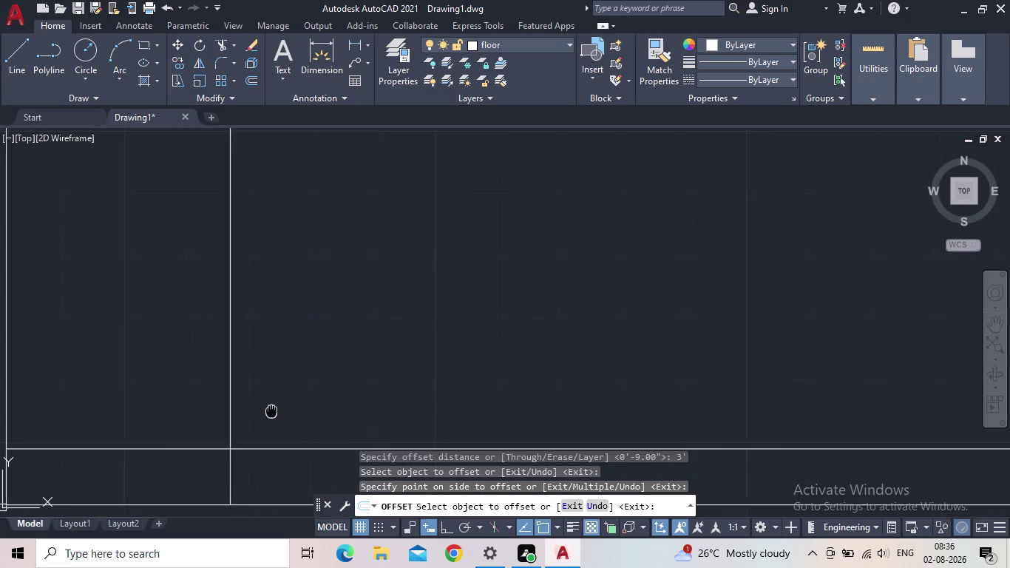
middle_drag(267, 411, 251, 416)
scroll(down, 3)
middle_drag(247, 416, 234, 419)
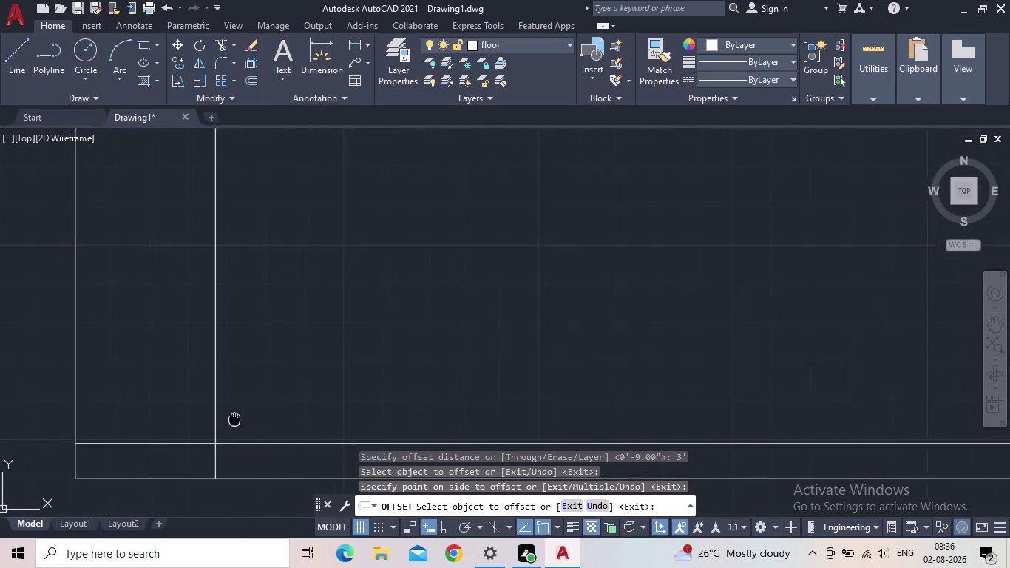
middle_drag(235, 420, 222, 425)
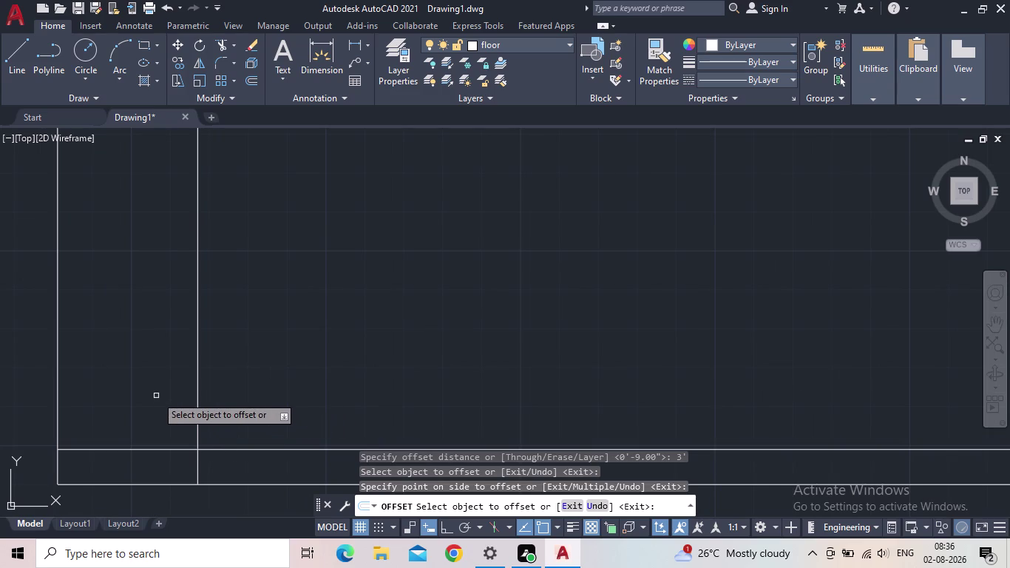
middle_drag(217, 376, 278, 465)
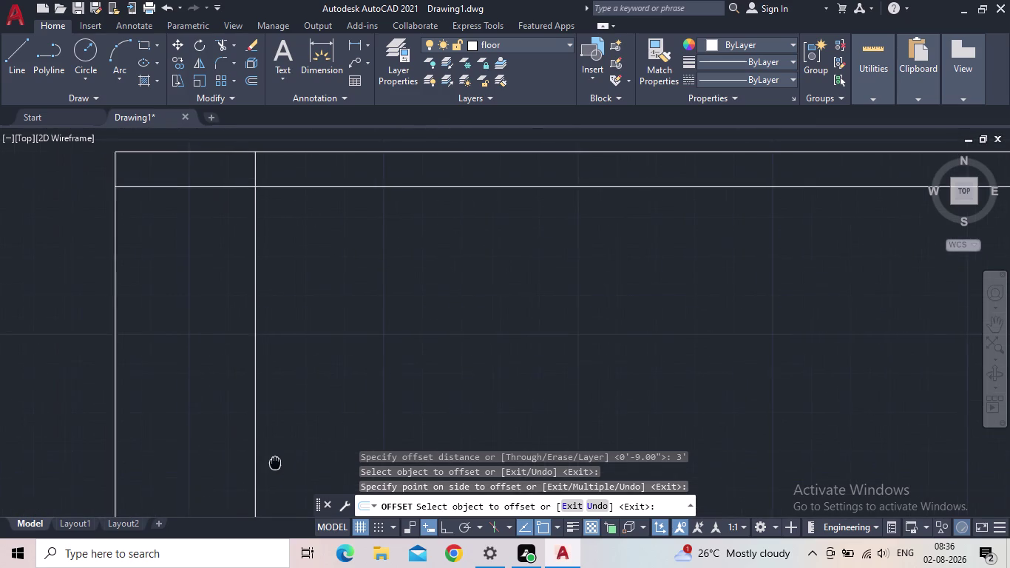
middle_drag(277, 465, 284, 473)
scroll(down, 3)
scroll(down, 3)
middle_drag(298, 451, 296, 444)
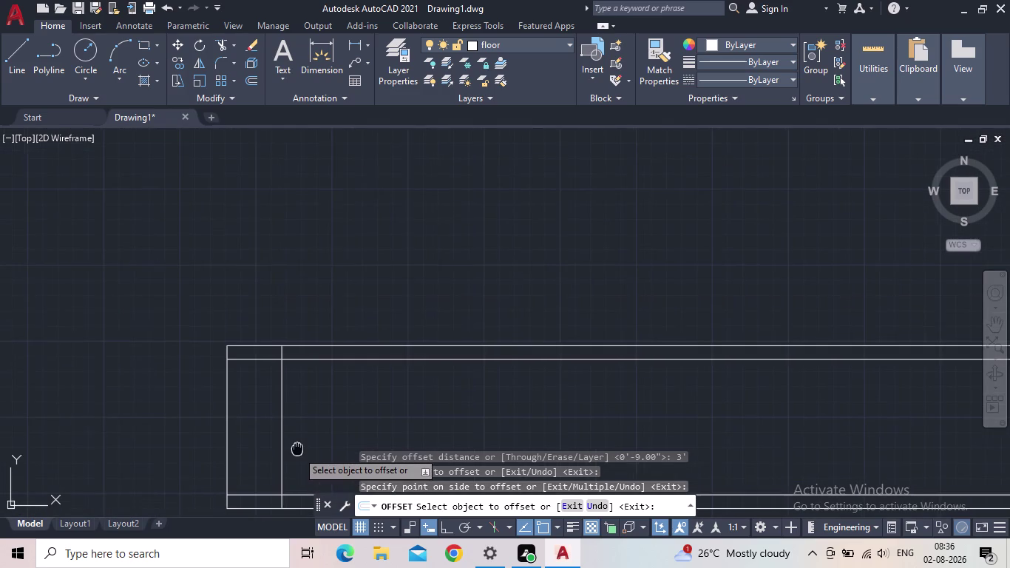
middle_drag(296, 444, 291, 423)
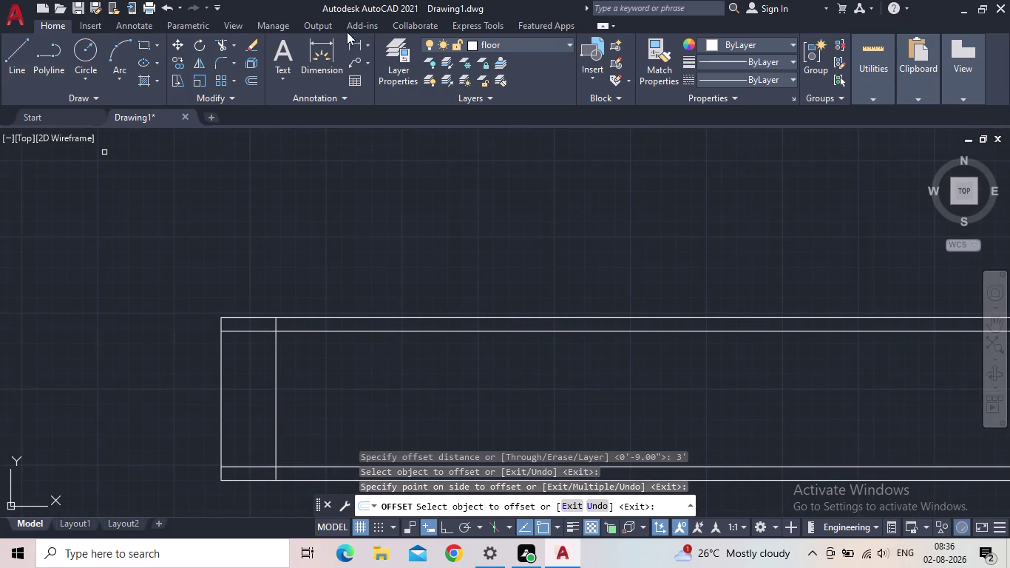
drag(349, 47, 352, 59)
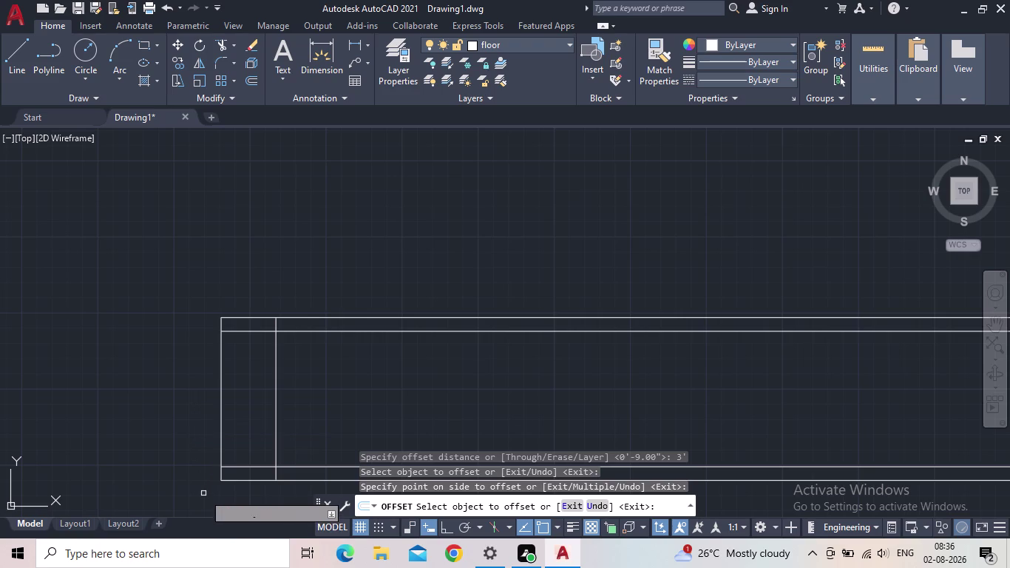
Exit offset and try measuring the stair end with a linear dimension, then cancel.
key(Escape)
key(Escape)
click(354, 43)
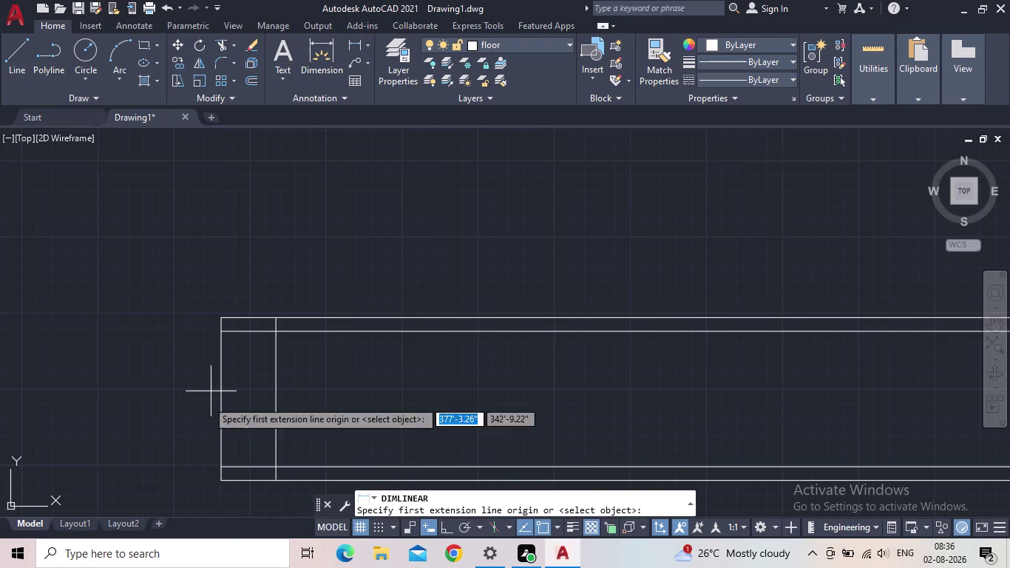
scroll(up, 3)
click(226, 477)
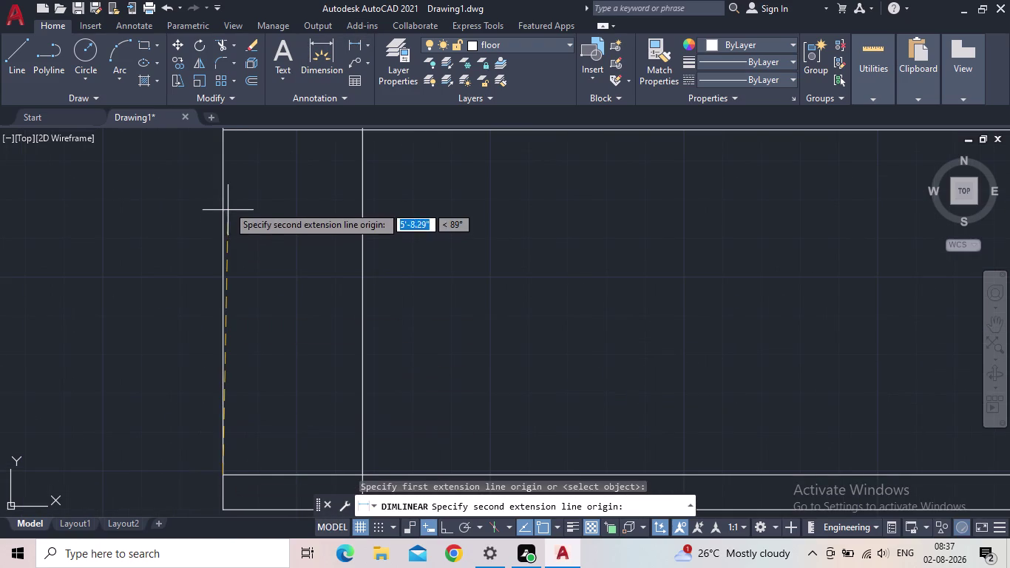
middle_drag(231, 193, 254, 267)
click(246, 200)
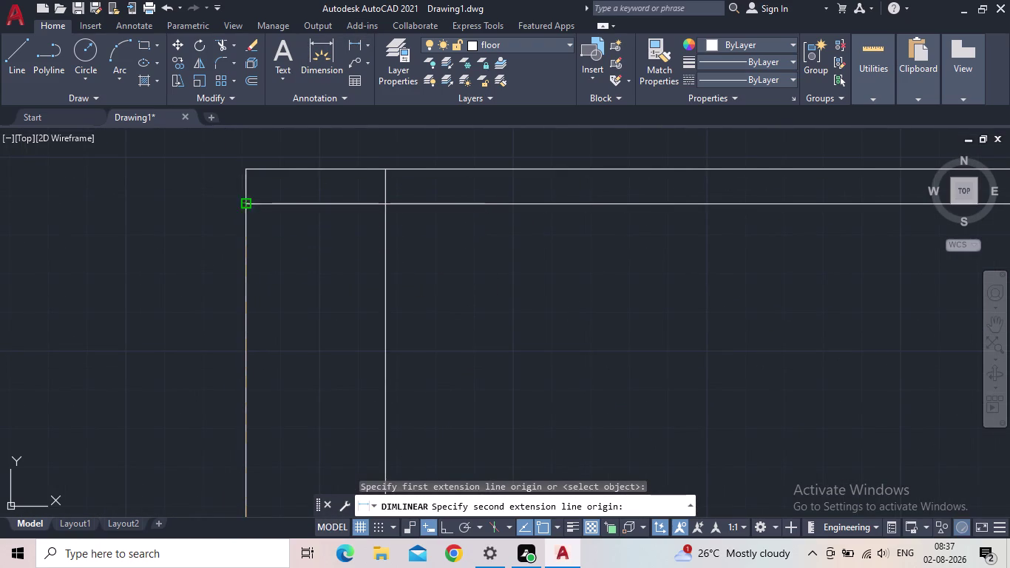
key(Escape)
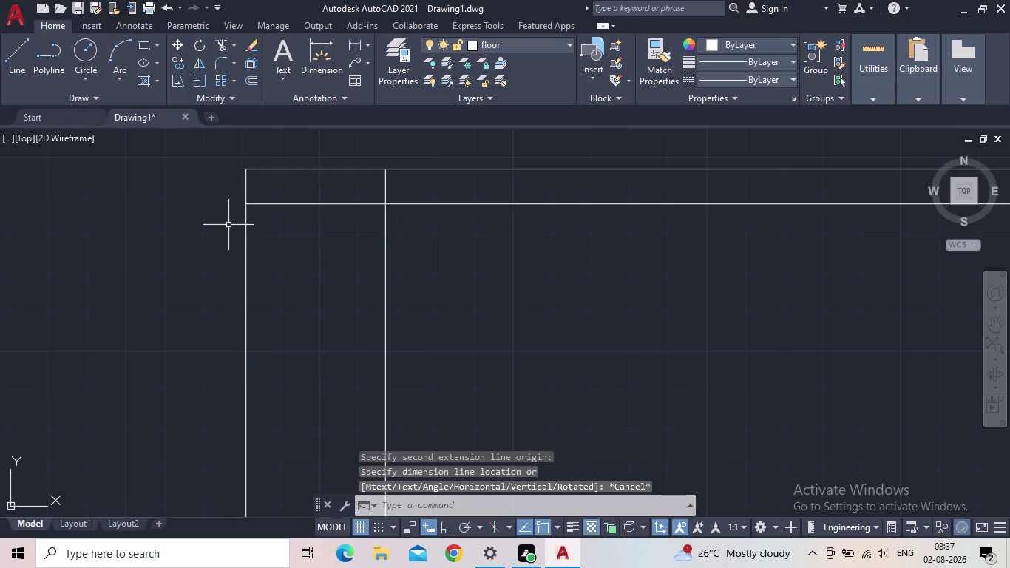
Delete the inner vertical line and the outer left edge line.
scroll(down, 3)
middle_drag(251, 290, 166, 316)
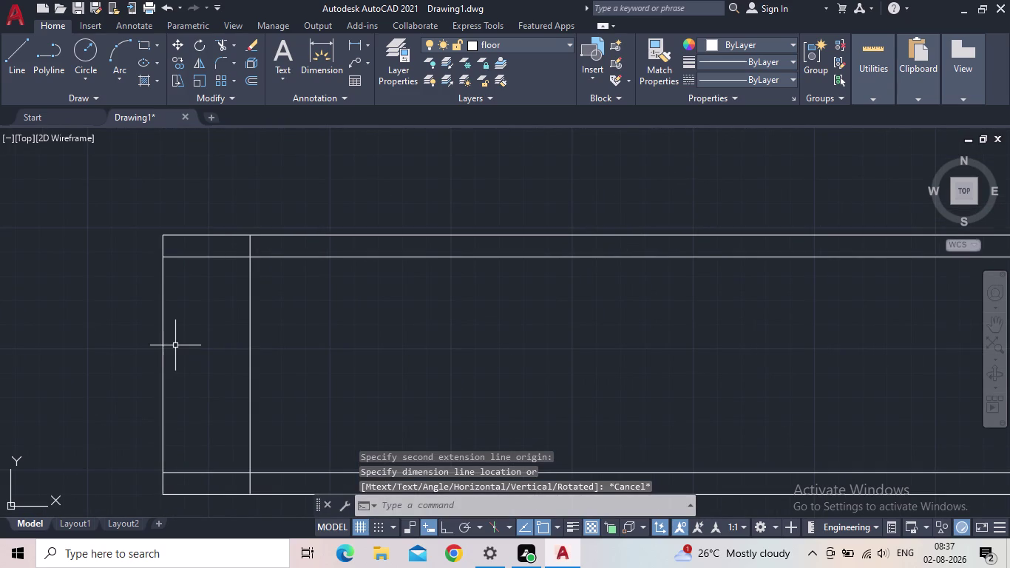
click(273, 411)
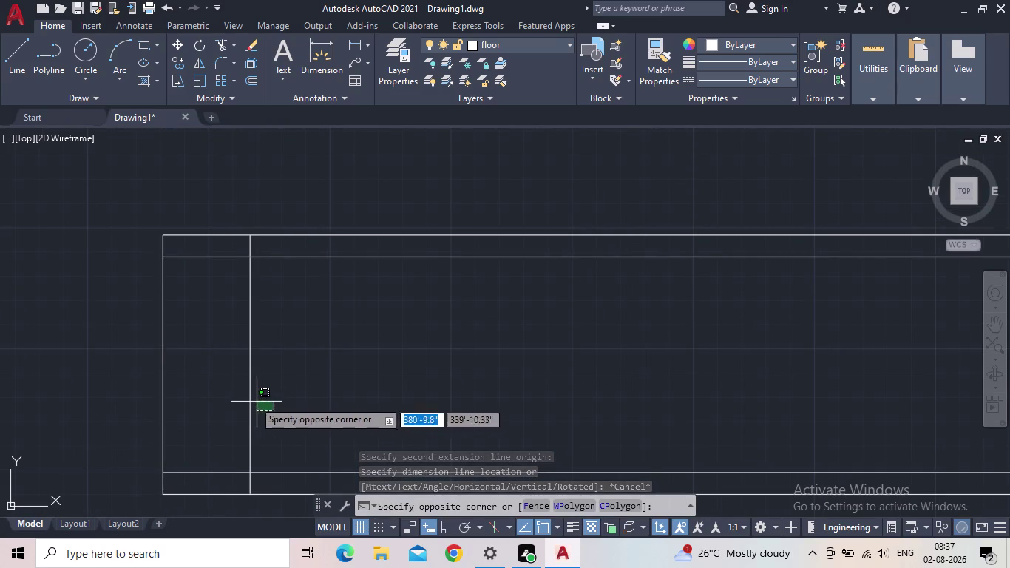
click(237, 397)
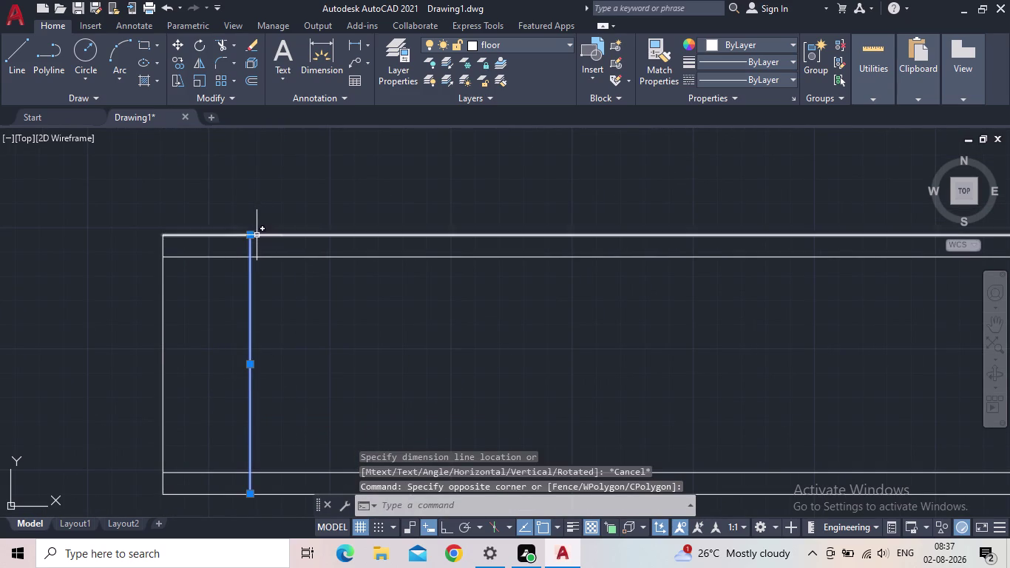
key(Escape)
click(256, 371)
click(208, 367)
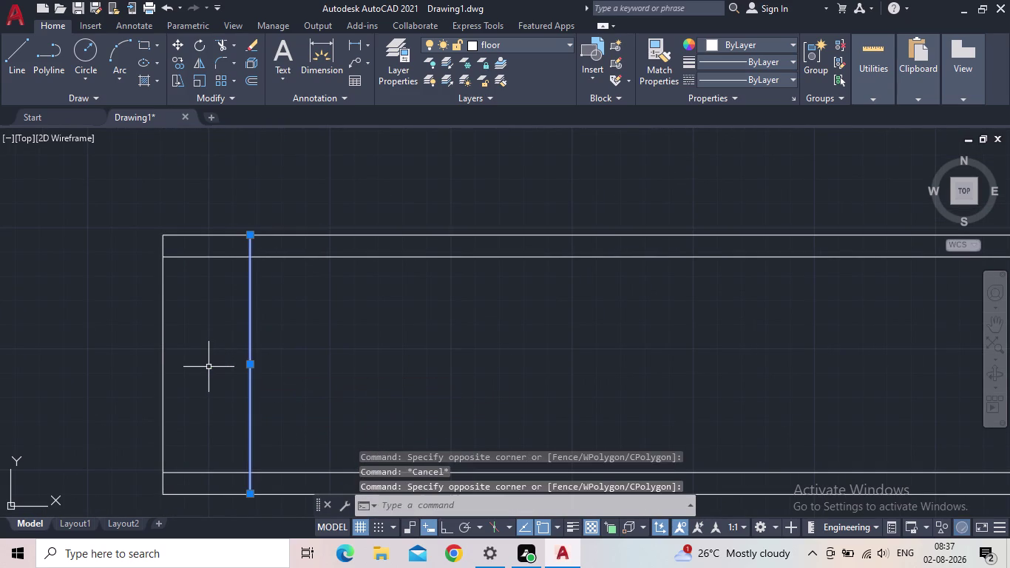
key(Delete)
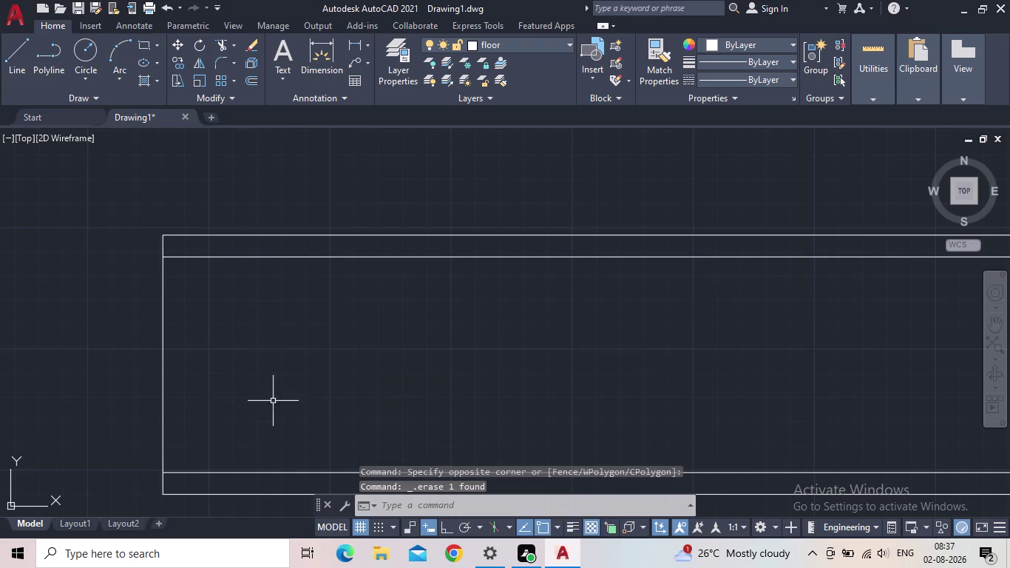
drag(171, 427, 164, 424)
click(110, 410)
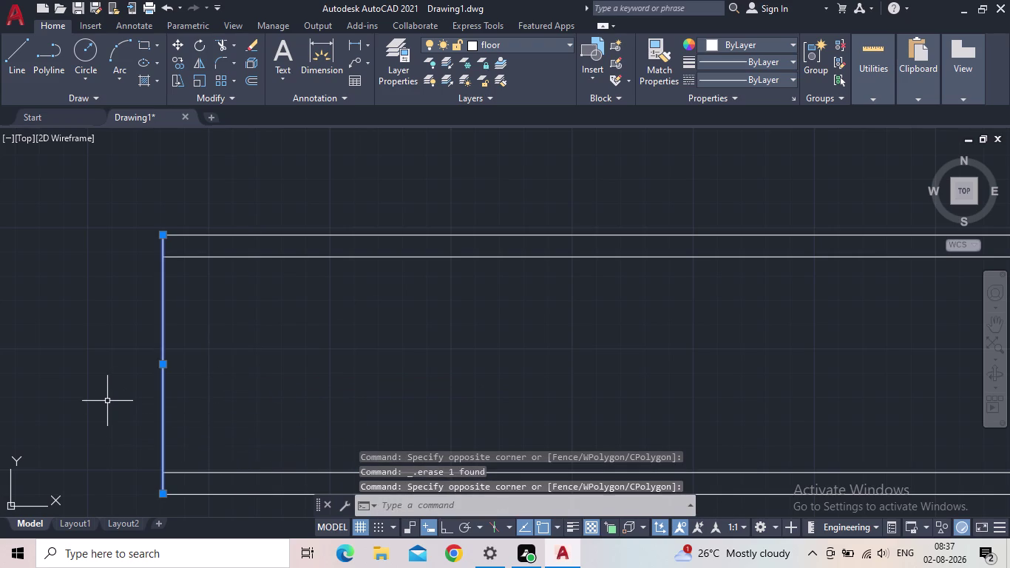
key(Delete)
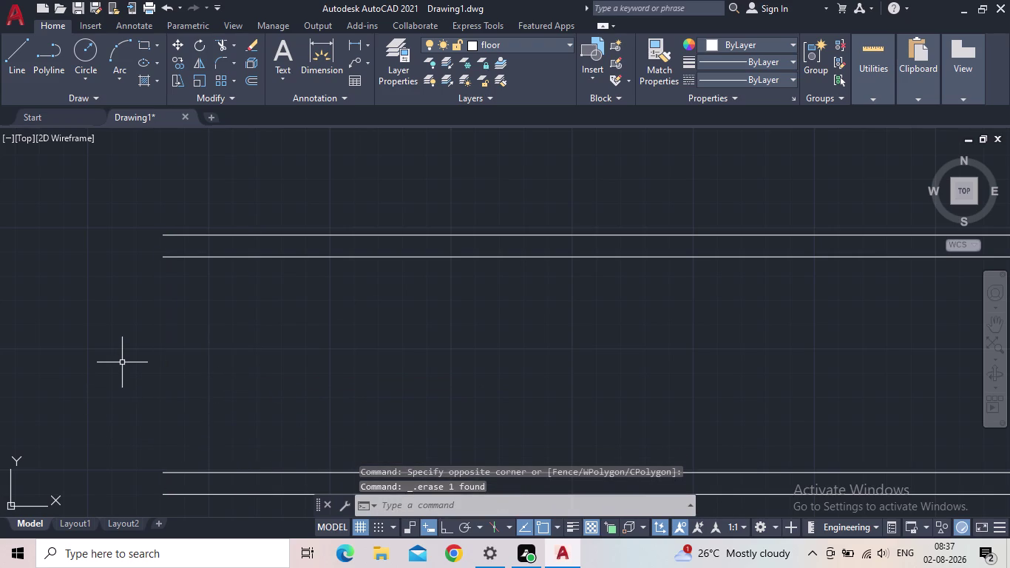
Draw a 3' vertical line up from the lower edge's left endpoint with Ortho on.
key(l)
key(Return)
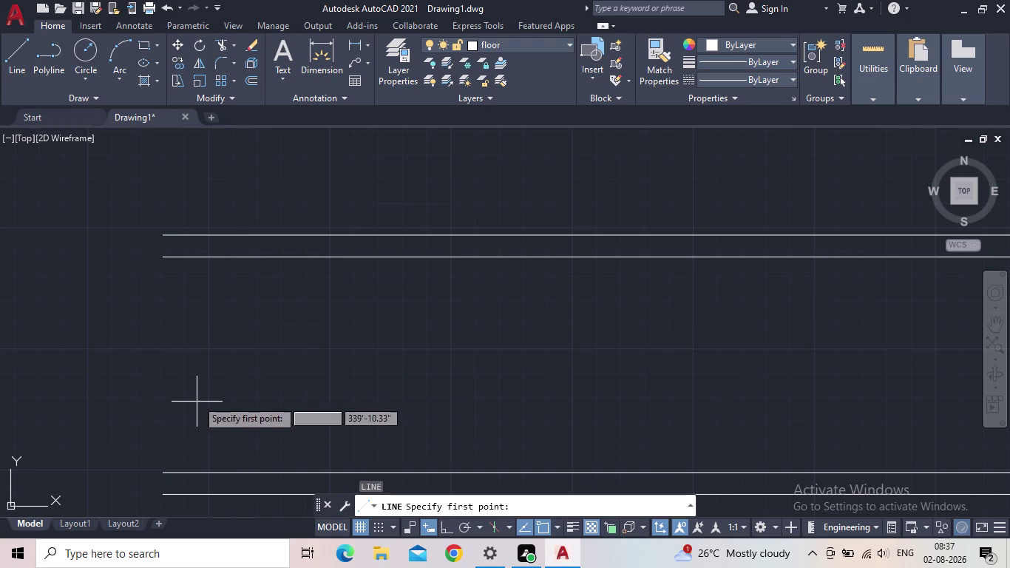
click(162, 498)
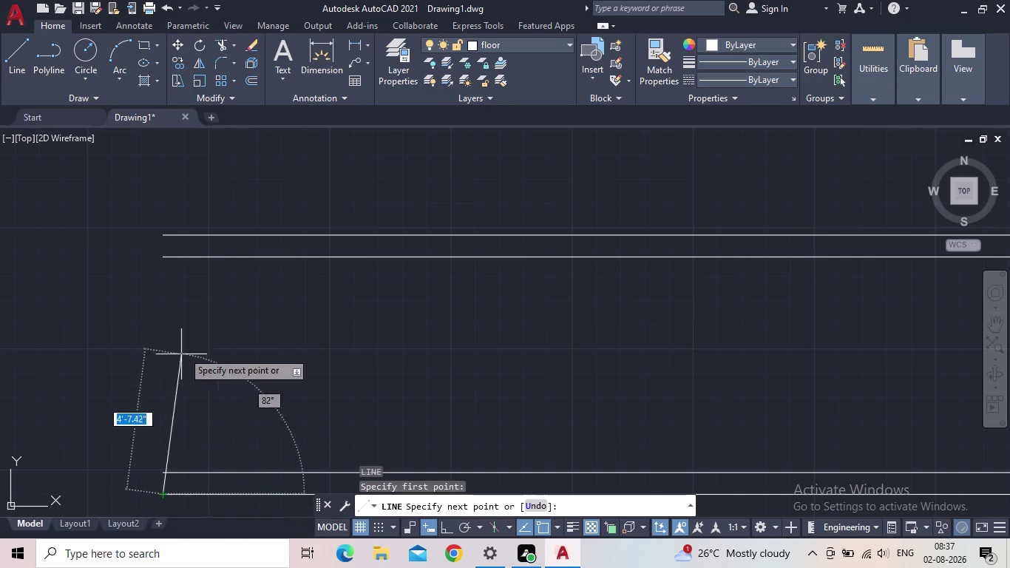
click(442, 530)
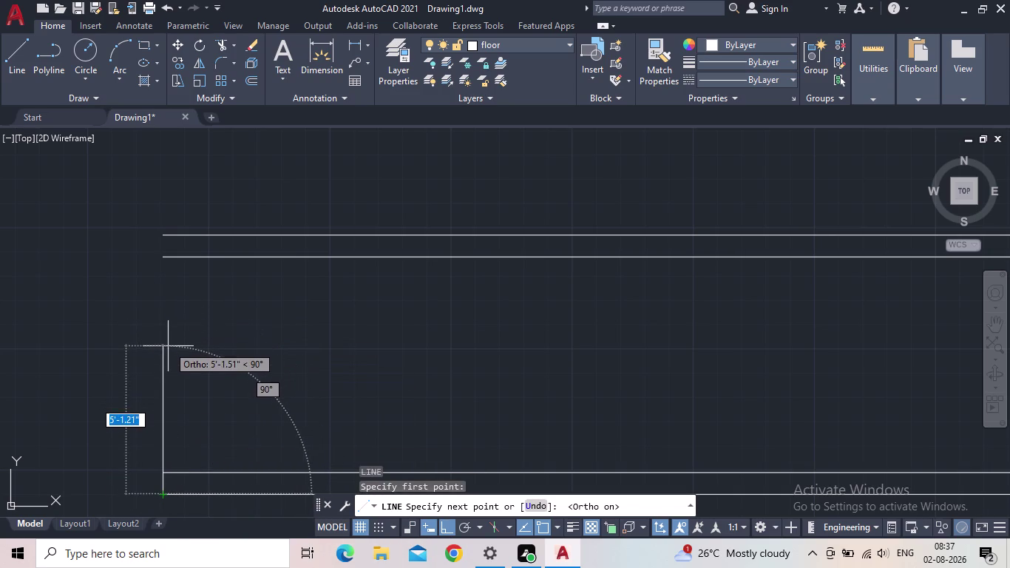
text(3)
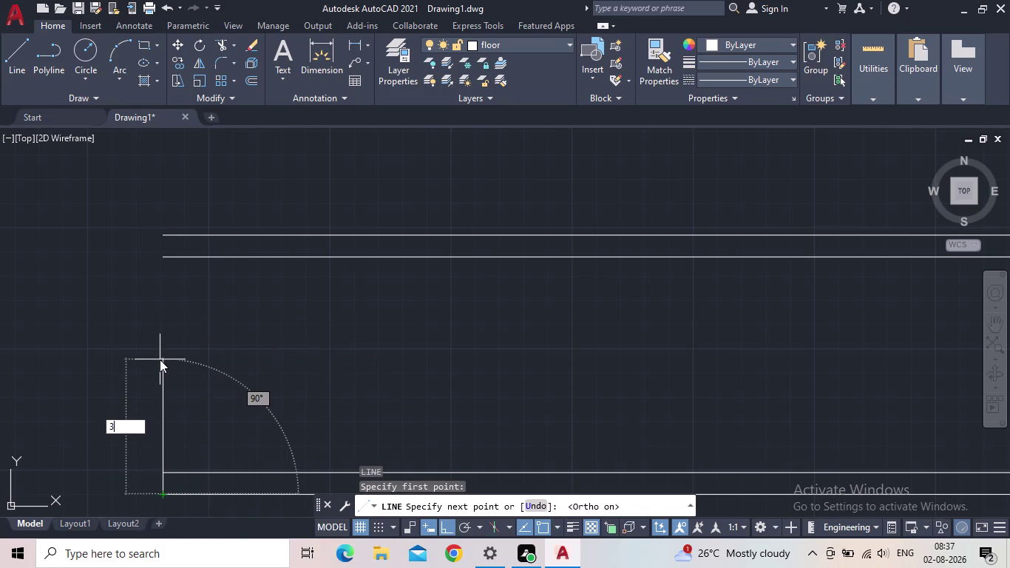
text(')
key(Return)
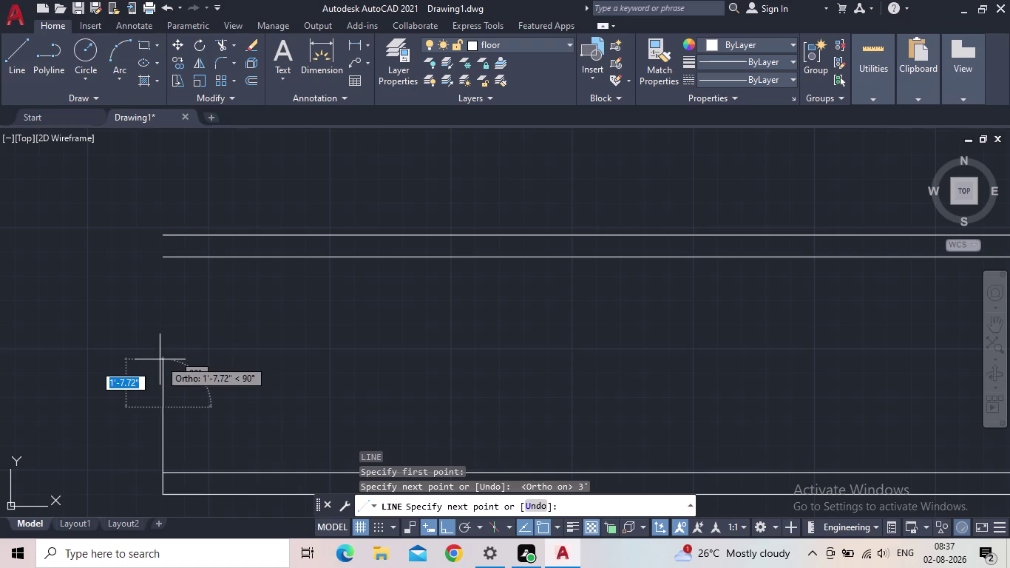
End the line command, pan to view and select the new vertical line.
scroll(up, 3)
middle_drag(240, 445, 256, 324)
scroll(down, 3)
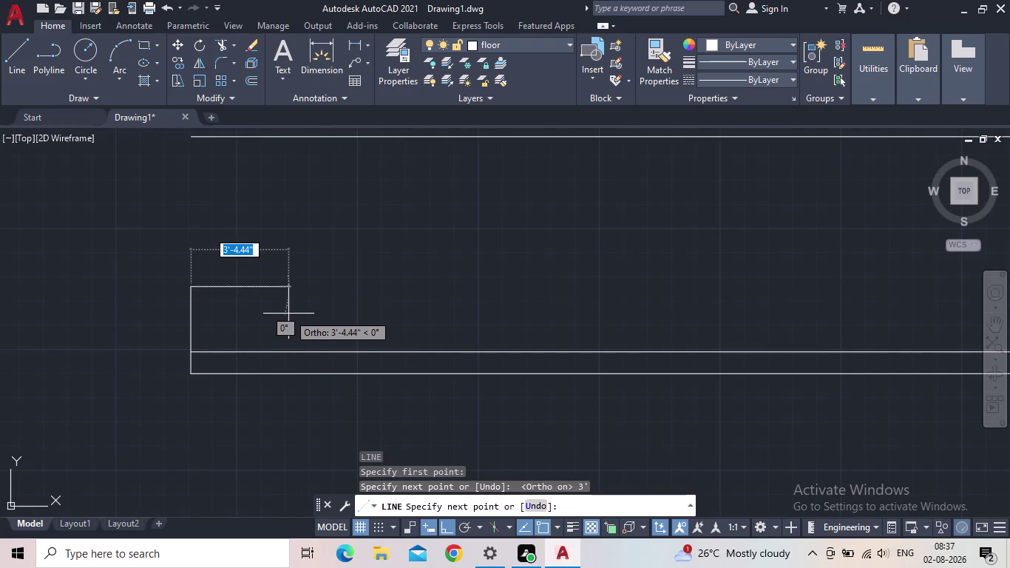
key(Escape)
drag(253, 329, 247, 328)
click(148, 306)
scroll(up, 3)
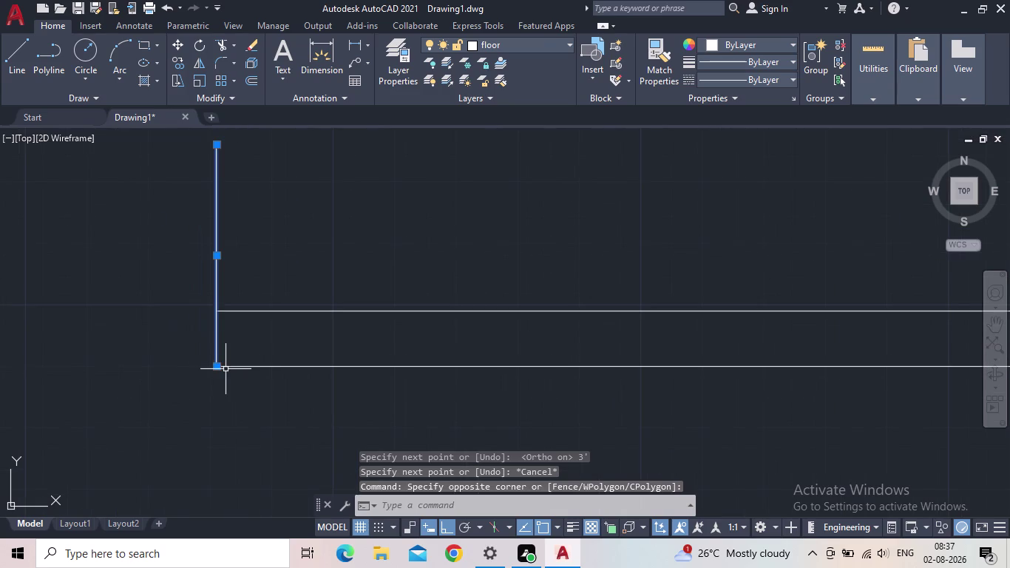
Stretch the short vertical line's lower end up to the upper edge line.
click(216, 370)
click(218, 313)
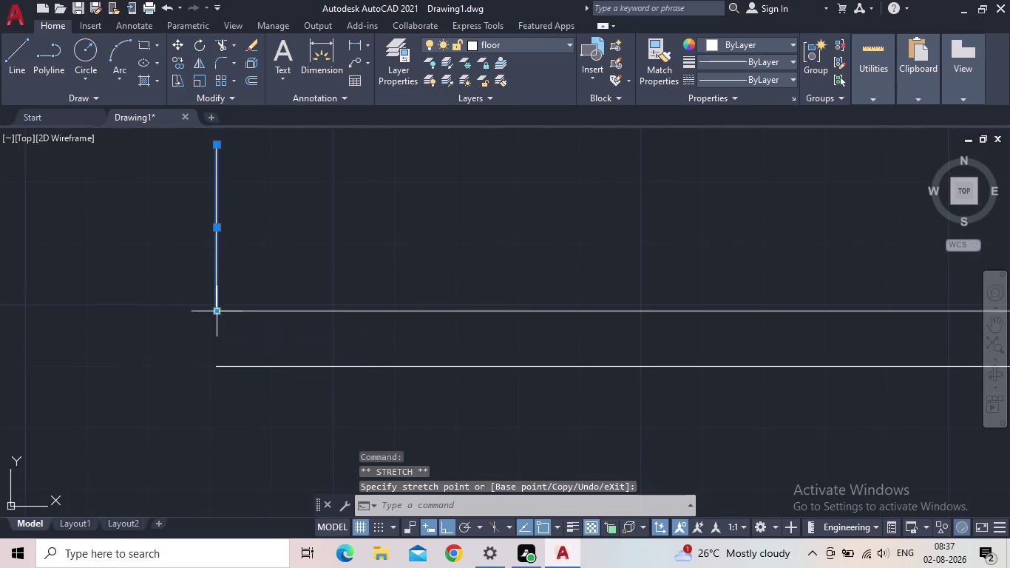
key(Escape)
scroll(down, 3)
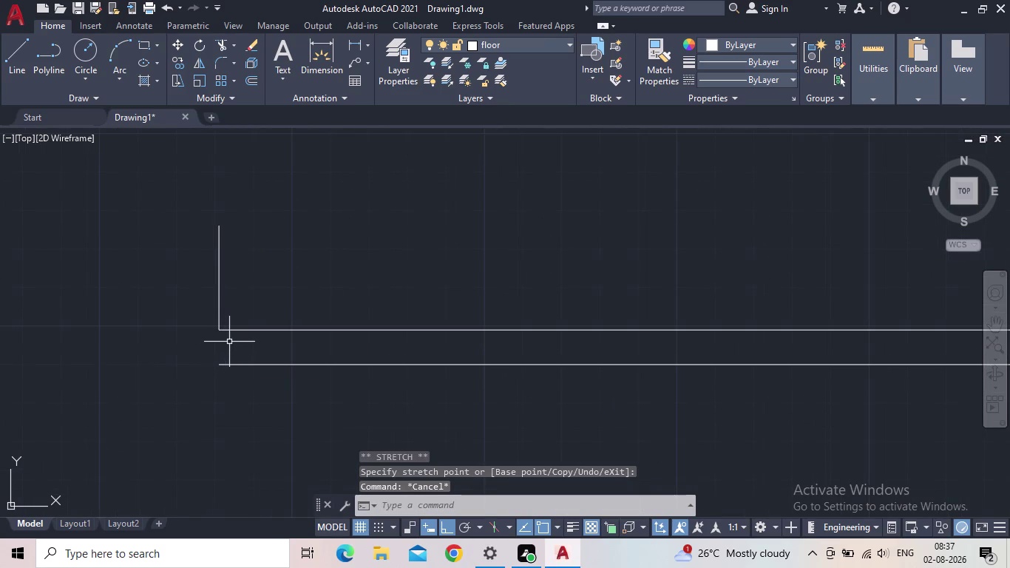
middle_click(229, 353)
scroll(up, 3)
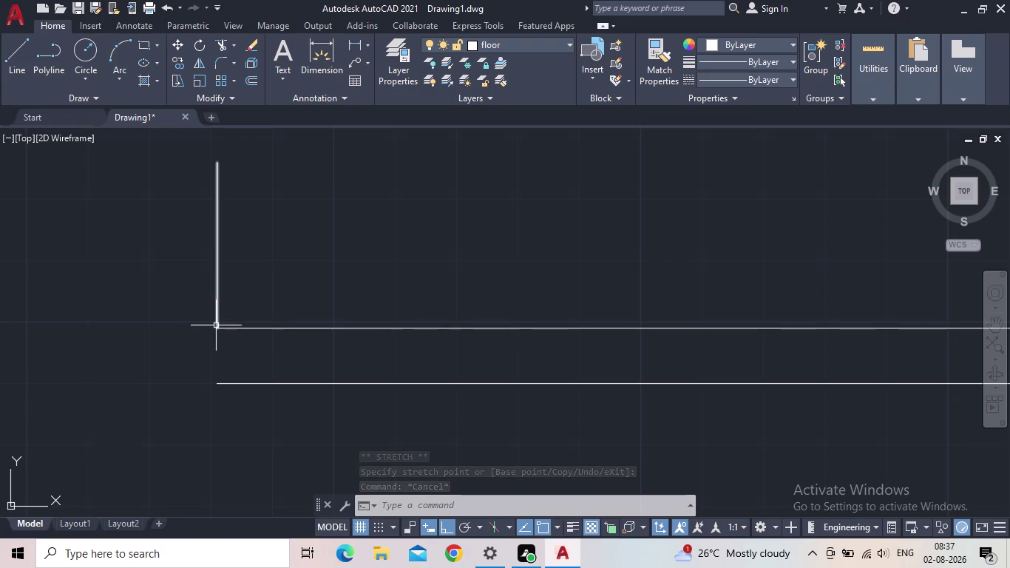
Delete the short vertical line and pan along the stair edge lines.
click(247, 308)
click(209, 289)
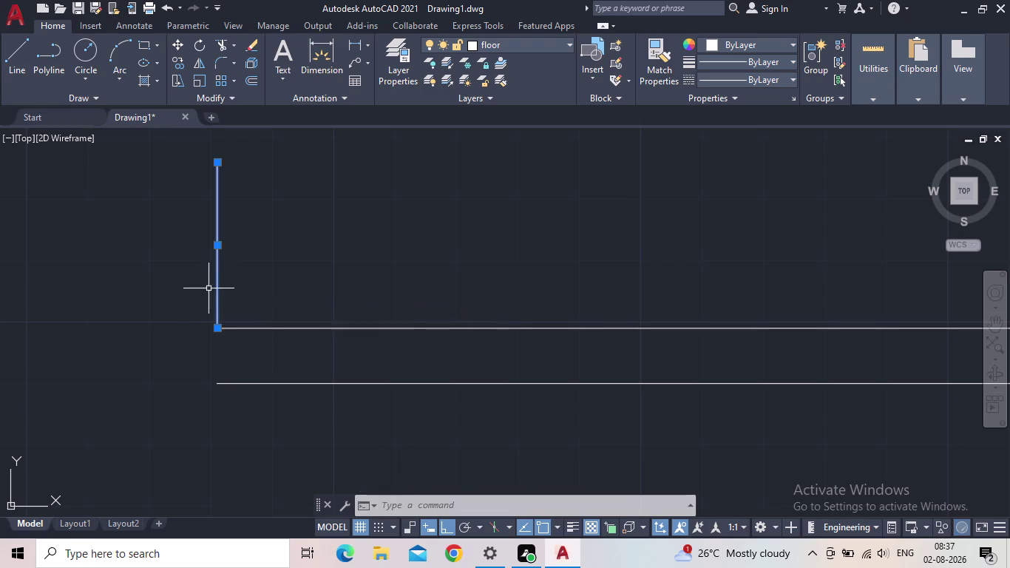
key(Delete)
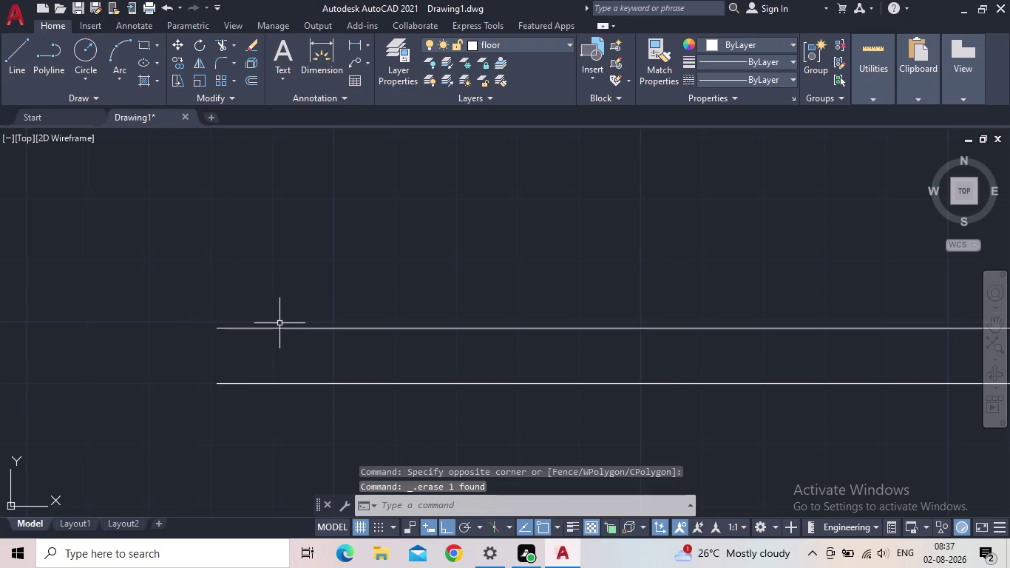
scroll(down, 3)
middle_drag(259, 374, 259, 375)
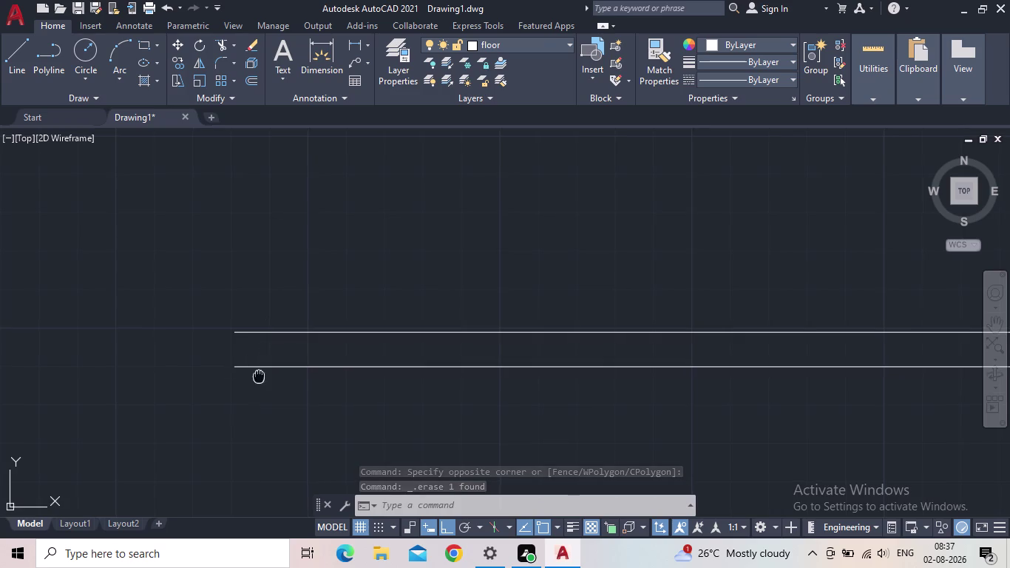
middle_drag(259, 375, 156, 508)
scroll(down, 3)
scroll(down, 3)
middle_drag(220, 392, 153, 329)
scroll(down, 3)
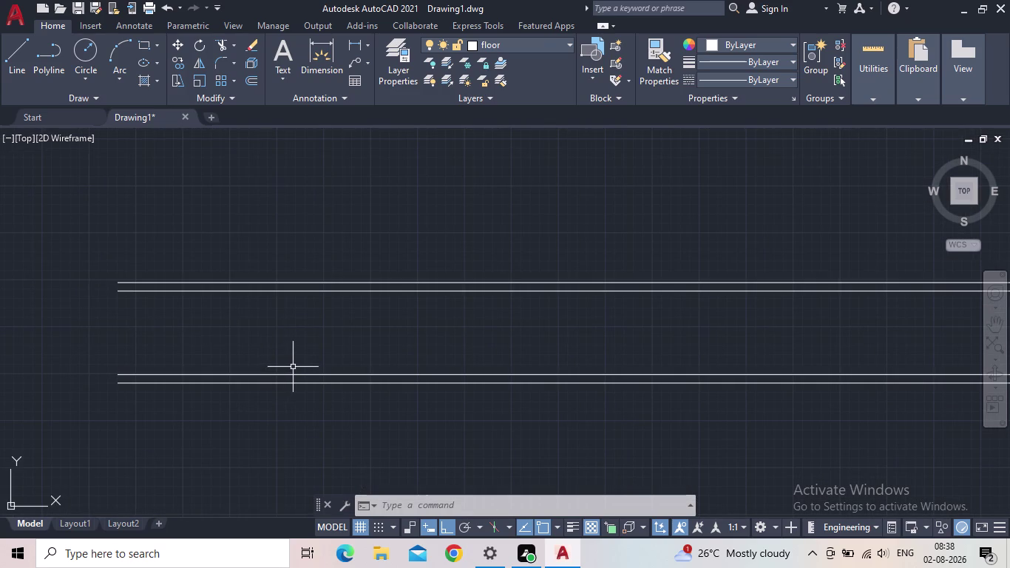
Measure the 7'-5" gap between the edge lines with a temporary dimension, then delete it.
middle_drag(251, 314, 251, 314)
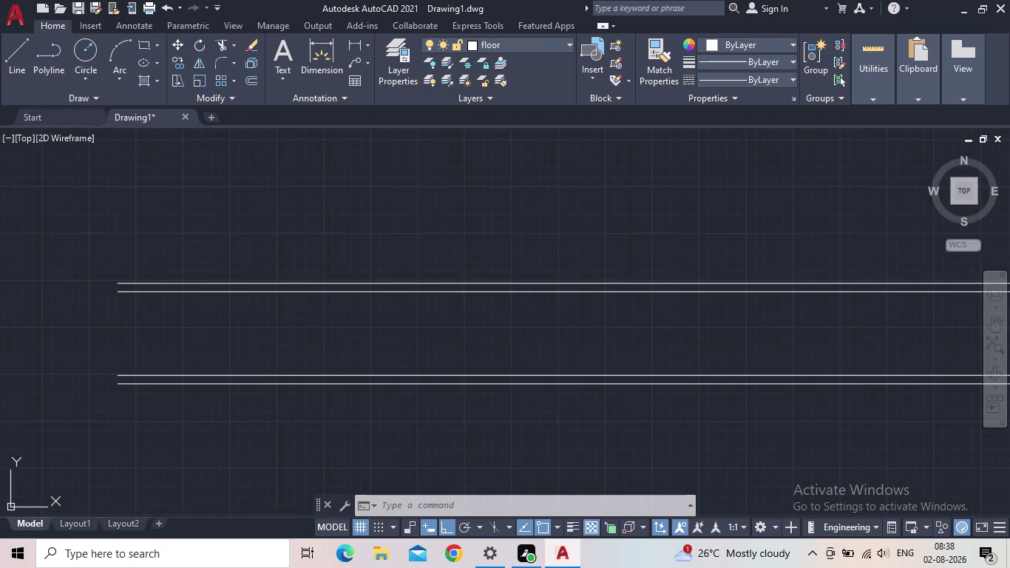
middle_drag(250, 314, 269, 393)
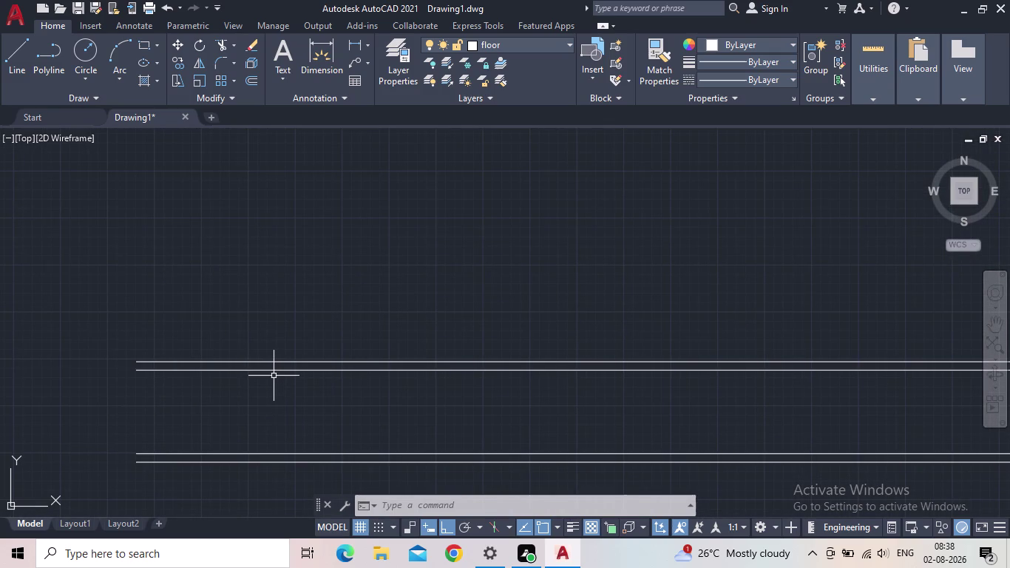
scroll(up, 3)
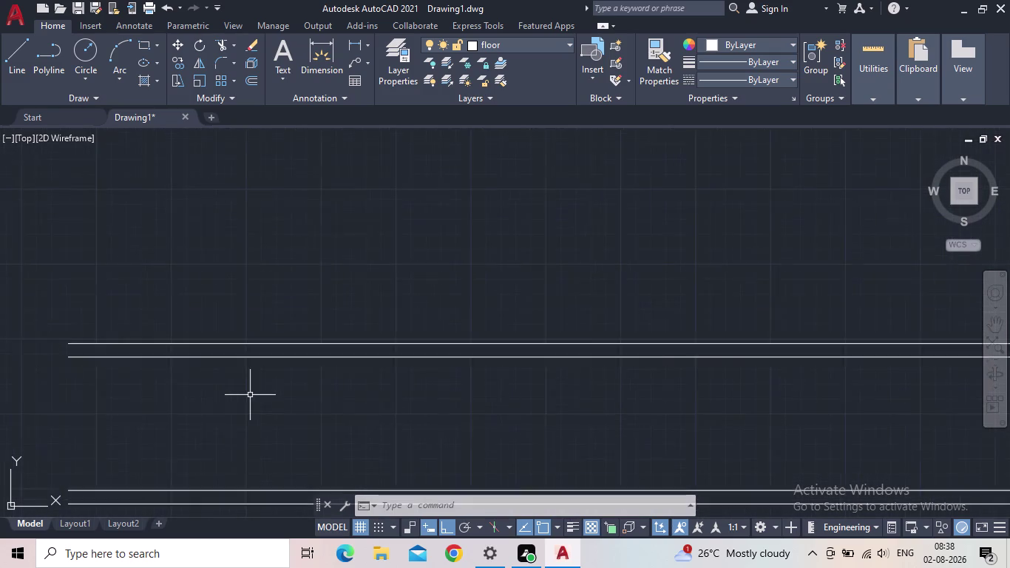
scroll(up, 3)
scroll(down, 3)
middle_drag(264, 398, 287, 344)
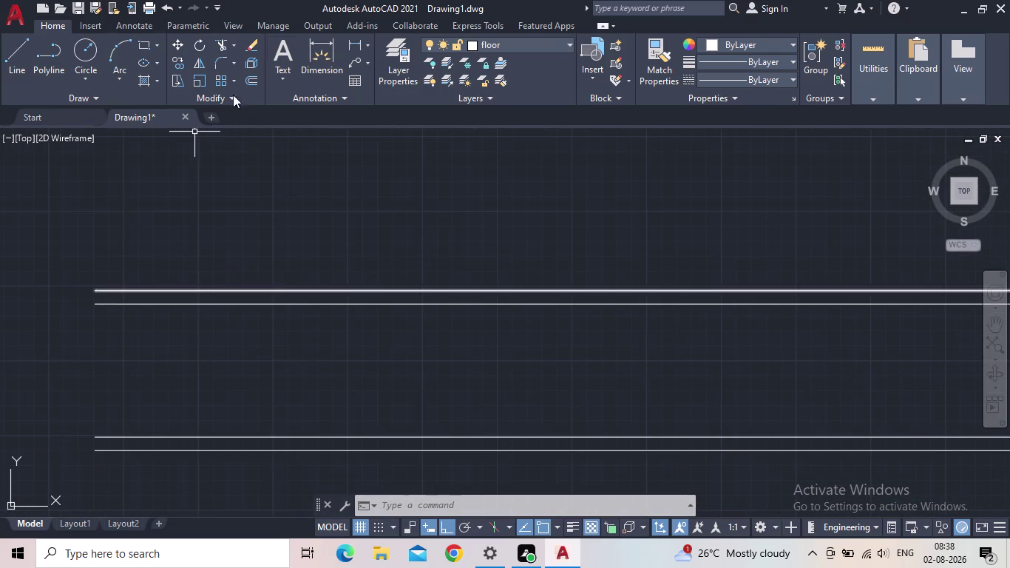
click(357, 46)
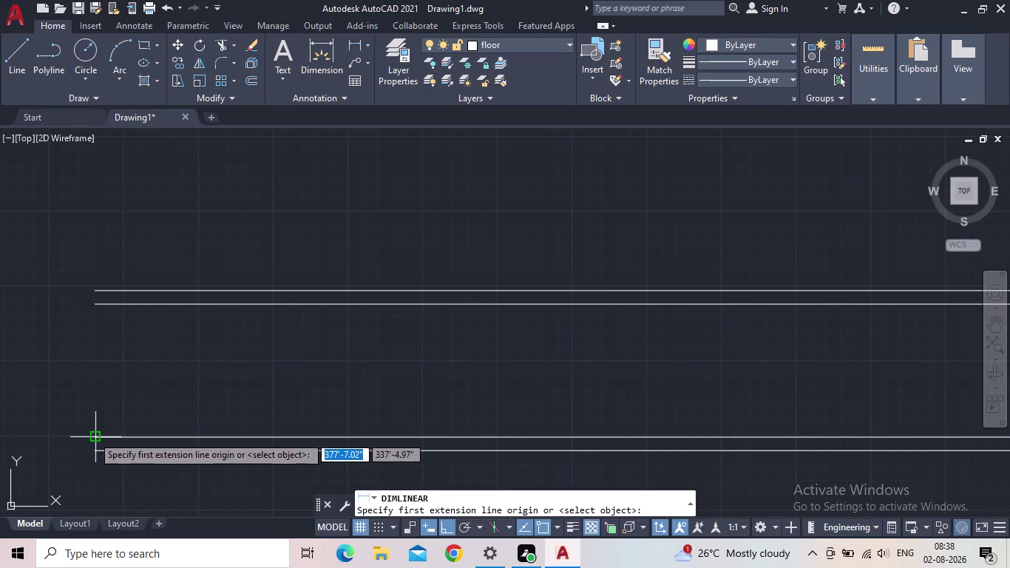
click(93, 437)
click(90, 303)
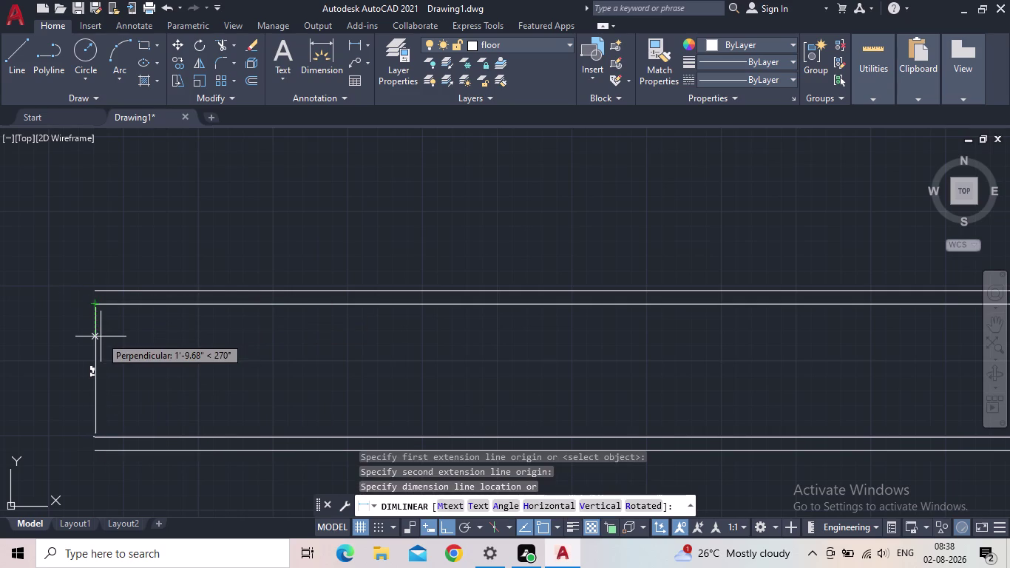
click(100, 337)
scroll(up, 3)
scroll(down, 3)
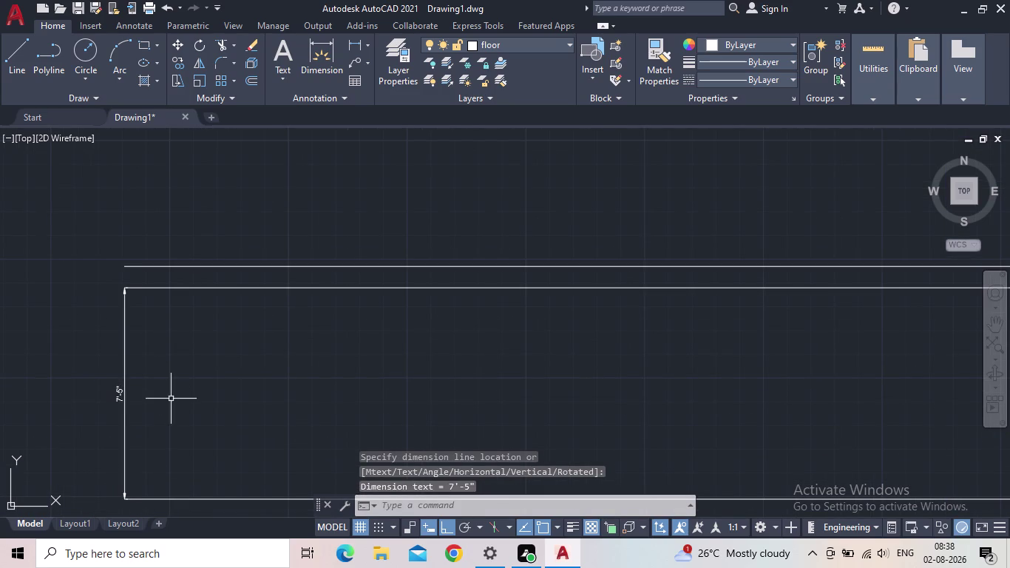
drag(171, 399, 157, 398)
click(51, 374)
key(Delete)
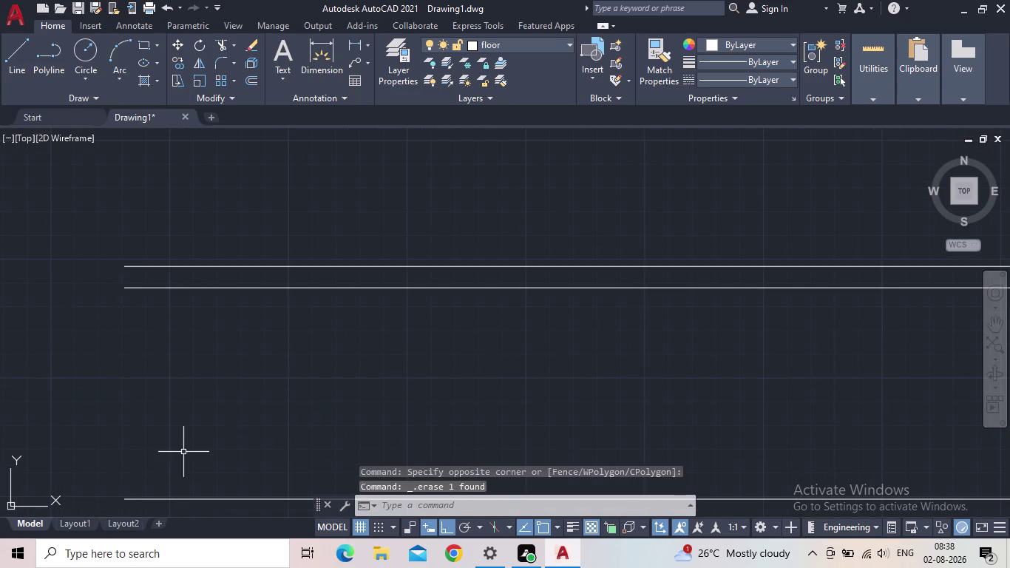
Window-select and erase the four horizontal edge lines.
scroll(down, 3)
drag(226, 479, 220, 439)
click(144, 268)
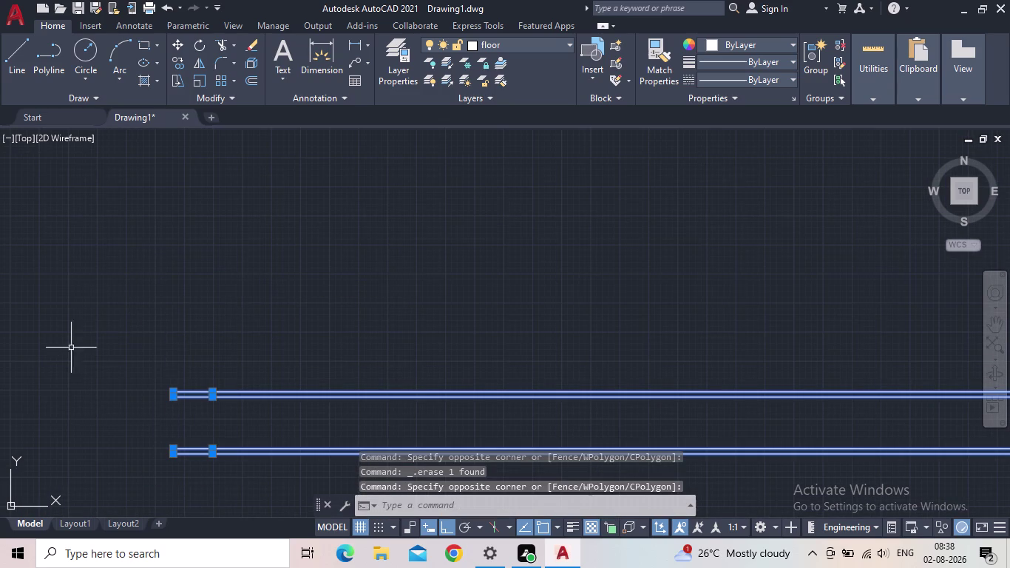
key(Delete)
Place a horizontal construction line using XL with the Hor option.
text(x)
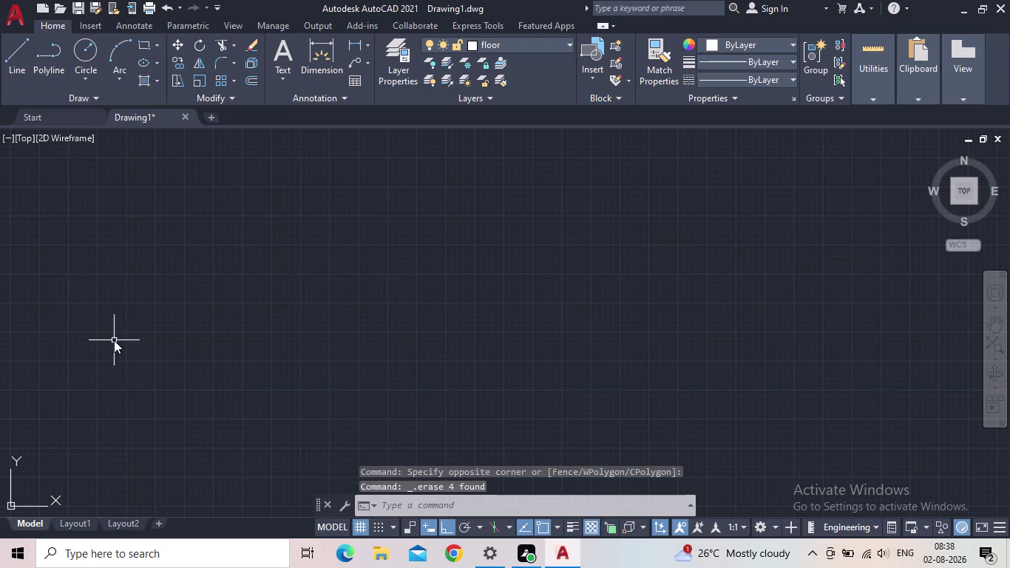
text(l)
key(Return)
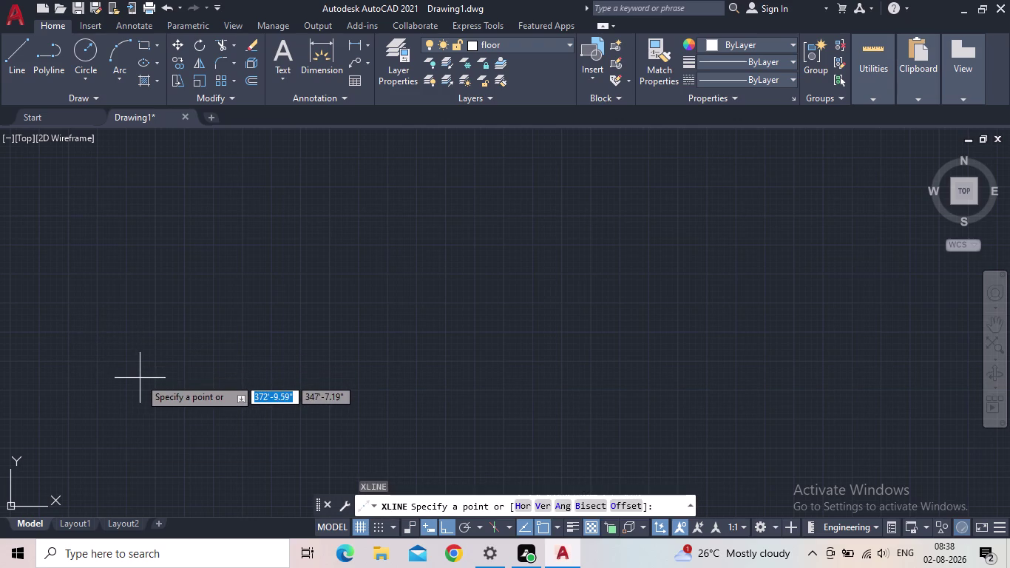
click(517, 505)
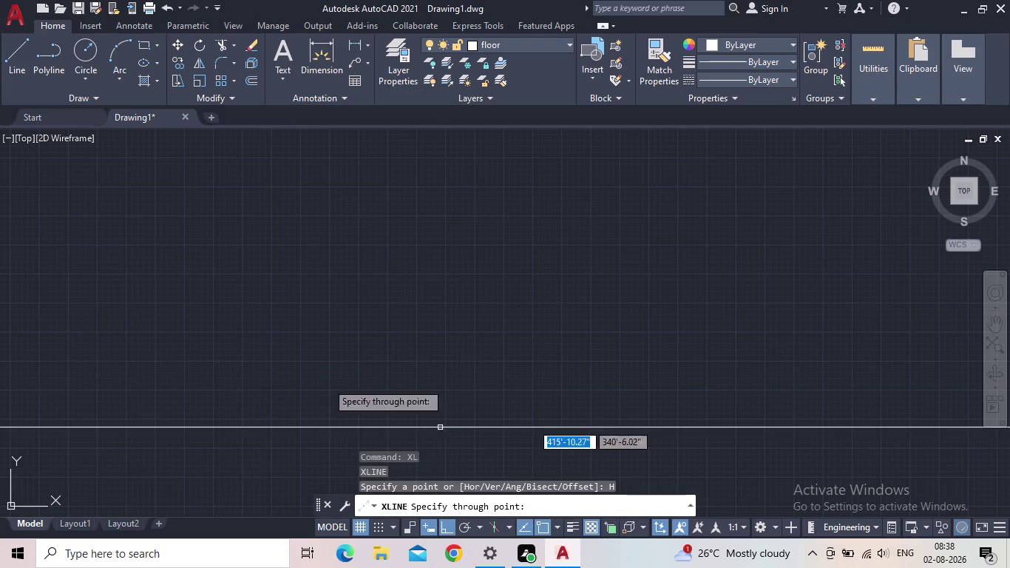
click(276, 336)
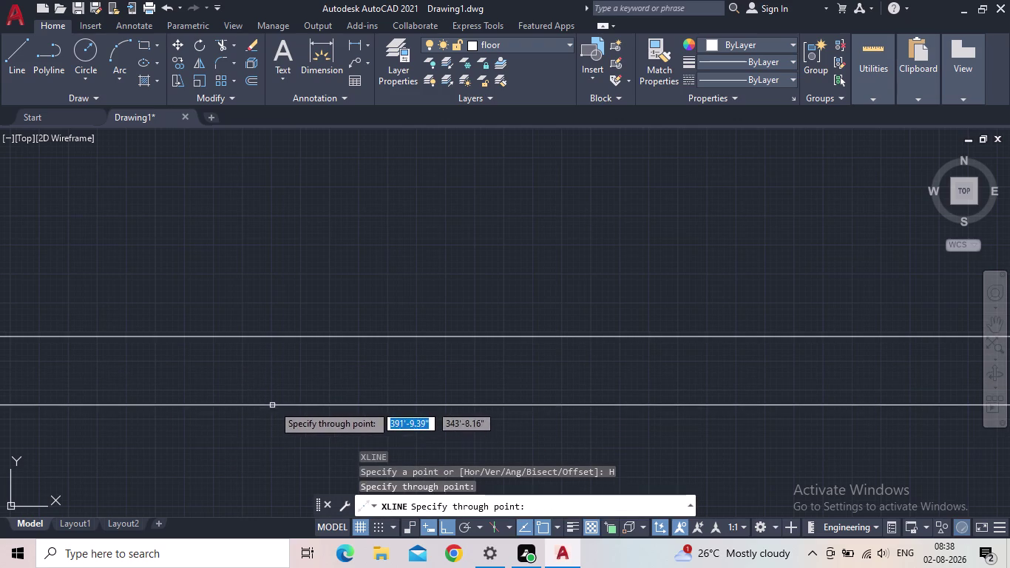
middle_drag(273, 404, 365, 508)
key(Escape)
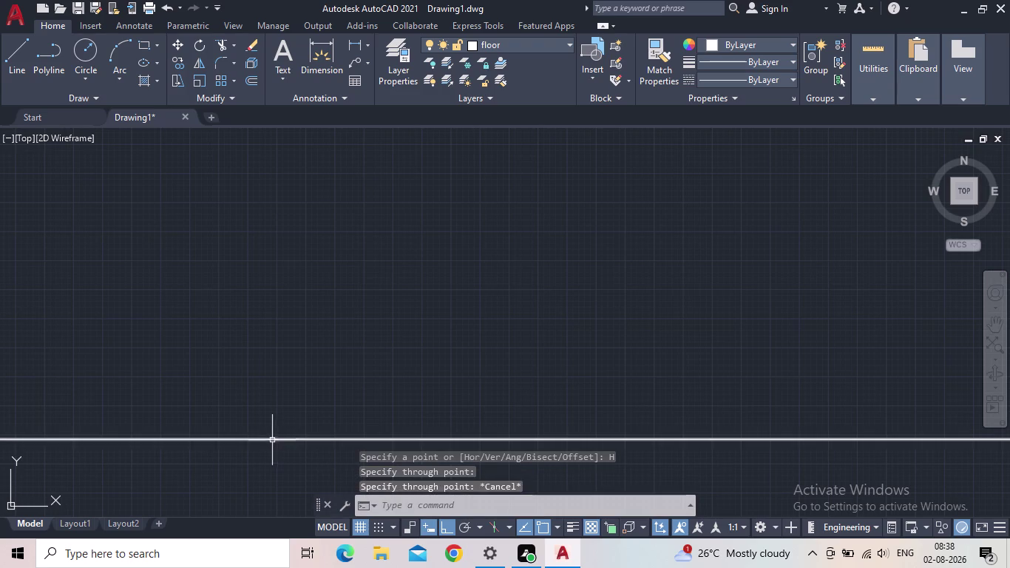
middle_drag(271, 414, 290, 376)
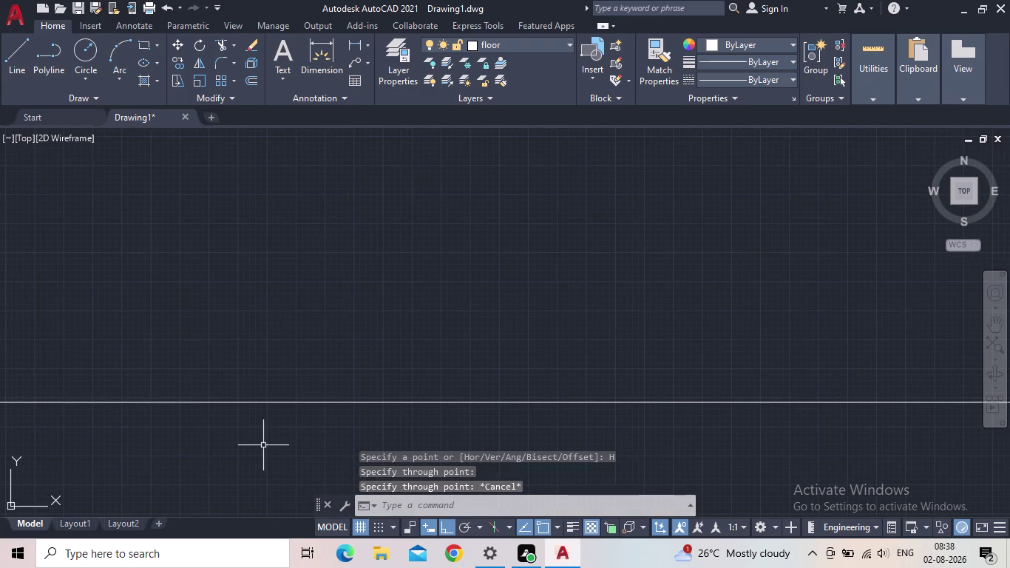
Start the OFFSET command and begin entering a distance.
key(o)
key(Return)
key(6)
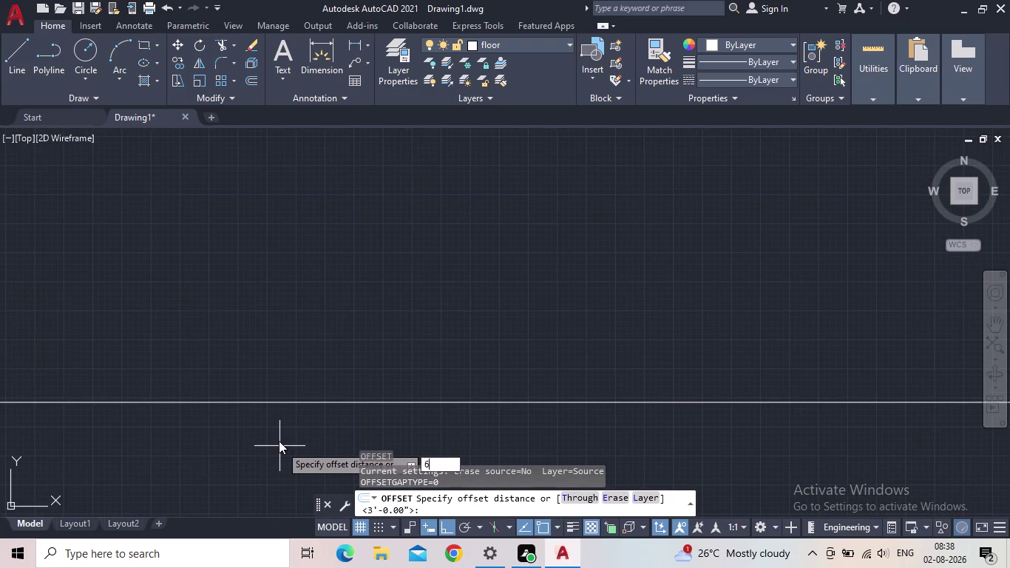
Offset the horizontal construction line 9" upward.
key(BackSpace)
key(9)
key(shift+quotedbl)
key(Return)
click(234, 400)
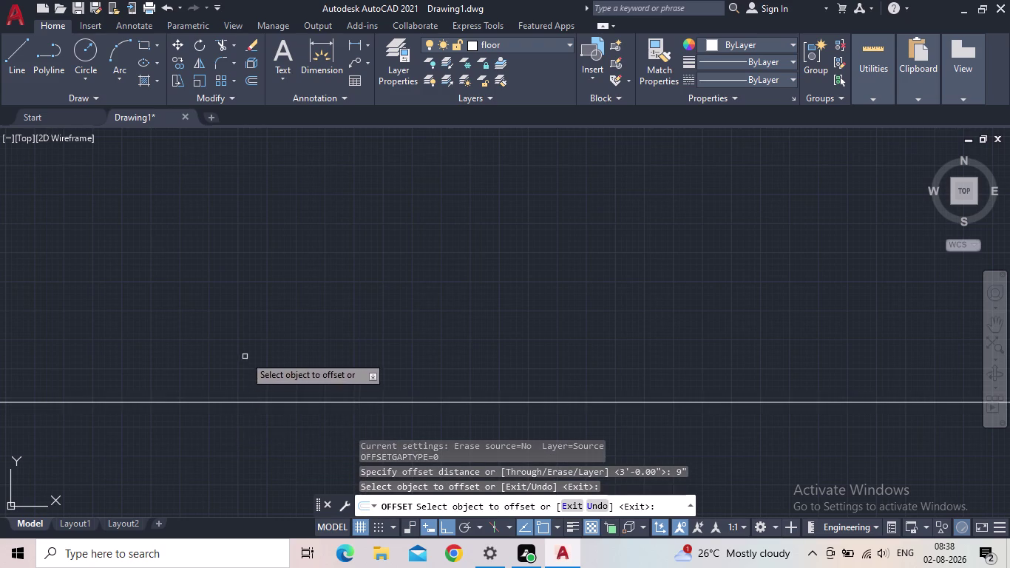
click(216, 403)
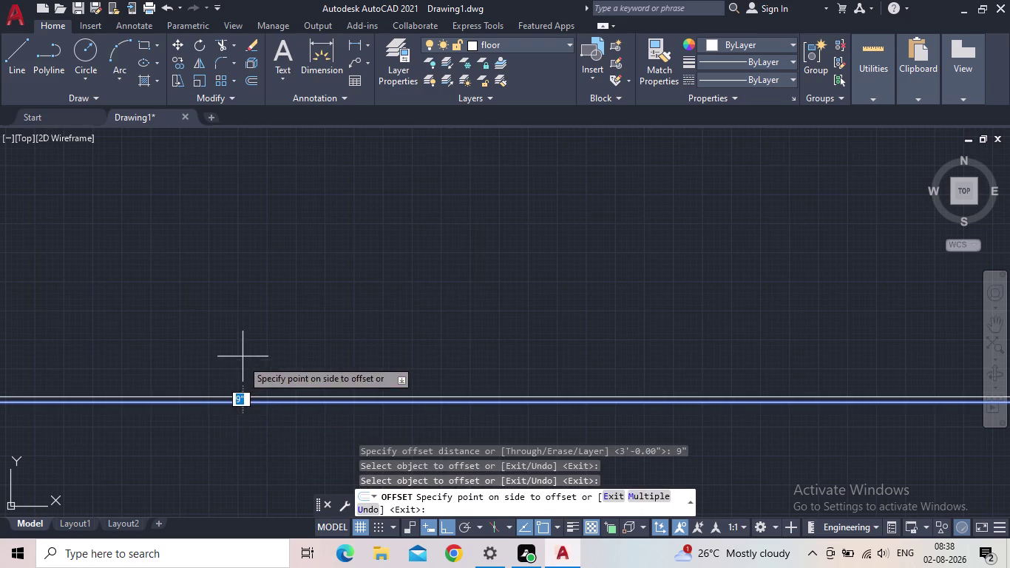
click(245, 355)
End the offset and pan to view both horizontal lines.
scroll(up, 3)
scroll(up, 3)
middle_drag(190, 370, 218, 466)
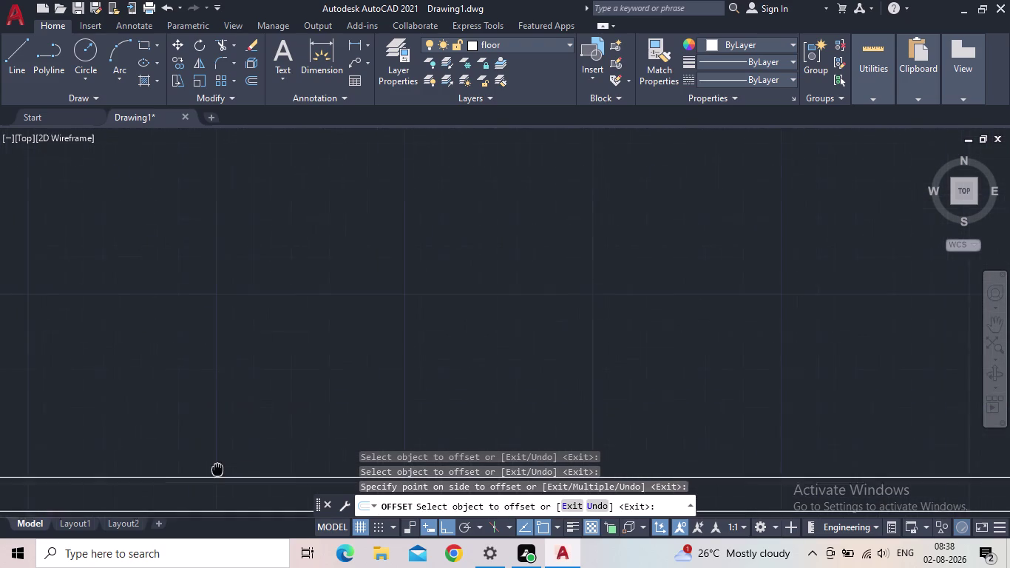
middle_drag(217, 466, 222, 478)
middle_drag(212, 454, 178, 387)
key(Escape)
scroll(down, 3)
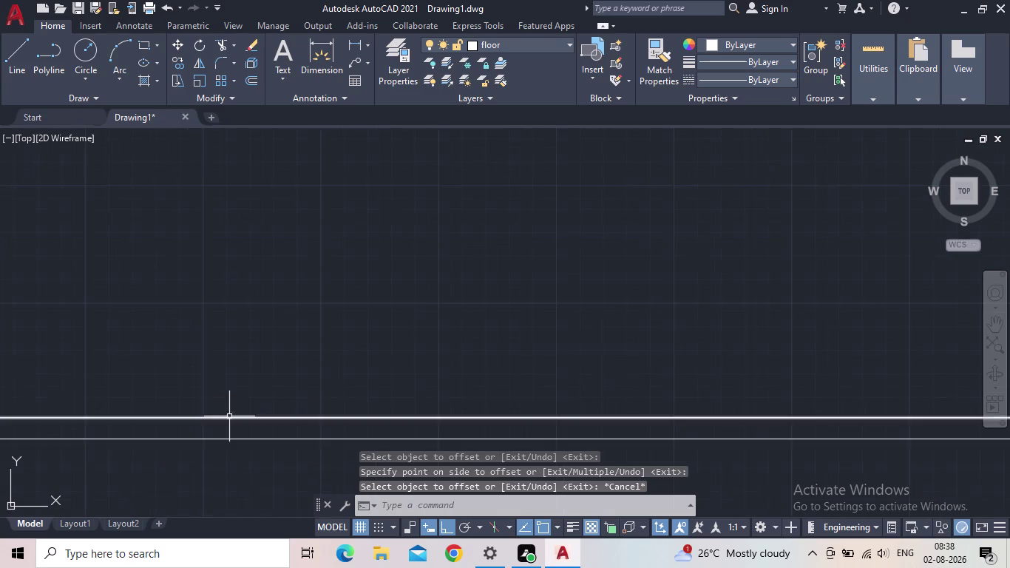
middle_click(229, 417)
scroll(up, 3)
middle_drag(230, 426, 215, 442)
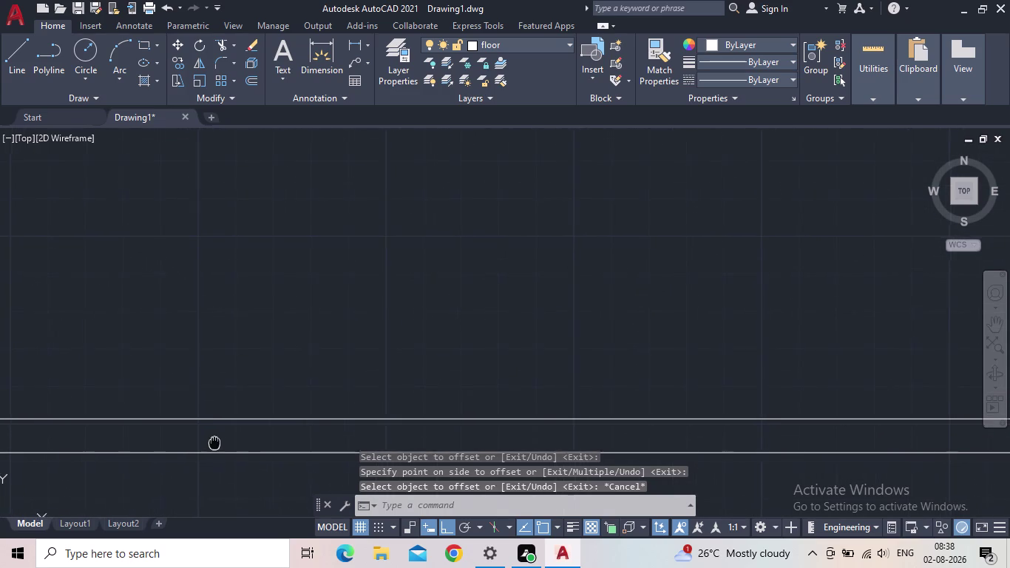
middle_drag(215, 443, 212, 438)
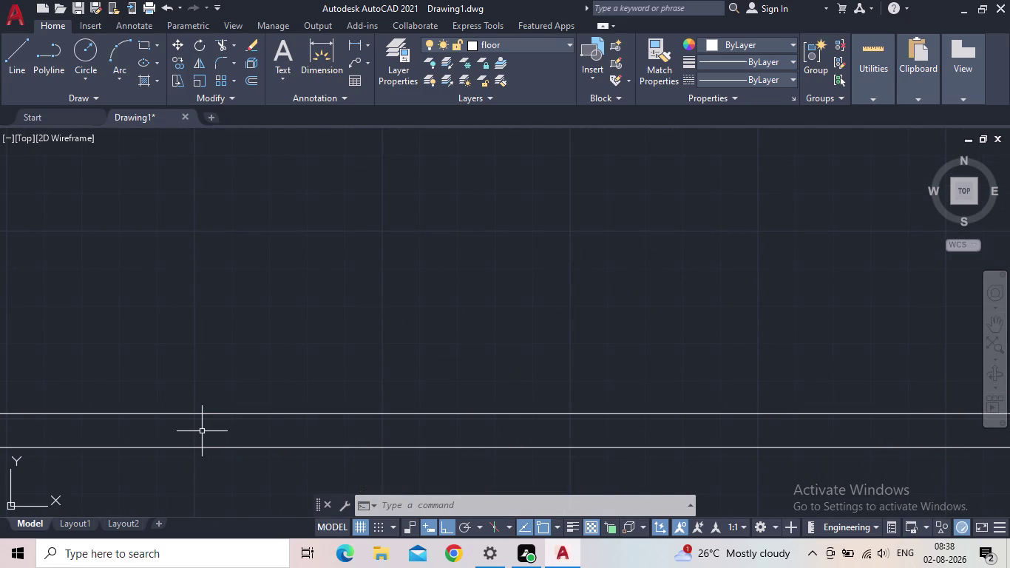
Start OFFSET with a 0.25" distance.
key(o)
key(Return)
text(0.2)
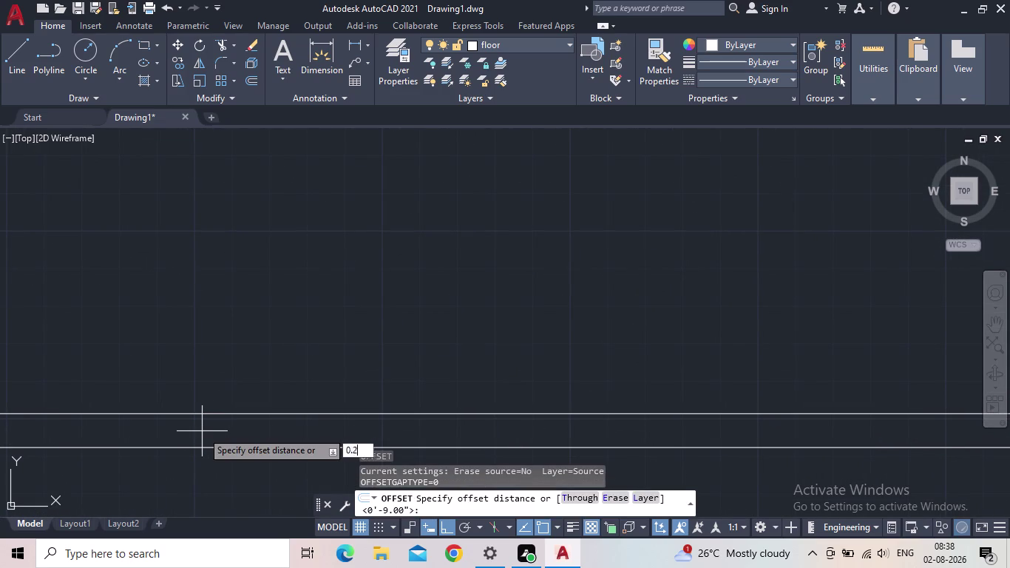
text(5)
key(apostrophe)
key(BackSpace)
key(shift+quotedbl)
key(Return)
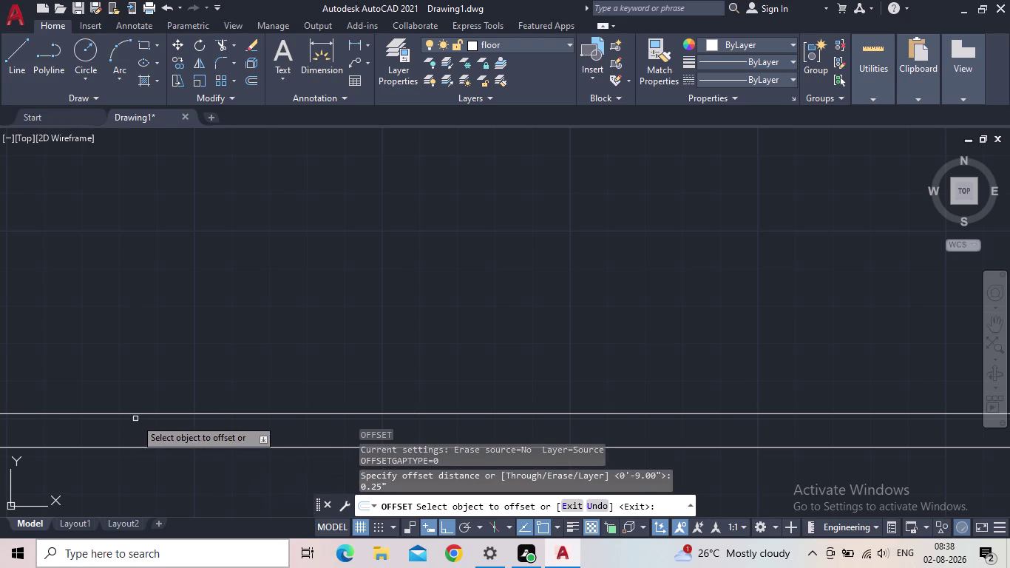
Create quarter-inch copies of the upper and lower horizontal lines.
click(149, 414)
click(176, 367)
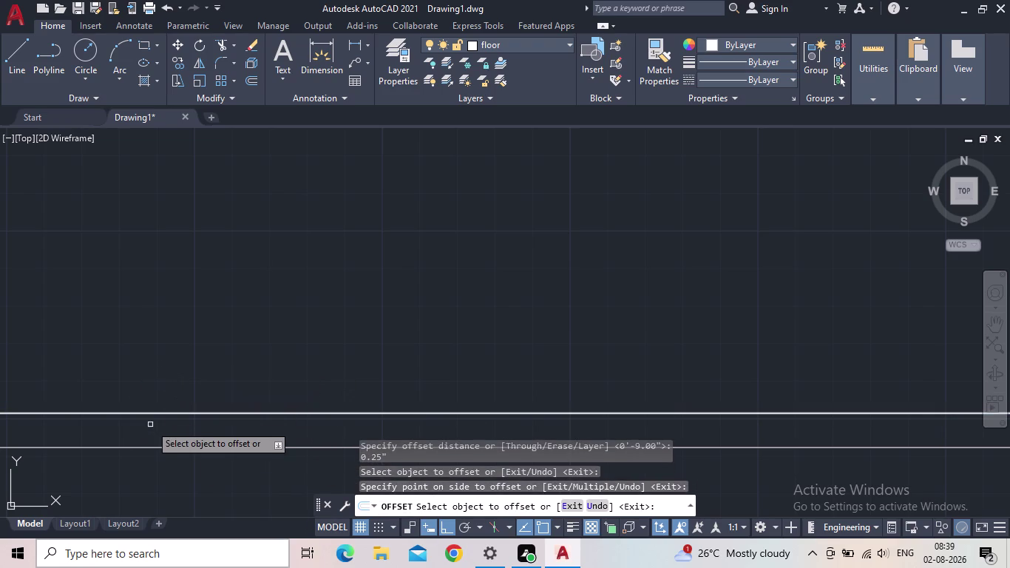
click(147, 449)
click(149, 473)
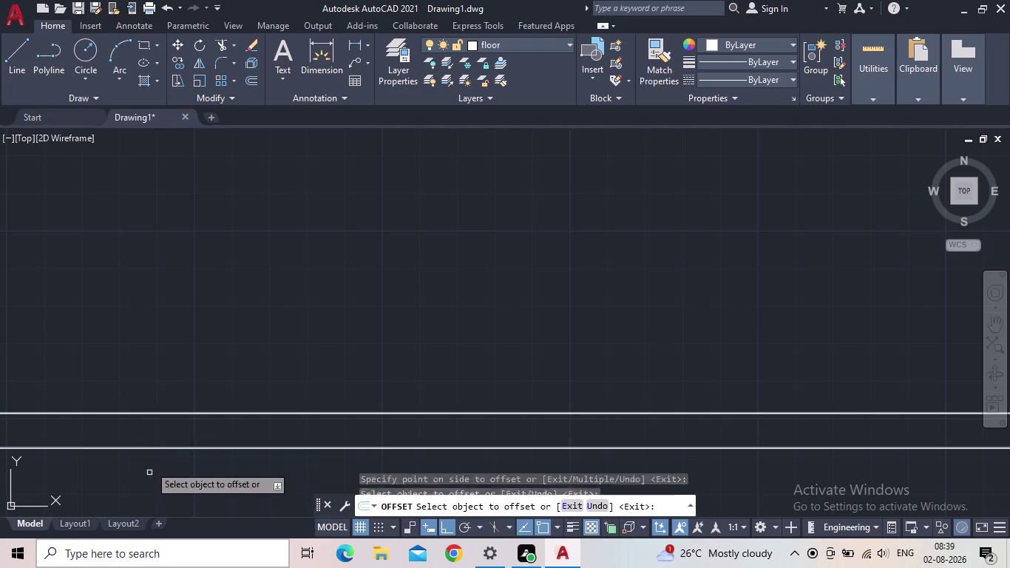
scroll(up, 3)
scroll(up, 3)
middle_drag(158, 431, 184, 315)
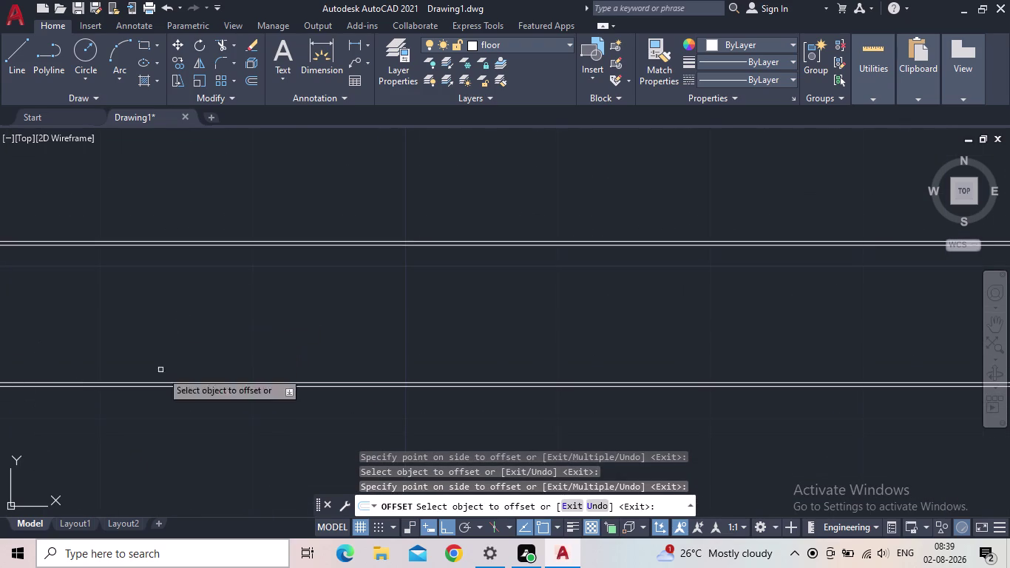
key(Escape)
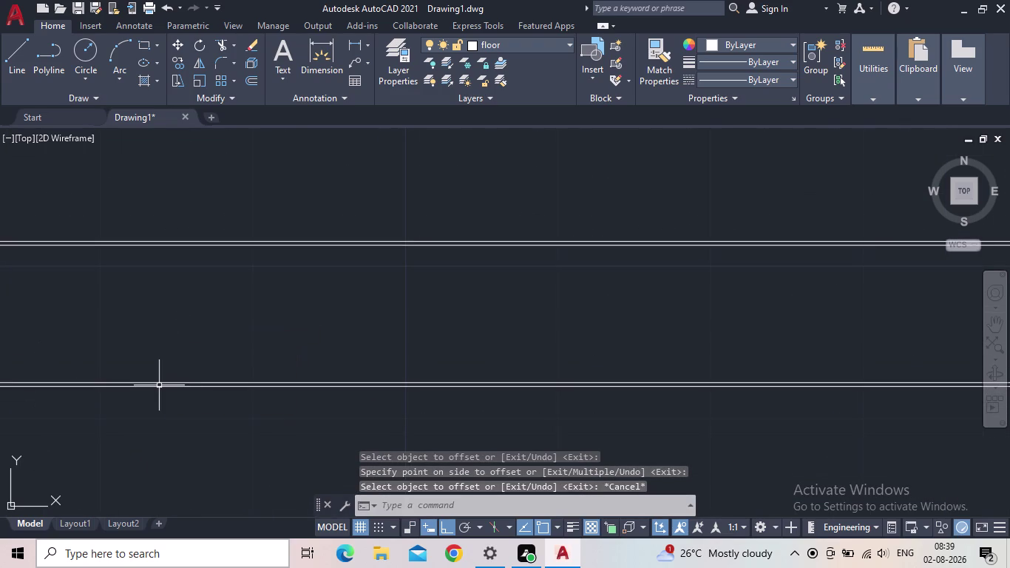
Pan the view and start the XL construction line command.
scroll(down, 3)
middle_drag(259, 356, 279, 377)
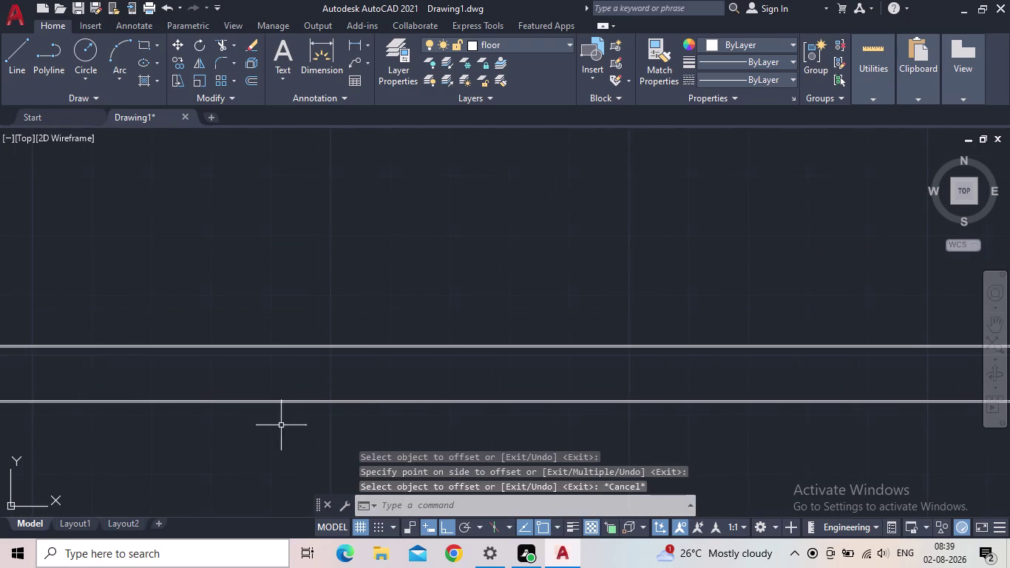
text(xl)
key(Return)
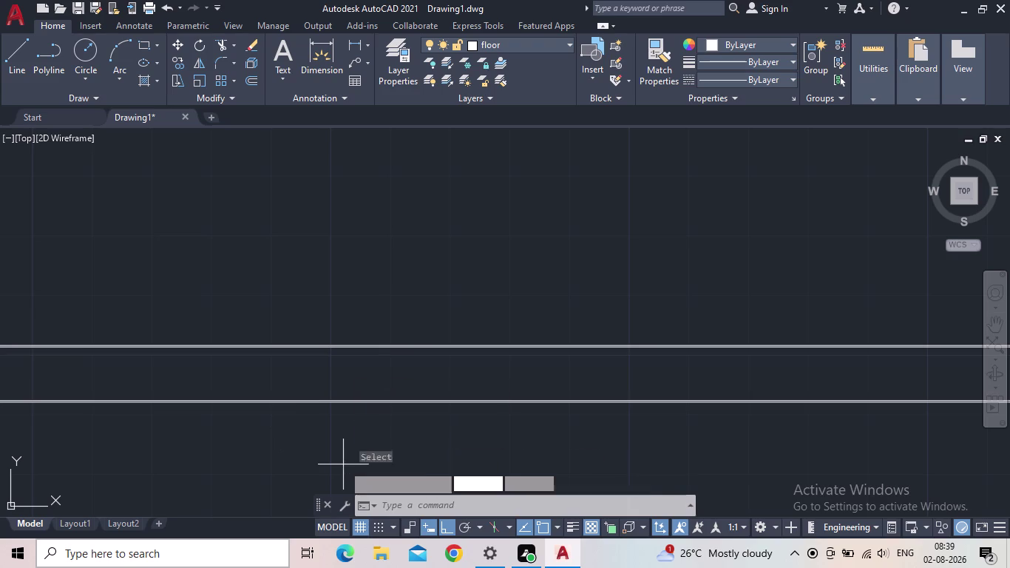
Place a vertical construction line crossing both horizontal line pairs.
click(545, 503)
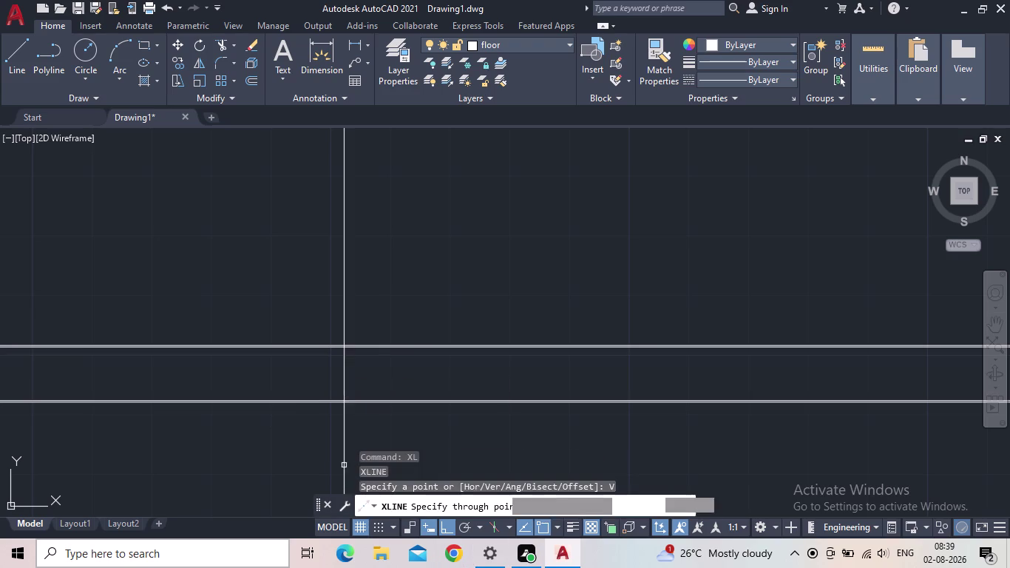
click(131, 356)
key(Escape)
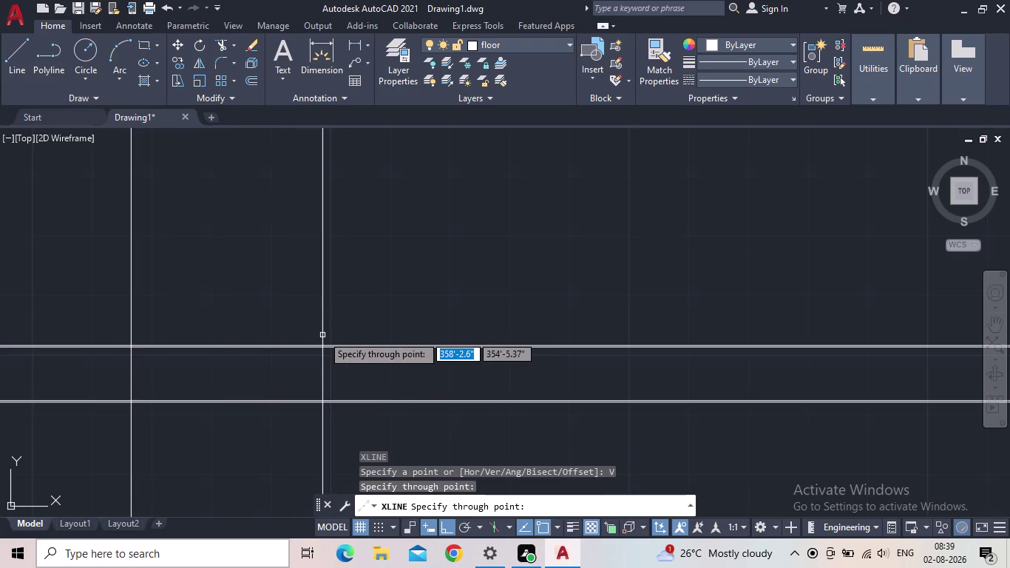
scroll(up, 3)
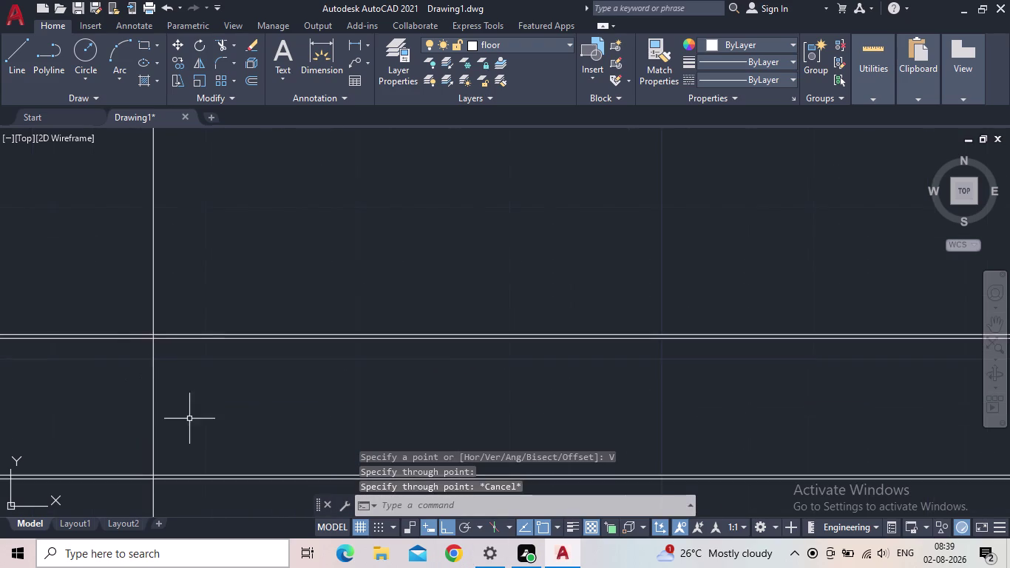
scroll(up, 3)
middle_drag(205, 409, 283, 368)
scroll(down, 3)
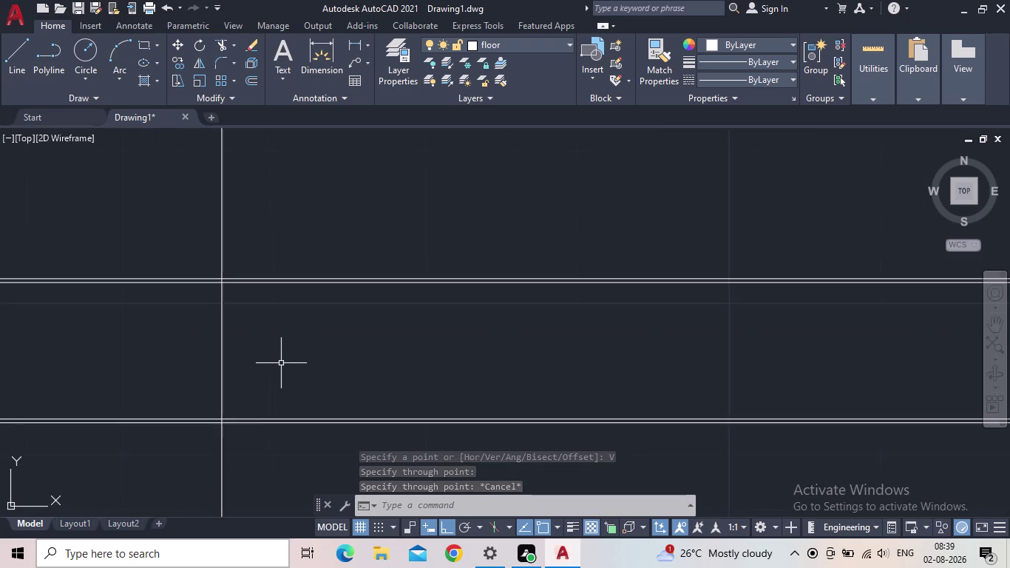
scroll(down, 3)
Pan around the drawing and start the OFFSET command.
middle_drag(274, 364, 239, 435)
middle_drag(263, 423, 262, 423)
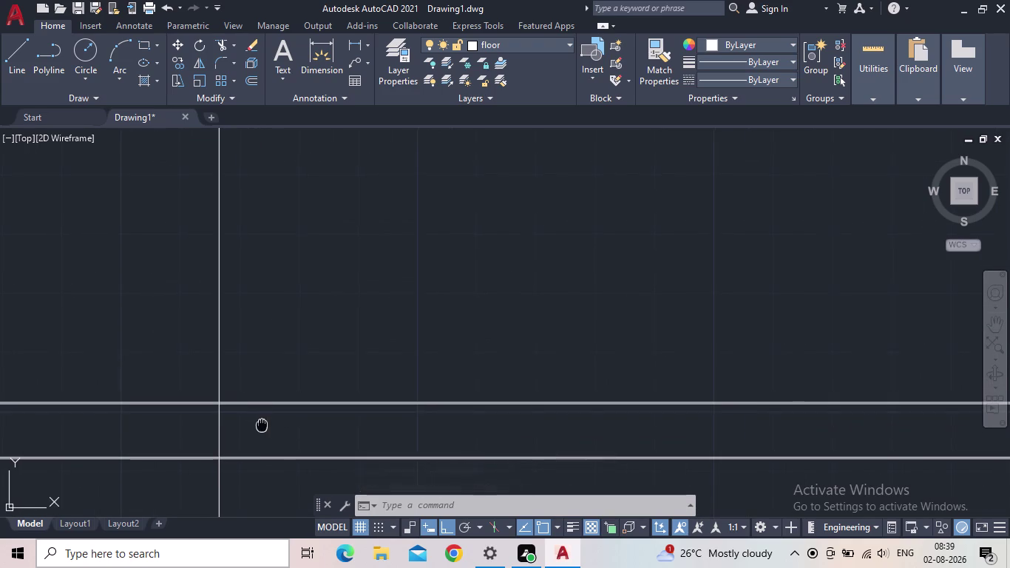
middle_drag(263, 423, 181, 423)
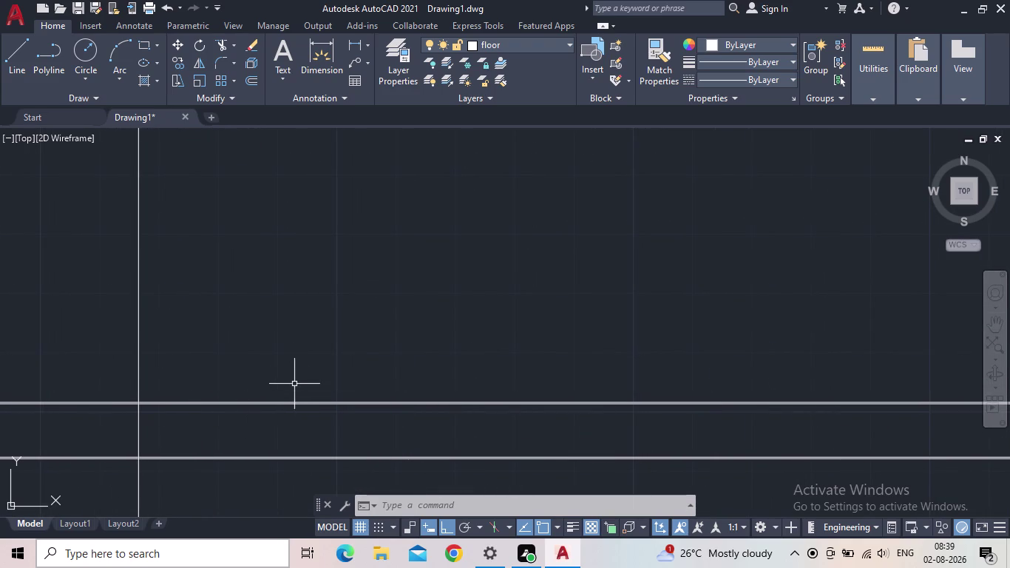
middle_drag(291, 363, 258, 396)
scroll(up, 3)
scroll(up, 3)
key(o)
key(Return)
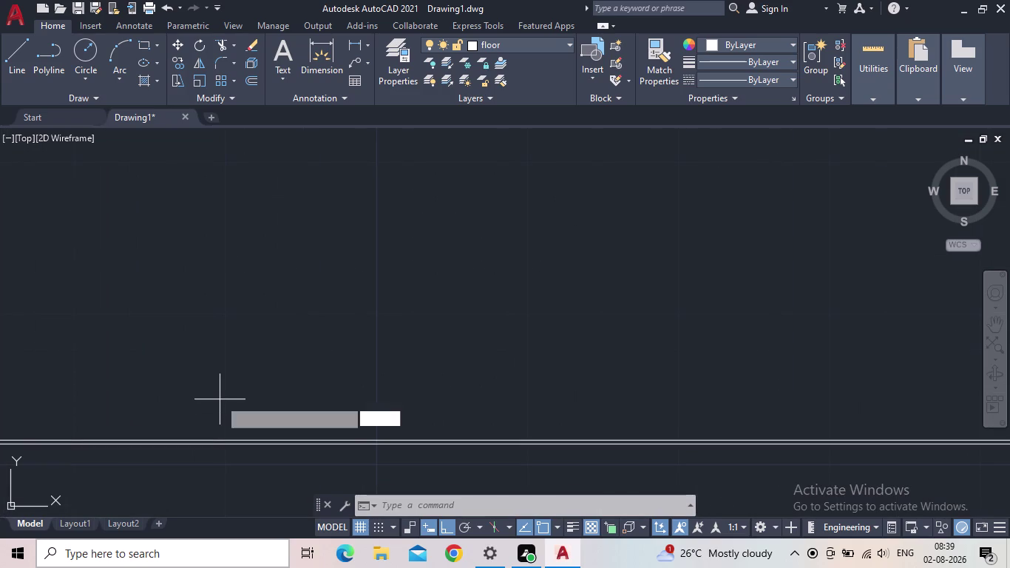
Set the offset distance to 7'5" and pick the horizontal line.
key(7)
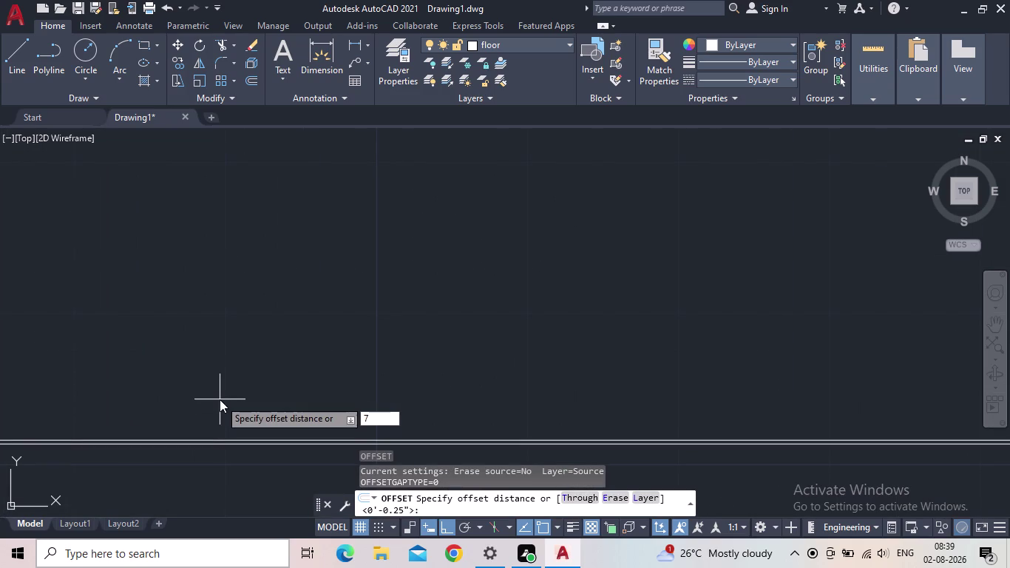
text('5")
key(Return)
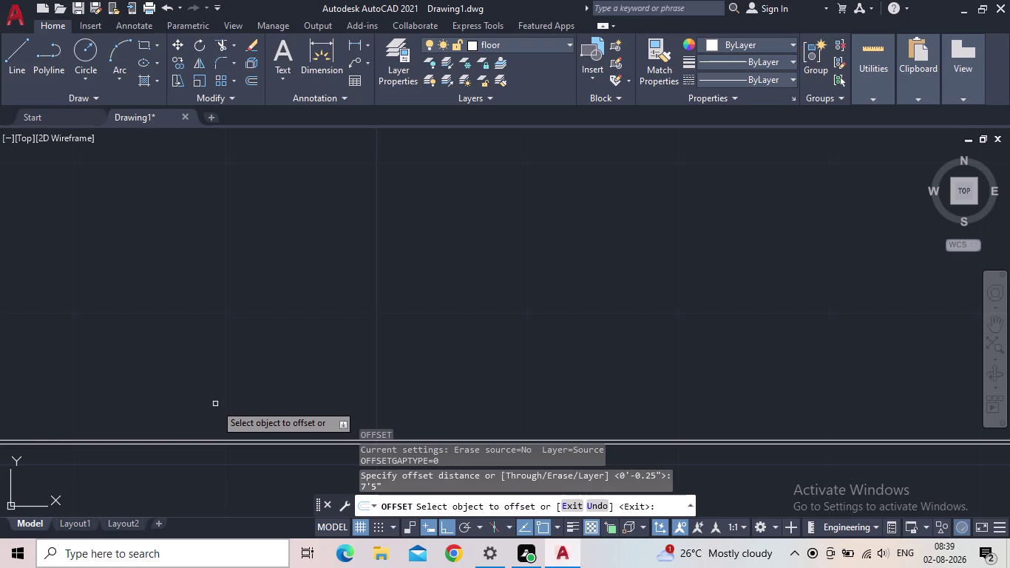
scroll(up, 3)
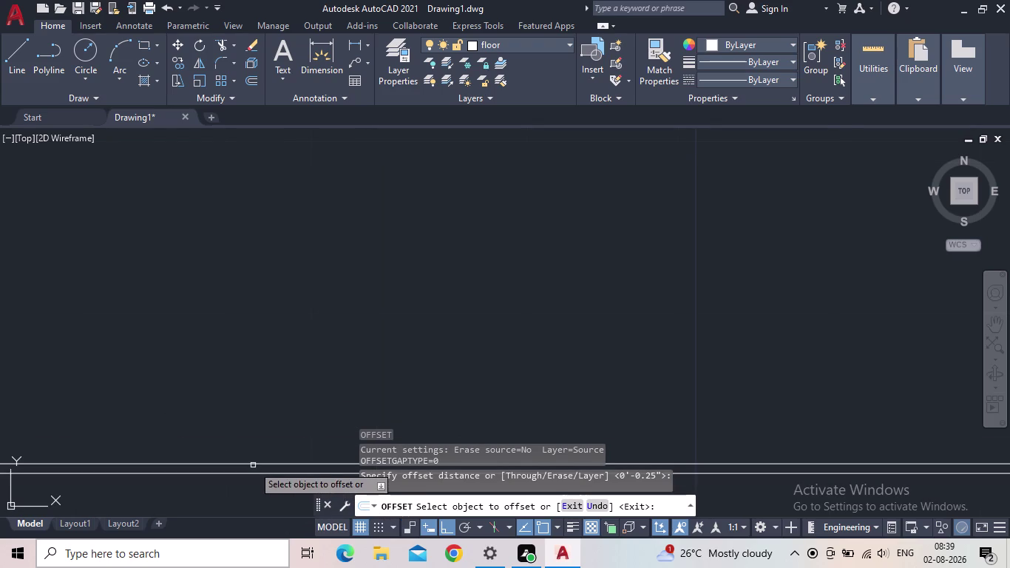
click(253, 465)
Place the 7'5" copy and cancel the offset command.
middle_drag(277, 289, 304, 353)
scroll(down, 3)
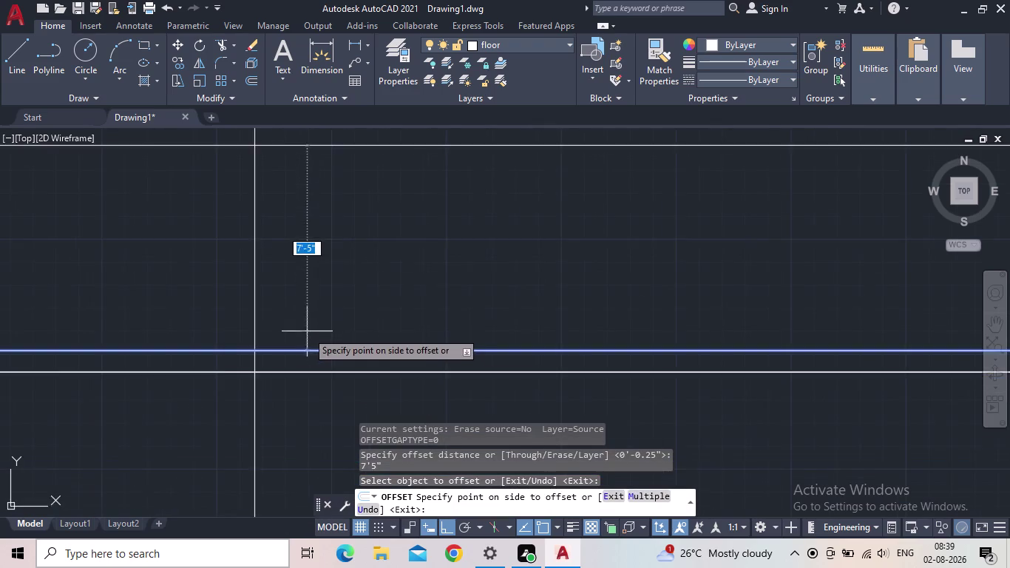
middle_drag(307, 313, 307, 443)
scroll(up, 3)
scroll(down, 3)
click(313, 316)
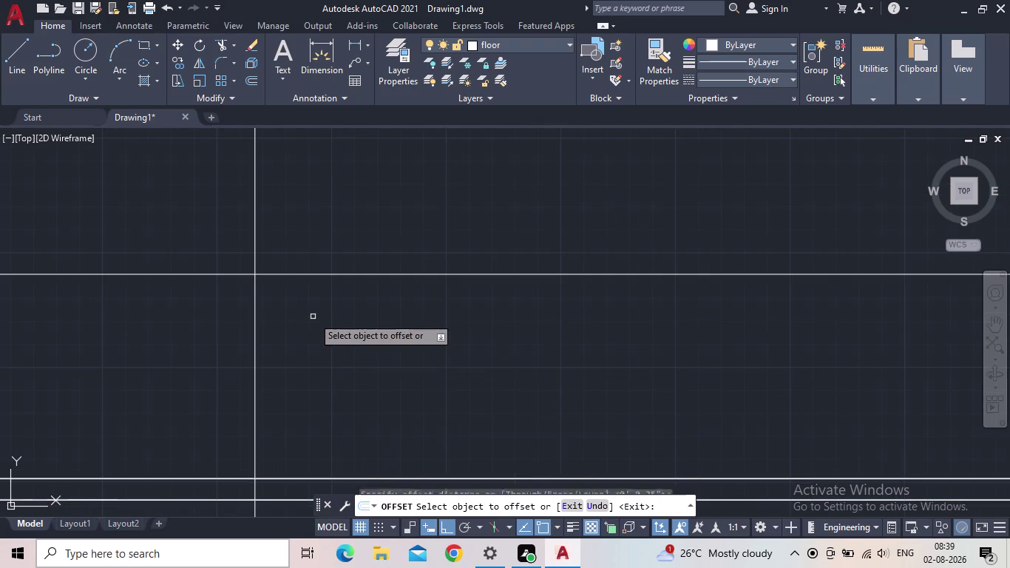
key(Escape)
middle_drag(326, 316, 246, 443)
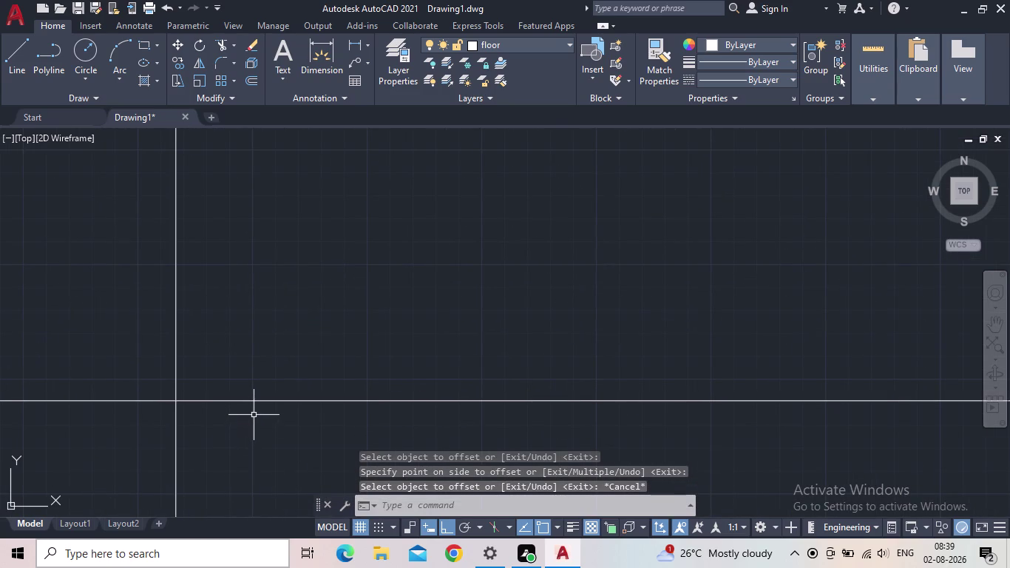
scroll(up, 3)
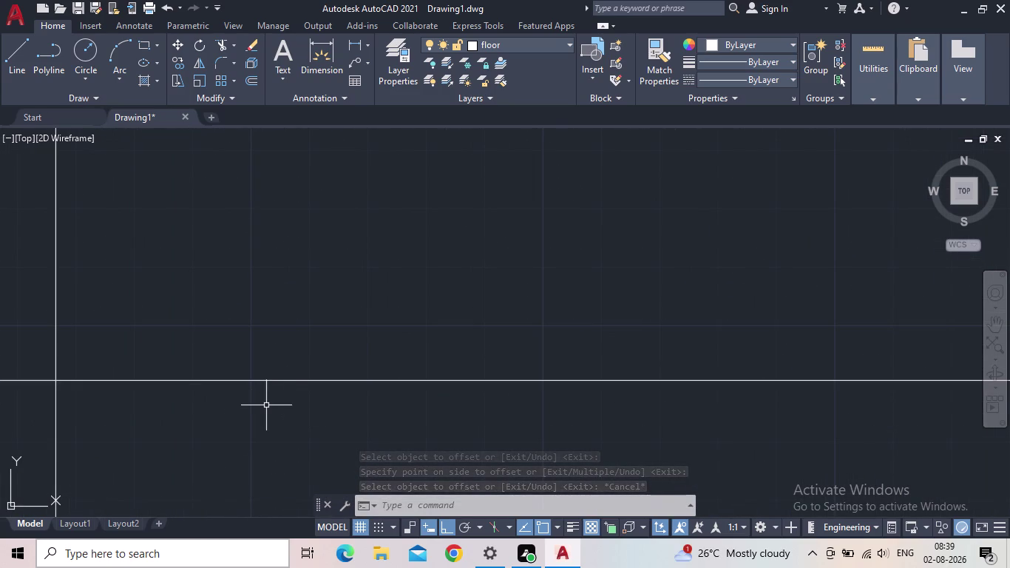
Offset the horizontal line 9" to create a second horizontal line.
key(o)
key(Return)
text(9")
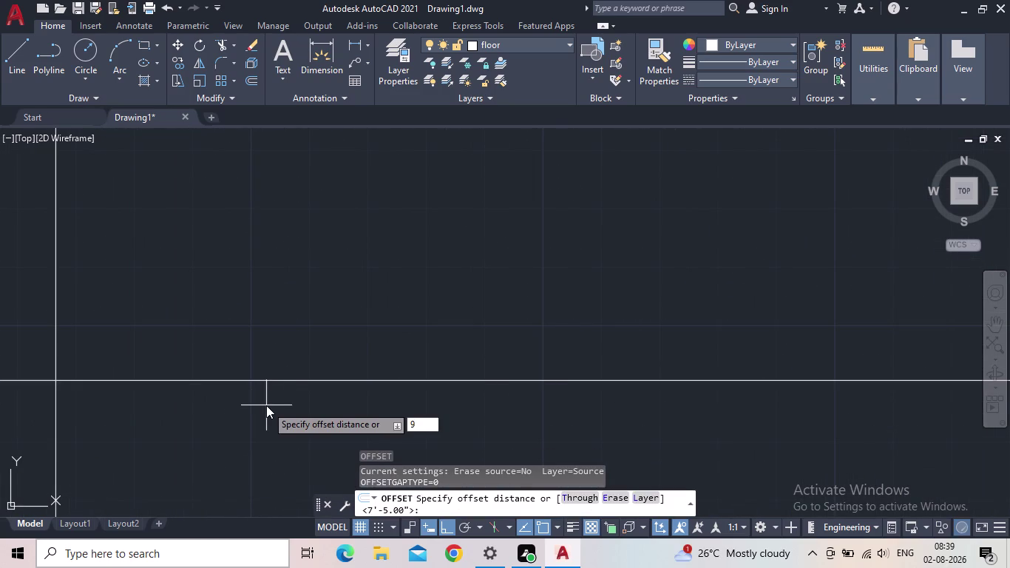
key(Return)
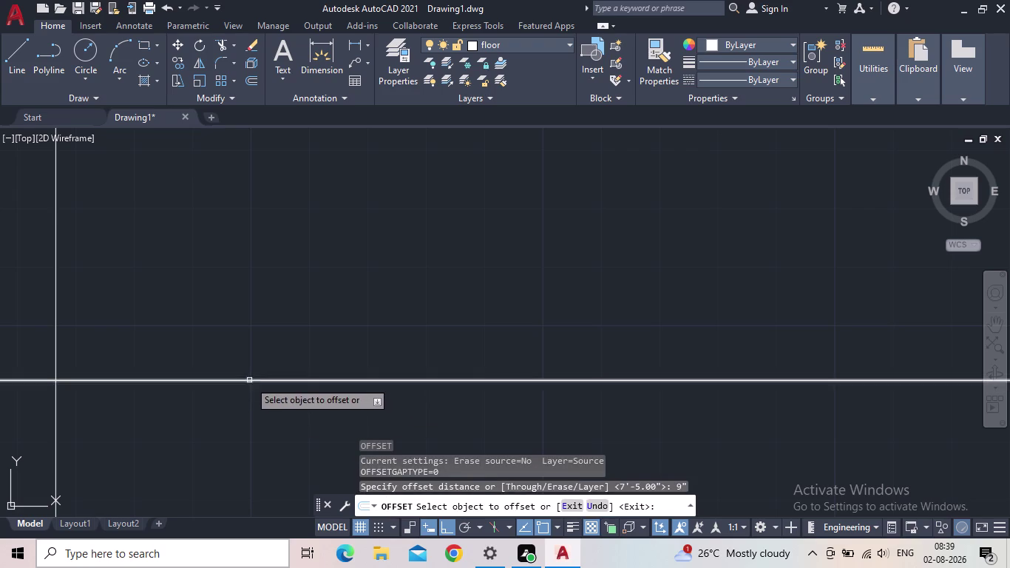
click(249, 383)
click(268, 326)
middle_drag(267, 360, 299, 406)
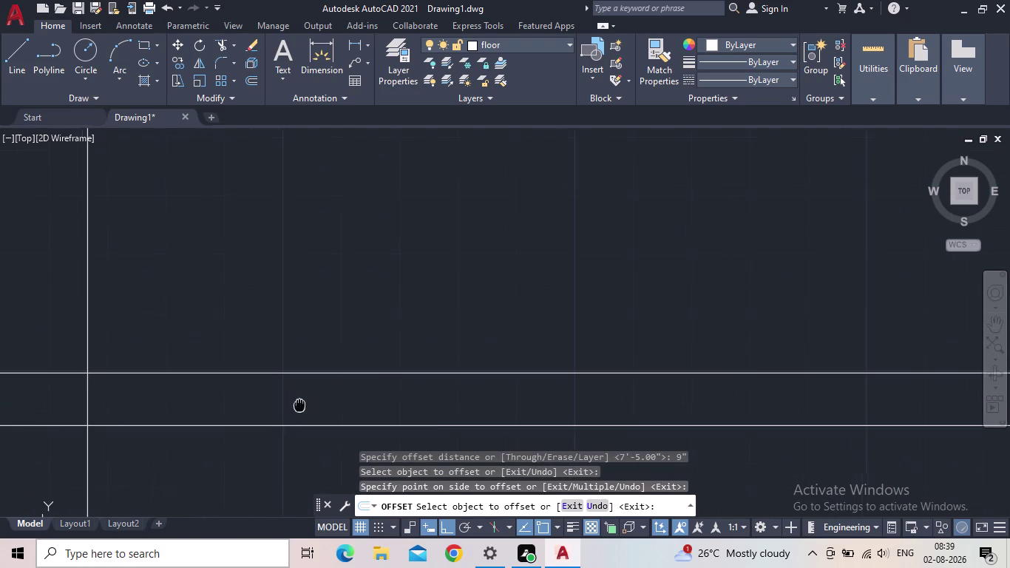
middle_drag(298, 405, 300, 406)
key(Escape)
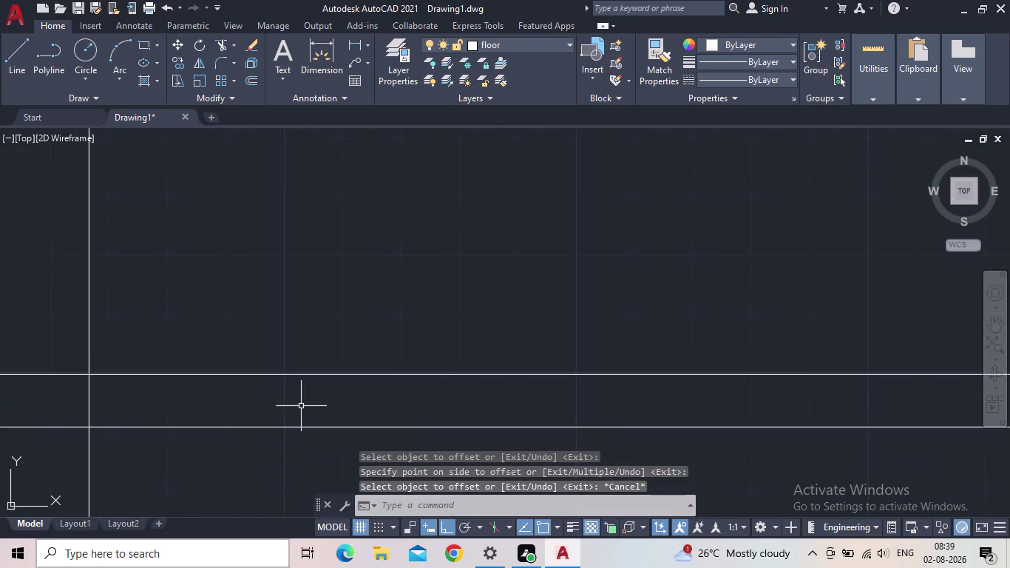
Offset both horizontal lines by 0.25" to give each a thin parallel edge.
key(o)
key(Return)
text(0.25)
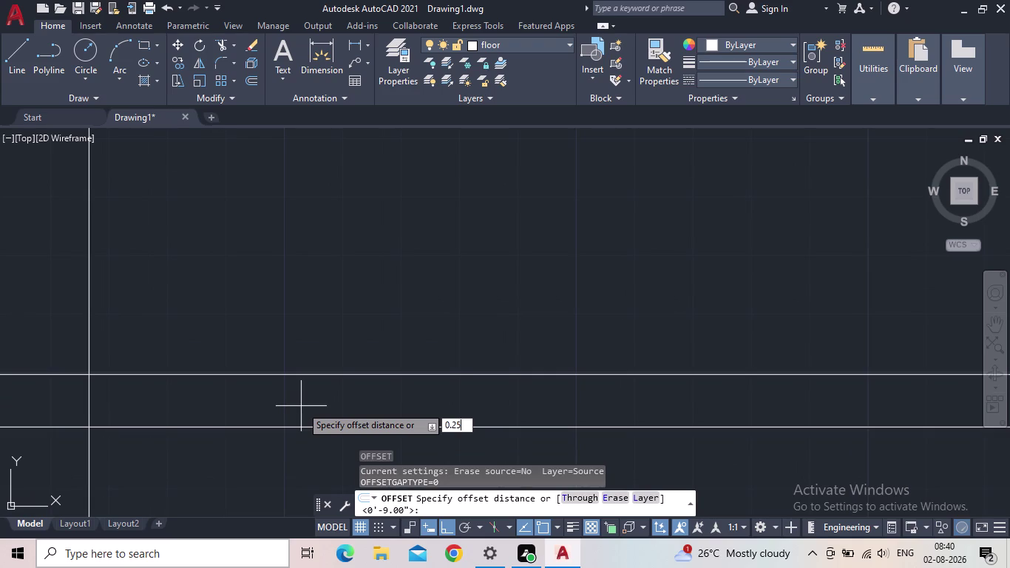
key(shift+quotedbl)
key(Return)
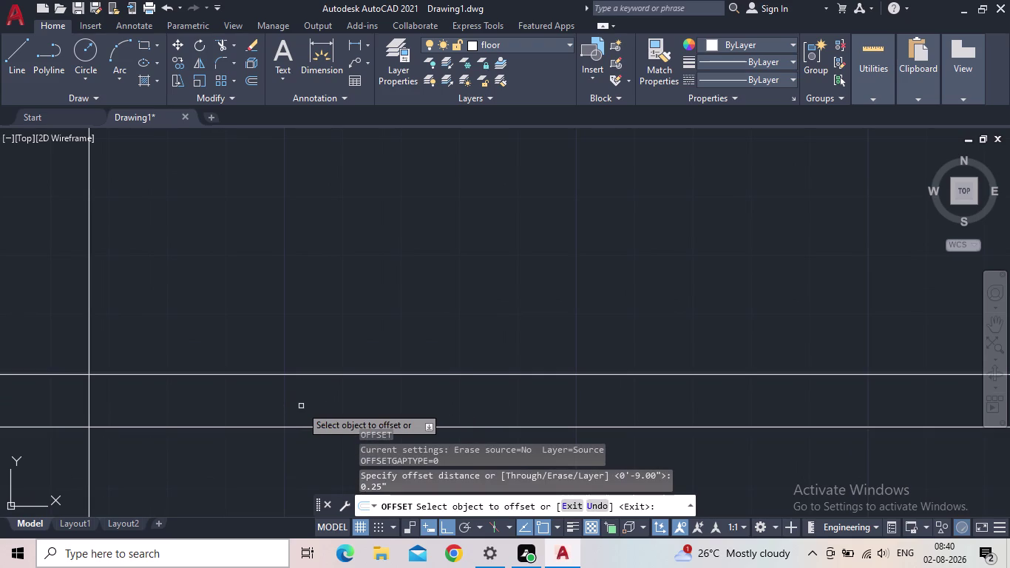
click(262, 374)
click(287, 339)
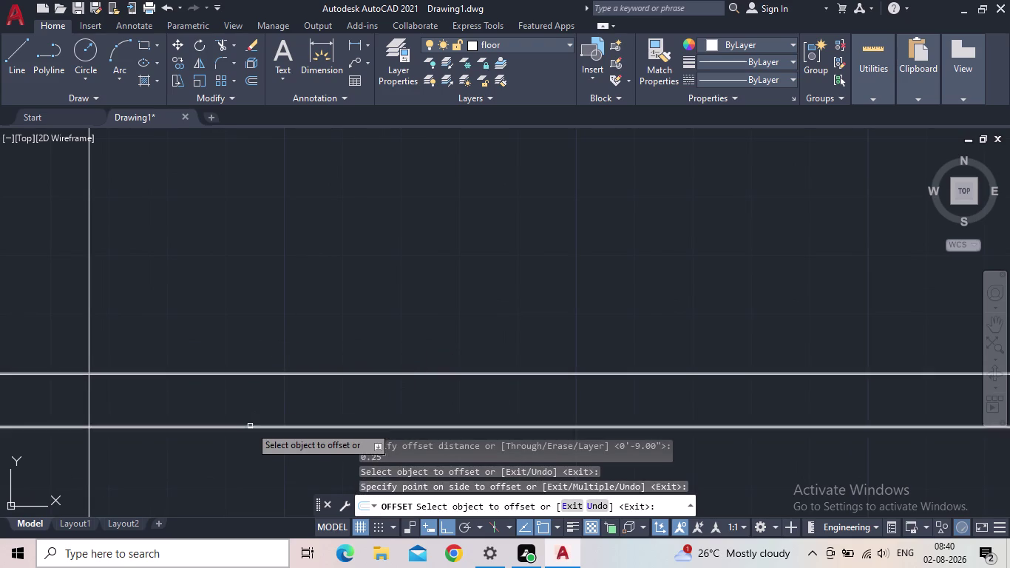
click(250, 426)
click(251, 473)
middle_drag(272, 441, 273, 413)
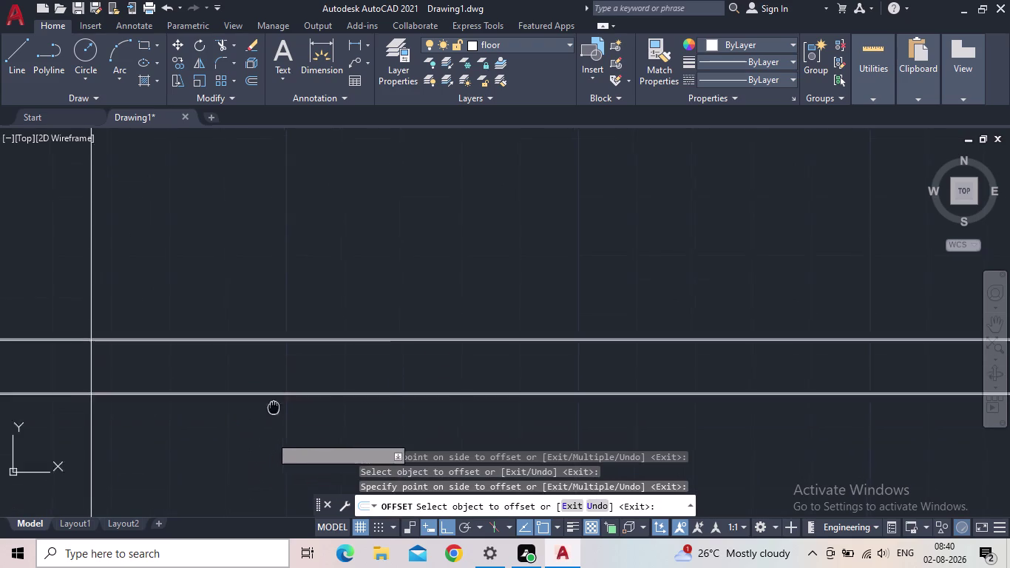
middle_drag(272, 414, 275, 384)
scroll(down, 3)
middle_drag(338, 411, 321, 343)
scroll(down, 3)
middle_drag(341, 353, 341, 353)
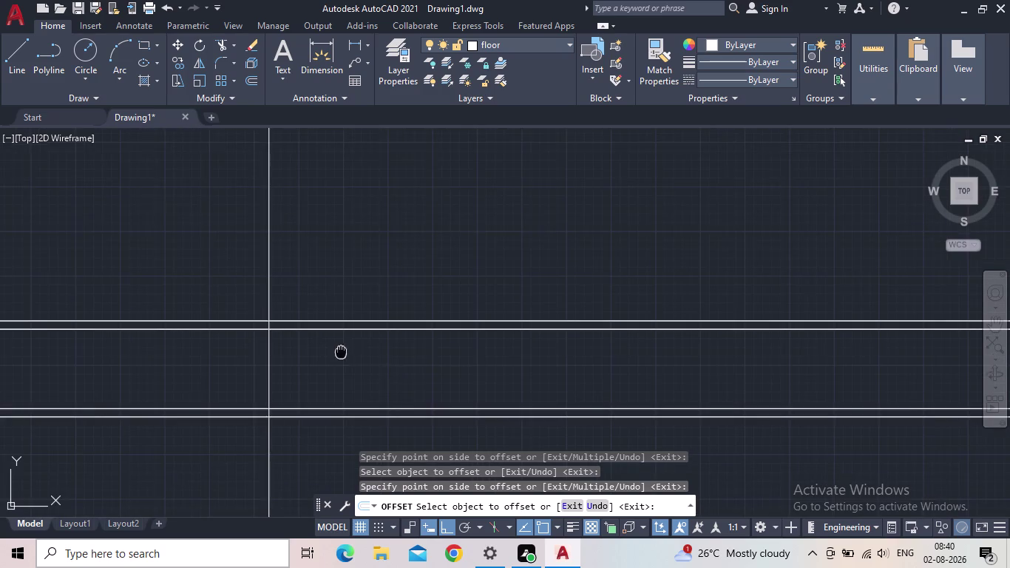
middle_drag(341, 353, 286, 359)
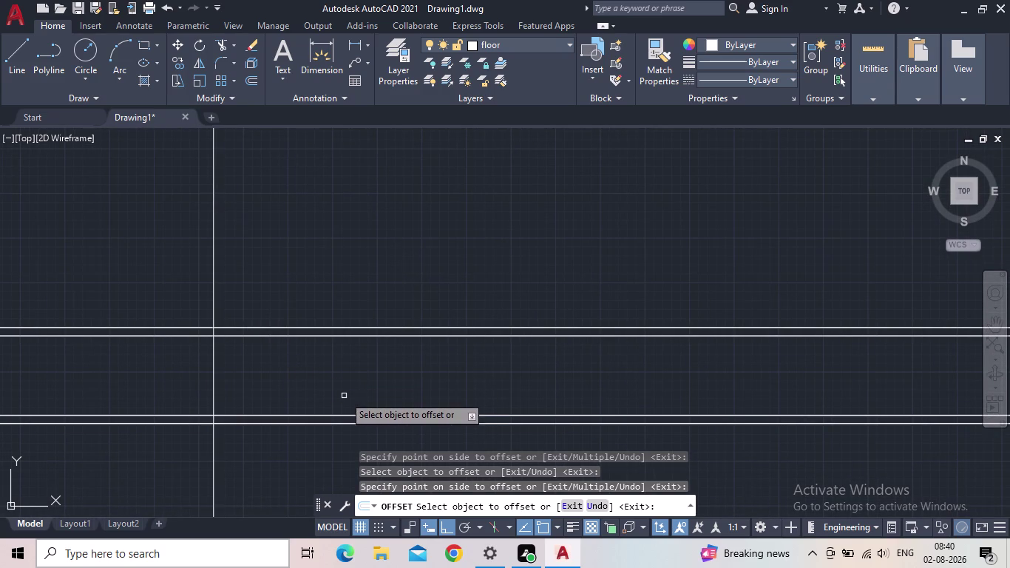
middle_drag(325, 383, 335, 389)
middle_drag(282, 386, 283, 386)
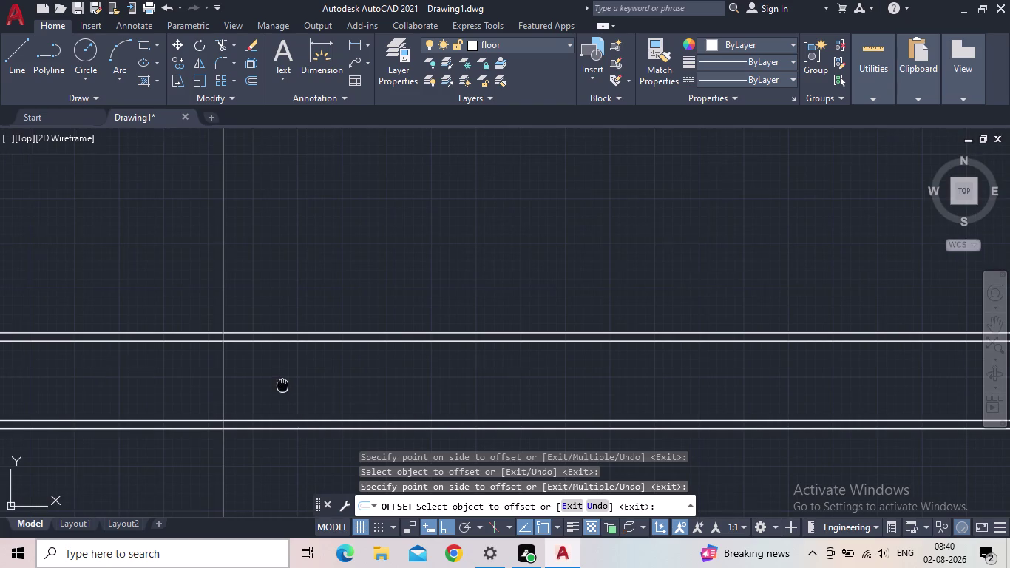
middle_drag(283, 386, 360, 429)
middle_drag(352, 425, 133, 359)
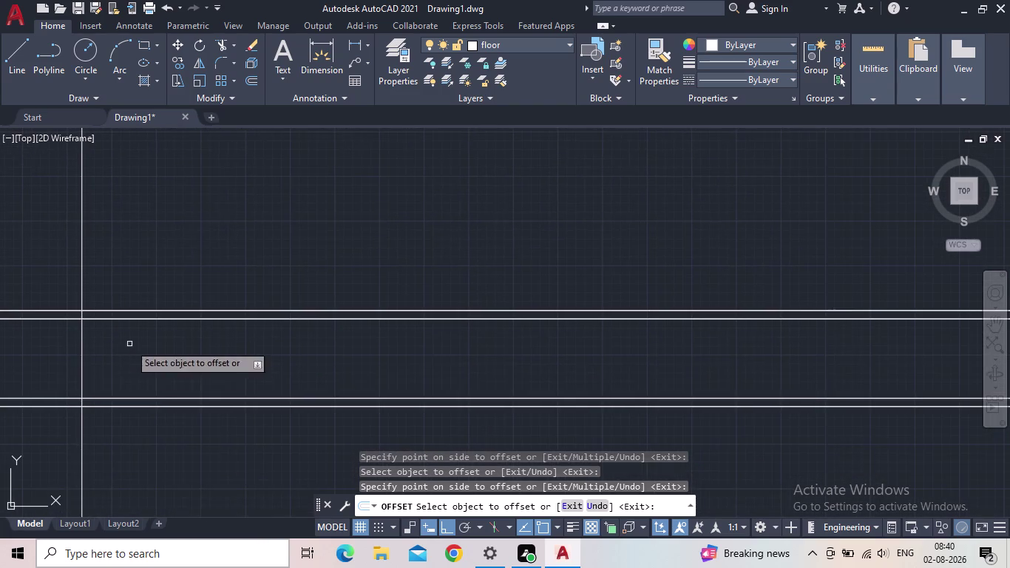
key(Escape)
middle_drag(150, 387, 654, 487)
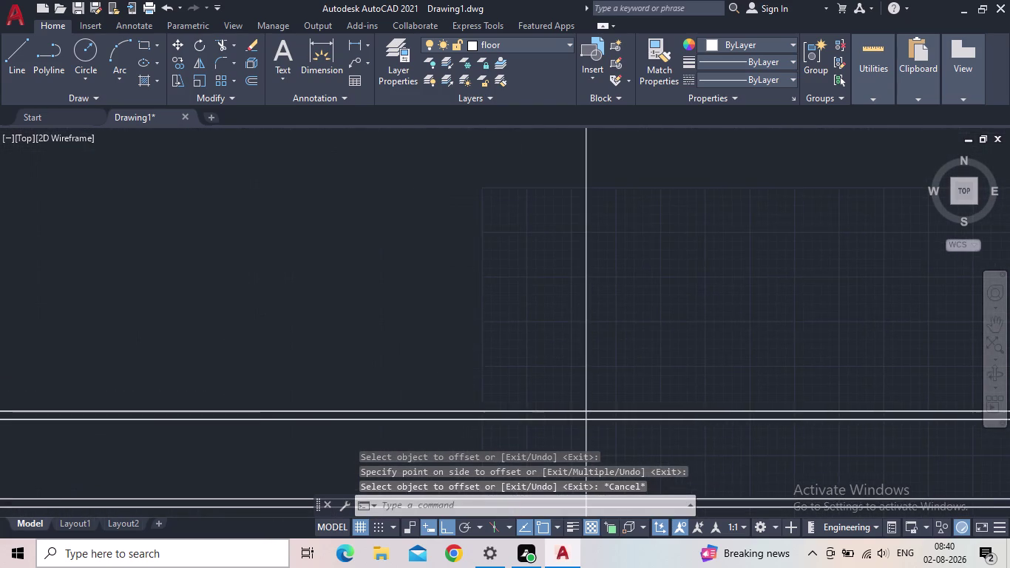
middle_drag(700, 474, 720, 364)
scroll(down, 3)
middle_drag(548, 320, 574, 341)
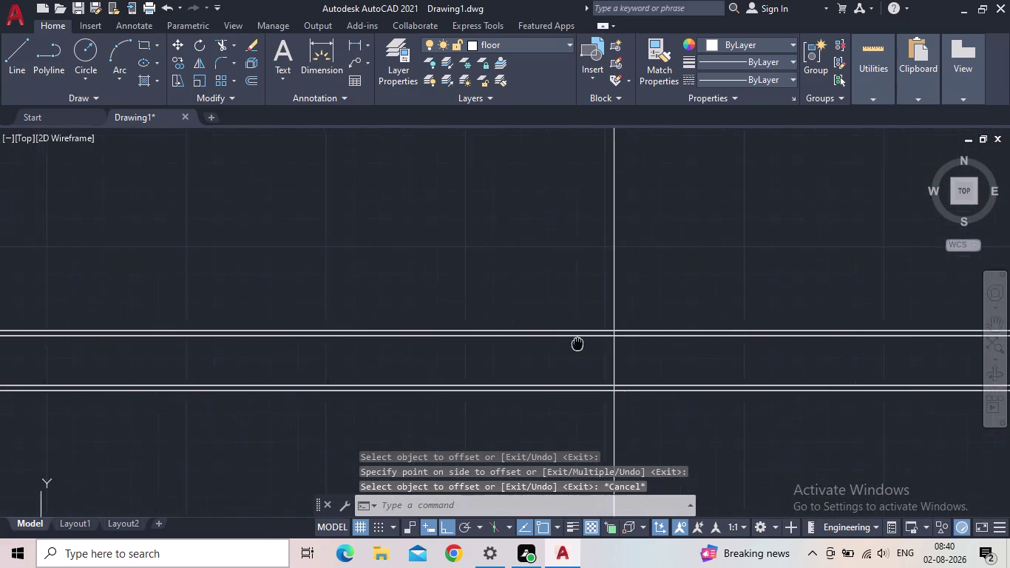
middle_drag(574, 342, 604, 343)
scroll(up, 3)
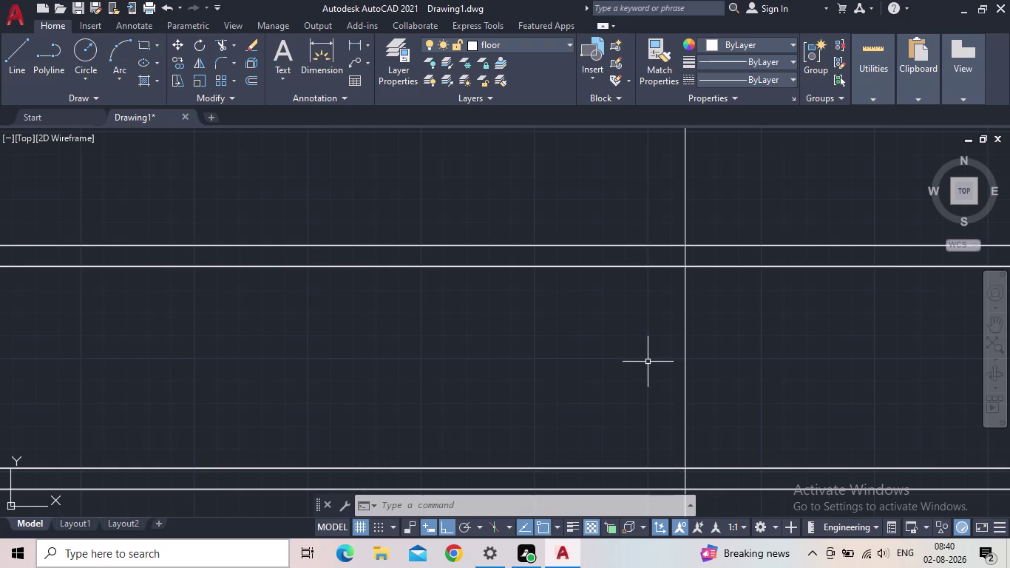
Offset the vertical line 9" to the left to create a second vertical line.
key(o)
key(Return)
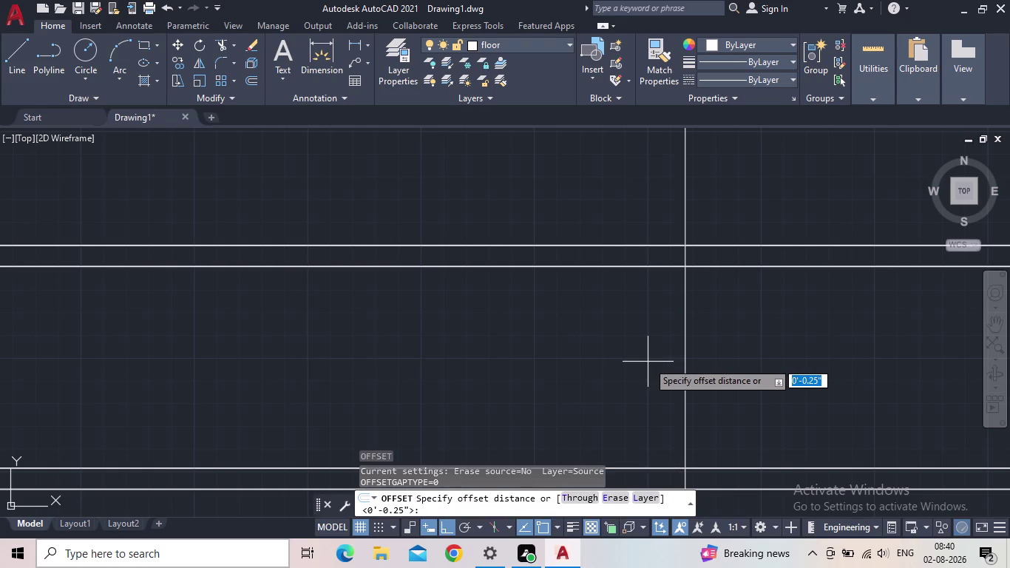
key(9)
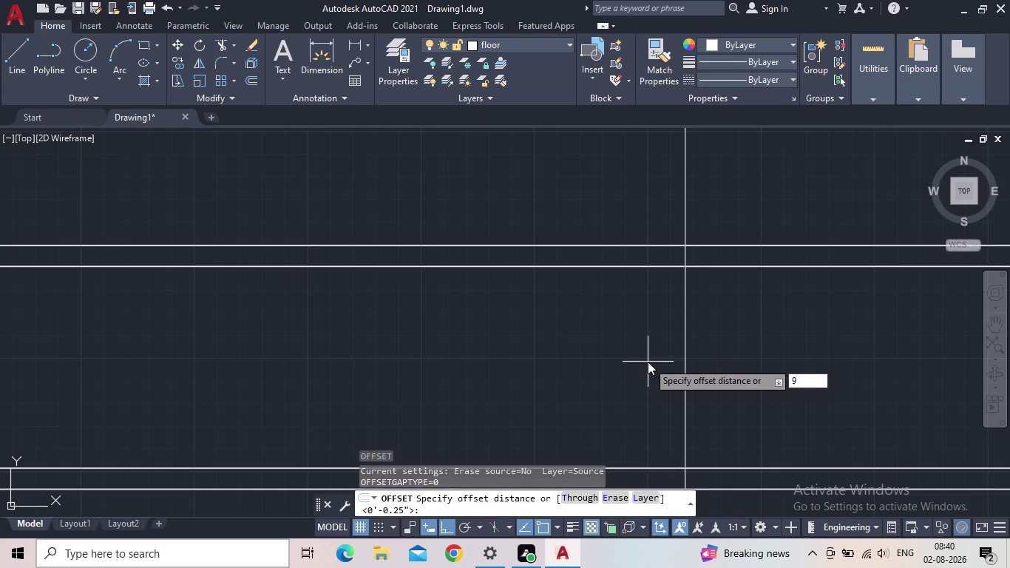
key(shift+quotedbl)
key(Return)
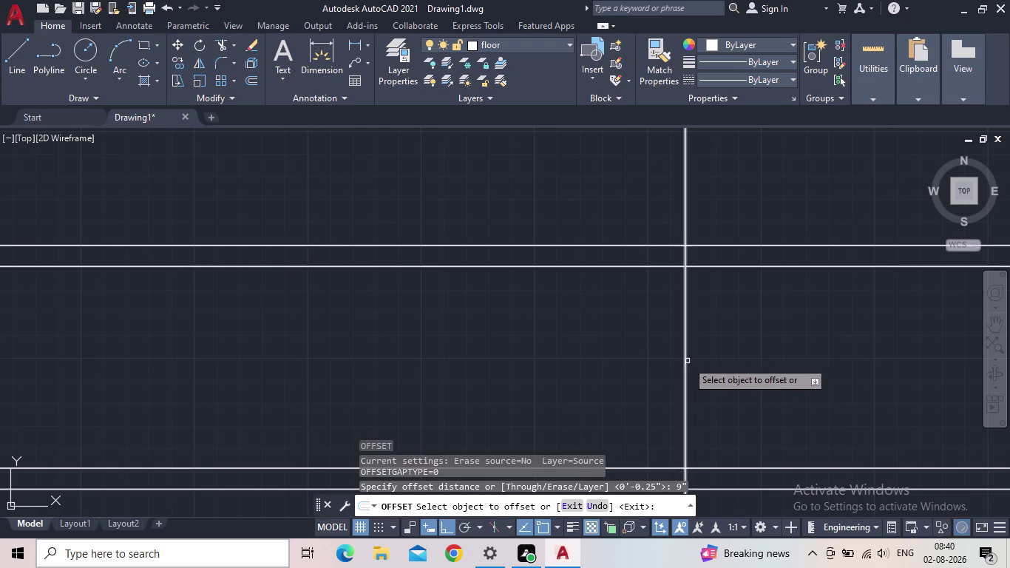
click(685, 363)
click(646, 360)
key(Escape)
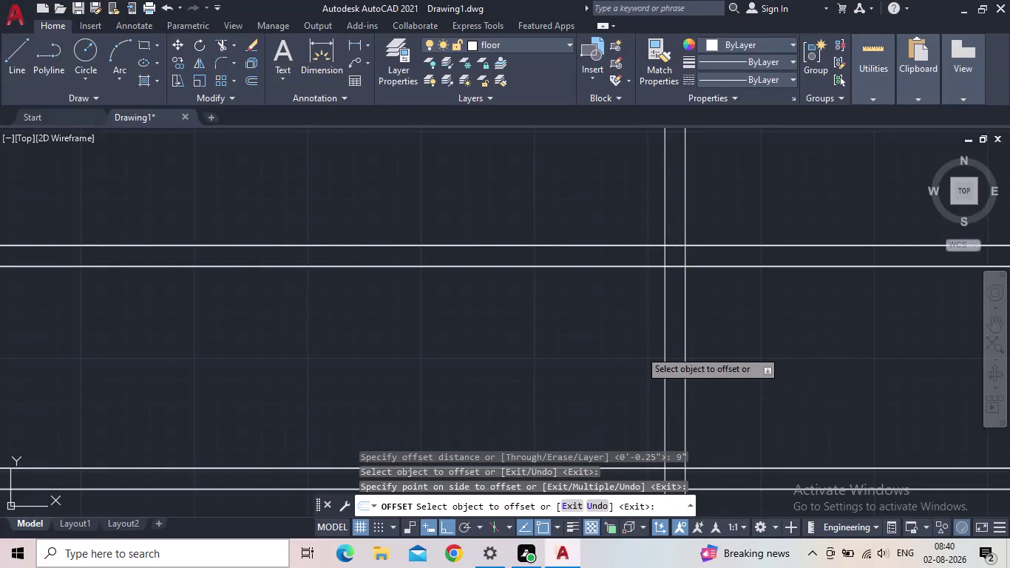
Offset both vertical lines by 0.25" to give each a thin parallel edge.
key(o)
key(Return)
text(0.)
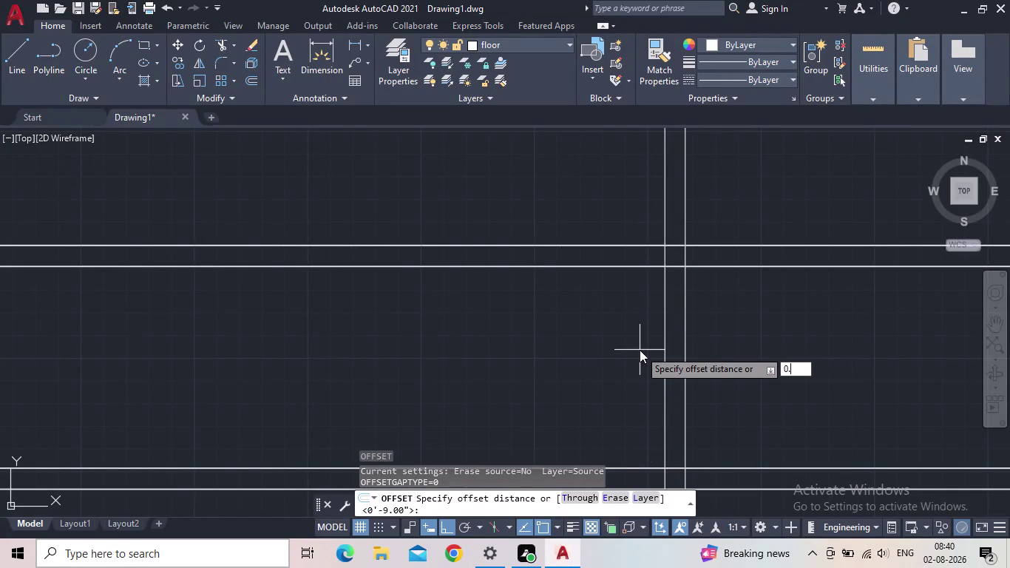
text(25")
key(Return)
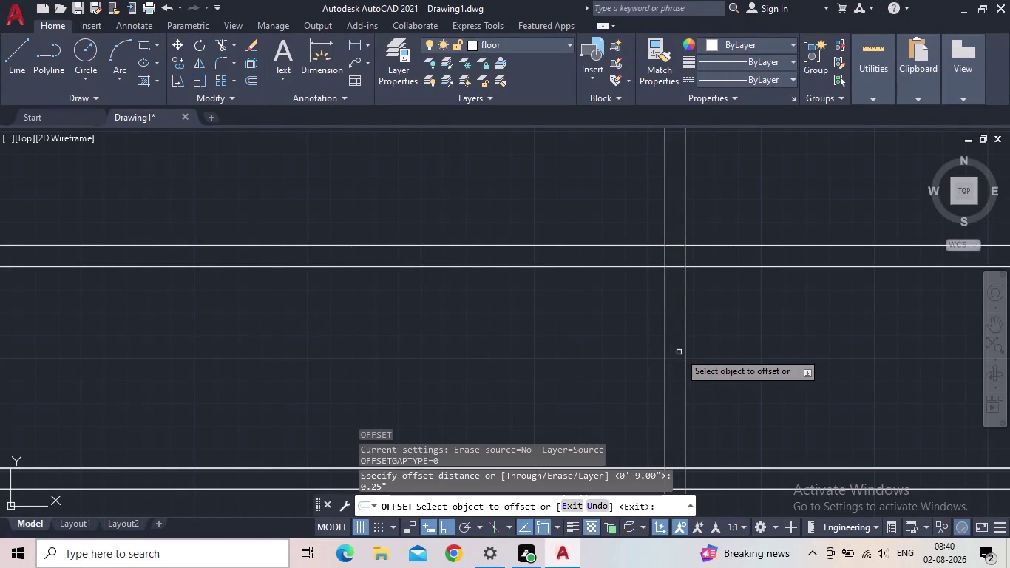
drag(665, 360, 658, 360)
click(619, 360)
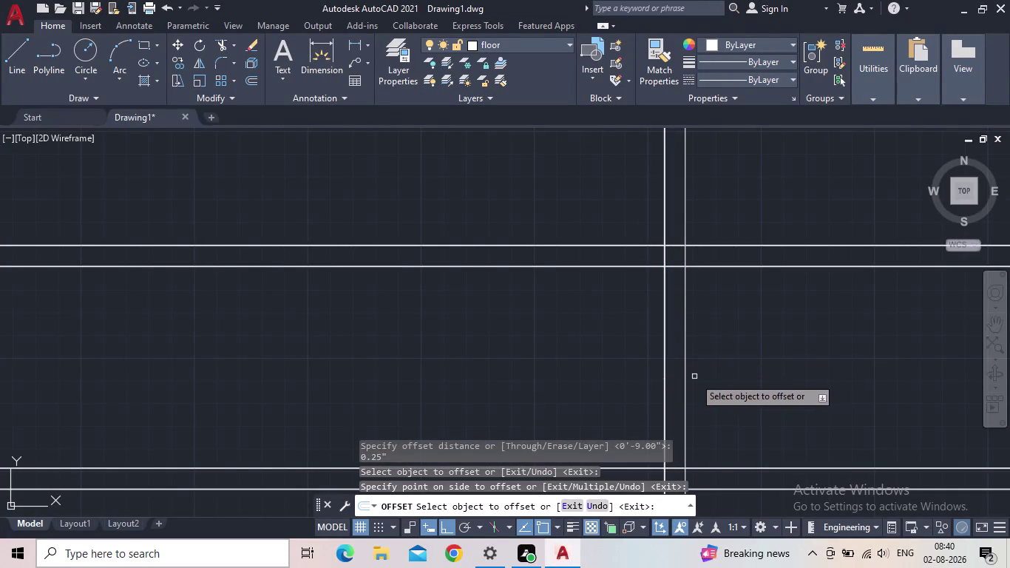
click(685, 381)
click(707, 378)
scroll(up, 3)
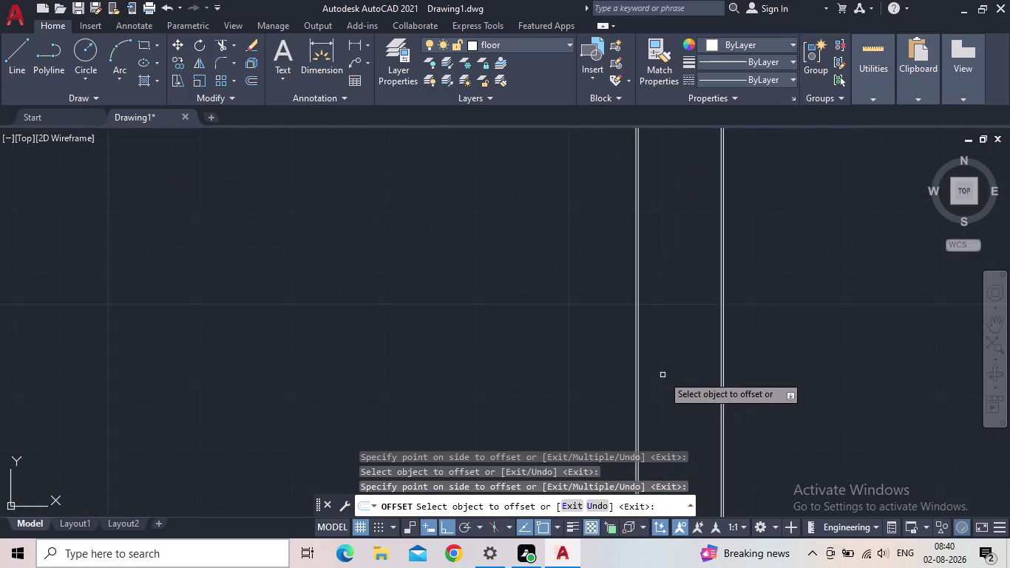
scroll(down, 3)
middle_drag(671, 371, 711, 347)
scroll(down, 3)
scroll(up, 3)
middle_drag(712, 344, 728, 339)
scroll(down, 3)
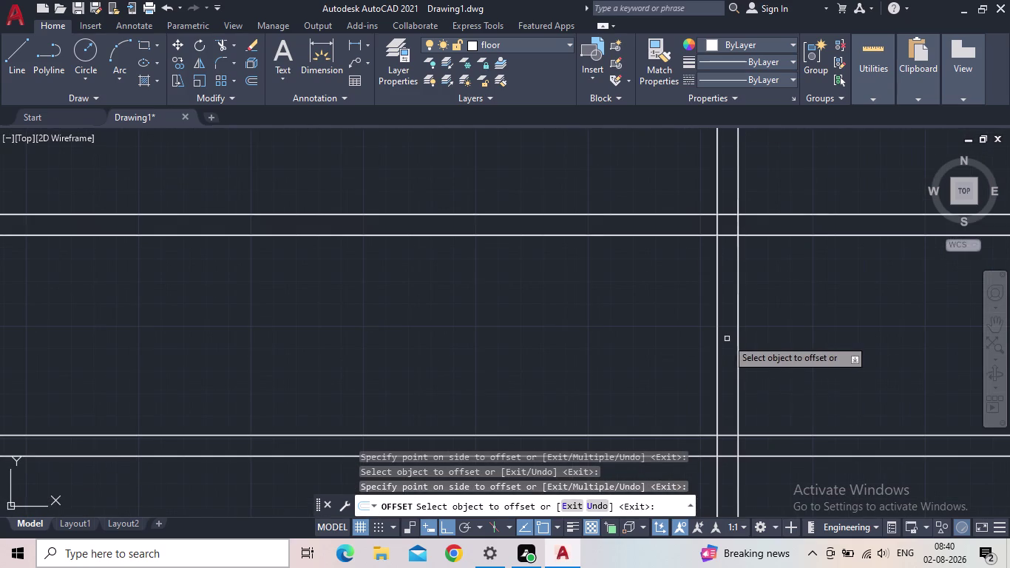
middle_drag(726, 340, 745, 326)
scroll(down, 3)
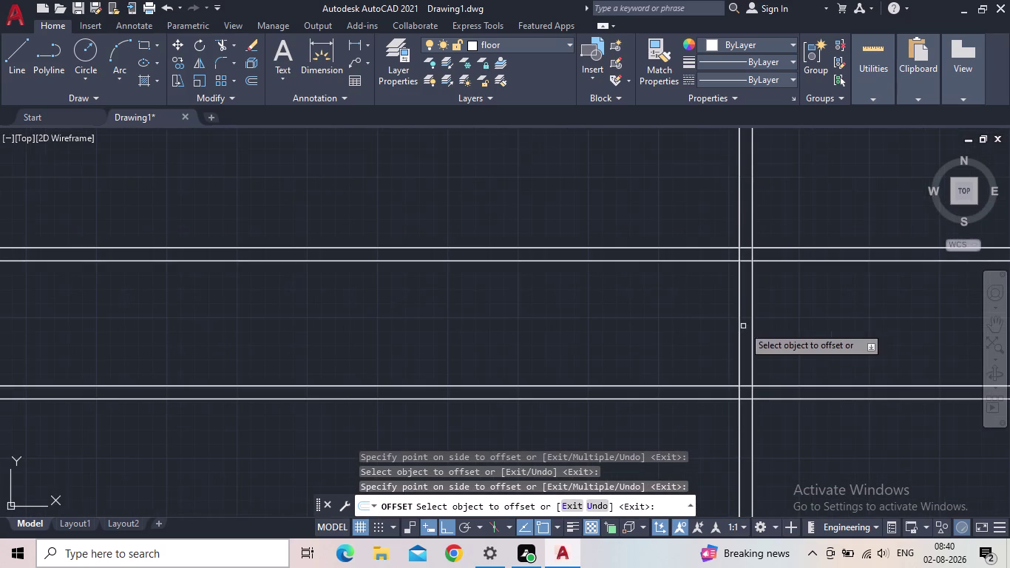
middle_click(743, 327)
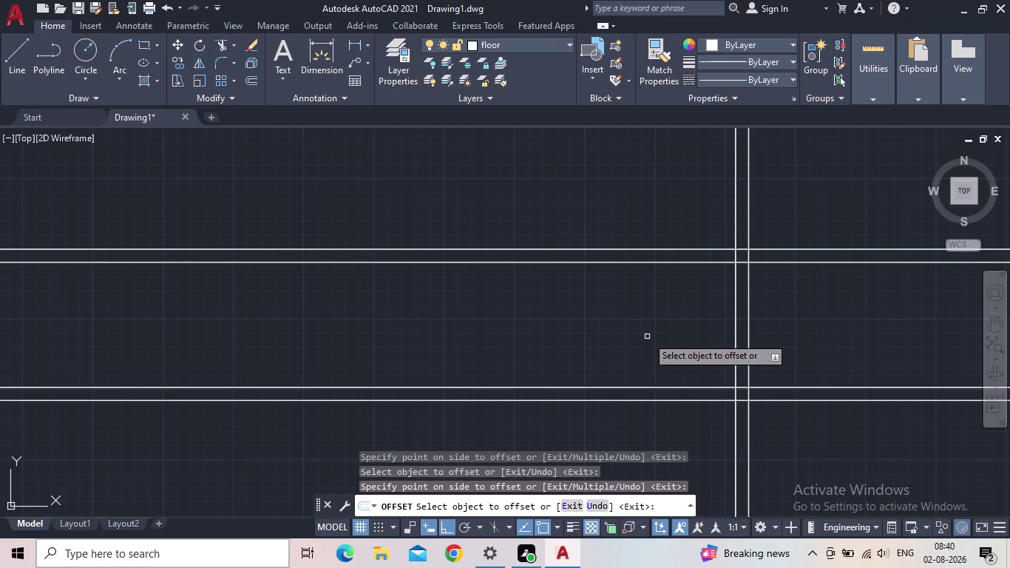
key(Escape)
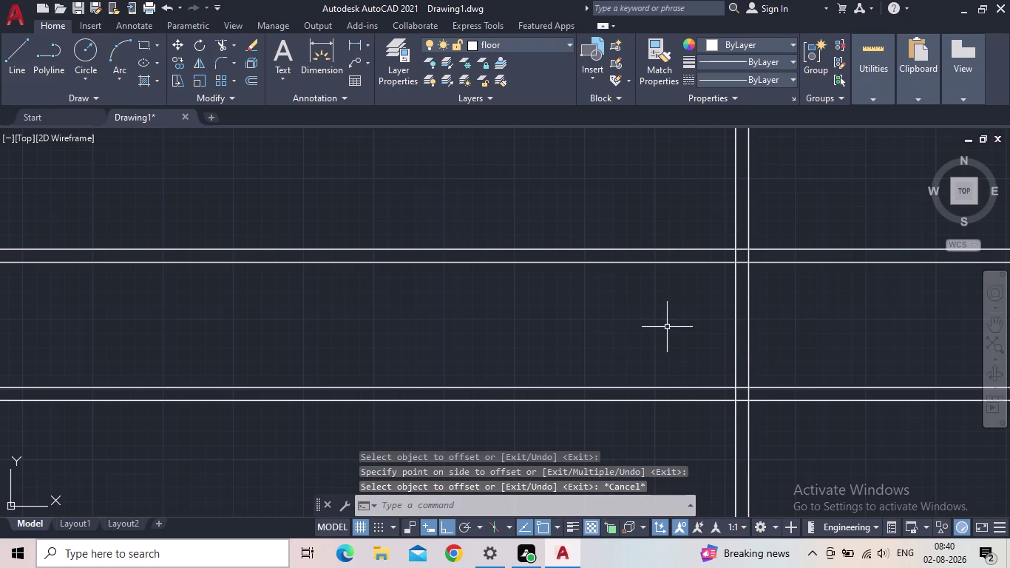
middle_drag(663, 335, 519, 395)
Trim the overlapping rail segments and excess line ends at the first corner with TR.
text(tr)
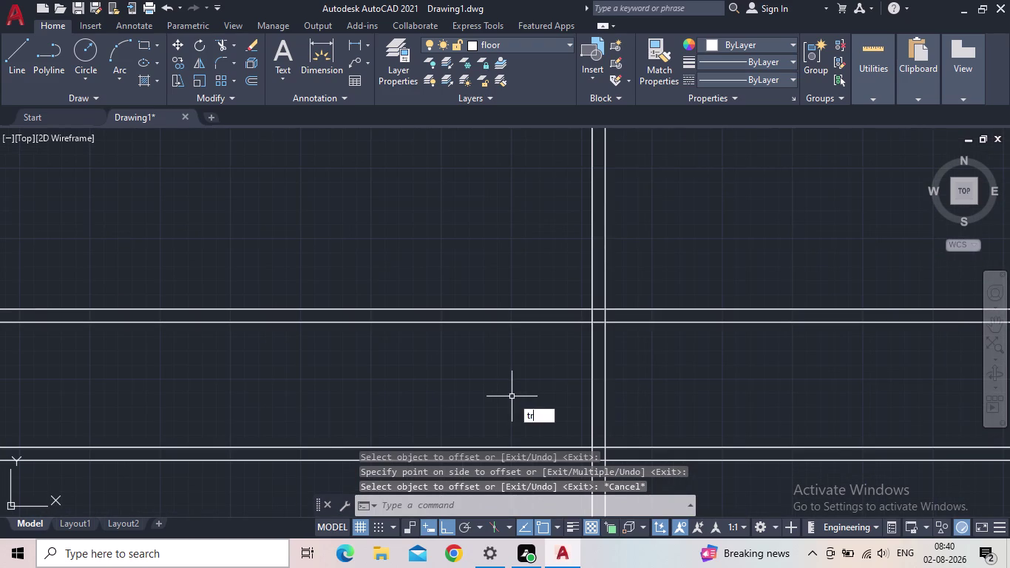
key(Return)
scroll(down, 3)
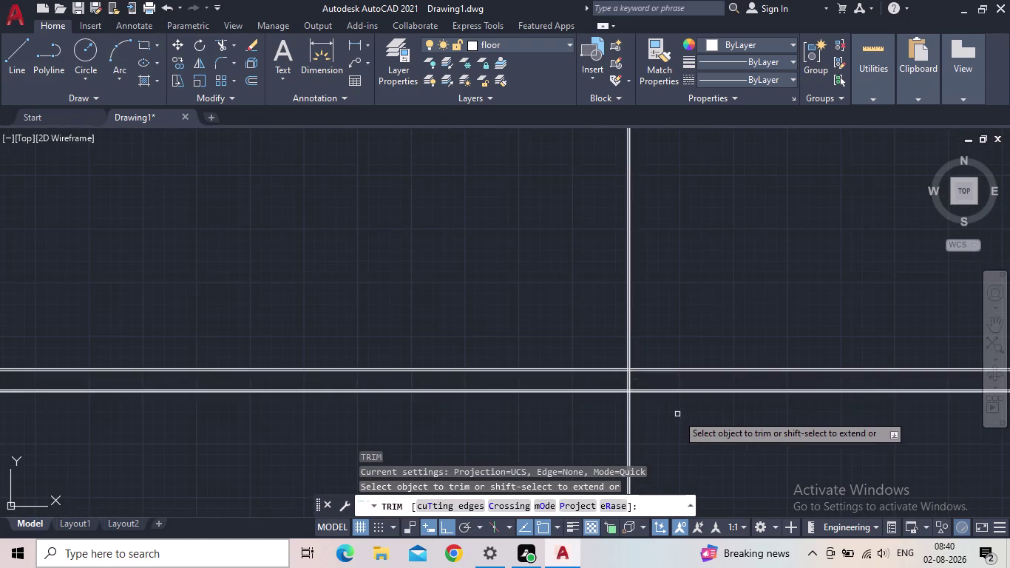
scroll(up, 3)
click(672, 400)
click(622, 284)
drag(613, 276, 582, 271)
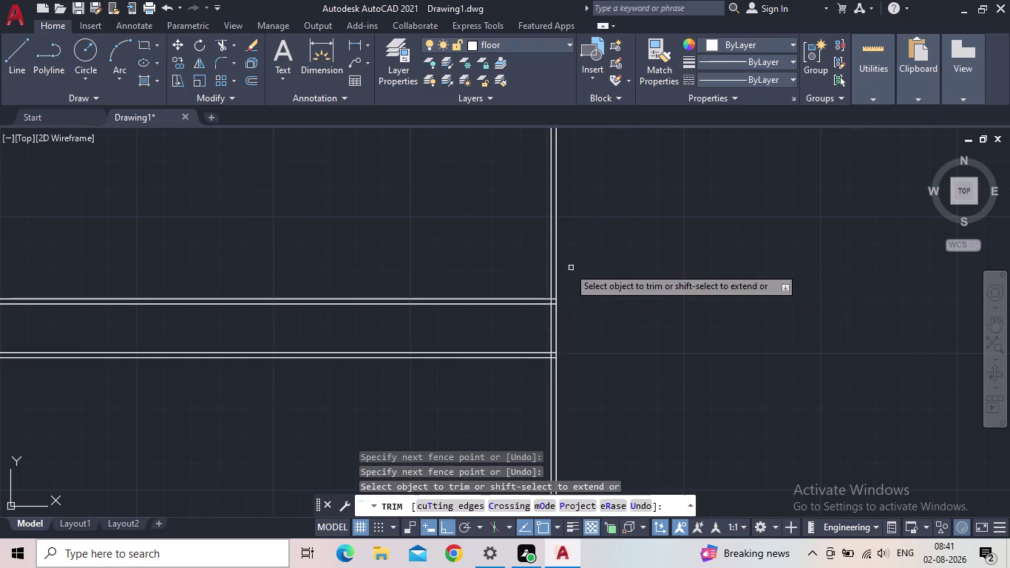
drag(583, 275, 517, 263)
scroll(up, 3)
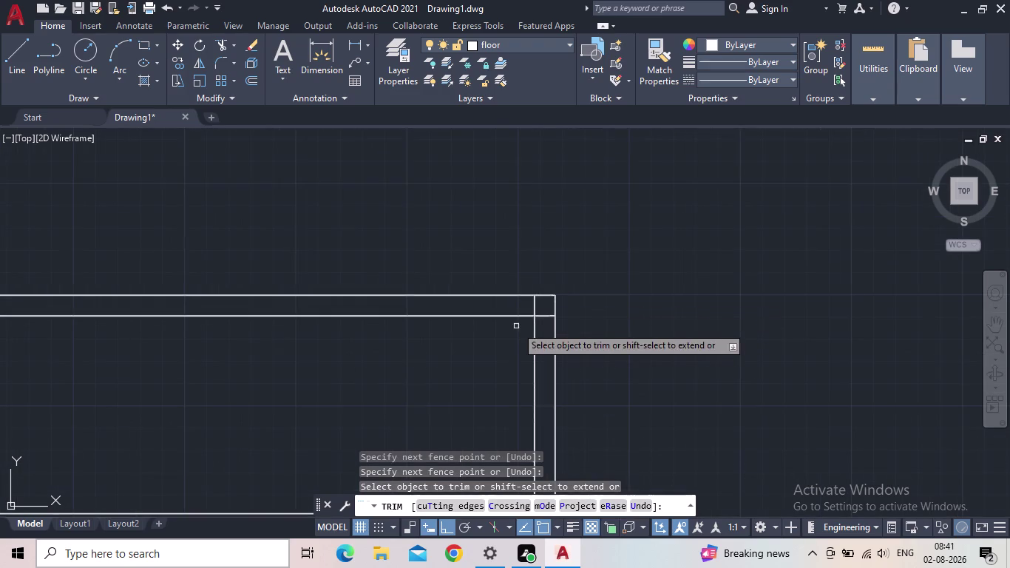
scroll(up, 3)
click(565, 305)
click(560, 284)
click(558, 276)
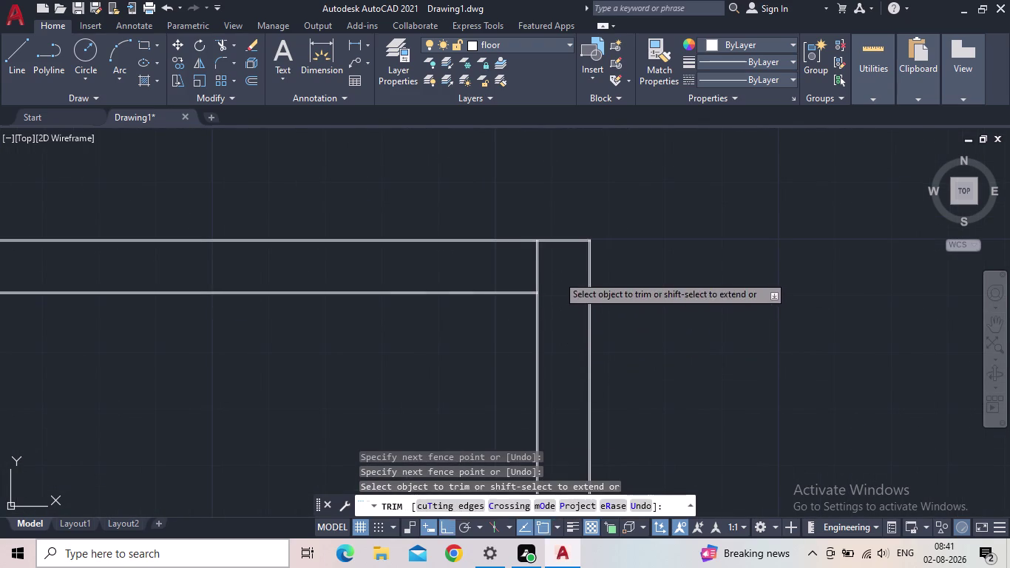
click(526, 270)
Trim the remaining crossing rail lines and overhangs at the right end.
scroll(down, 3)
middle_drag(505, 350, 560, 234)
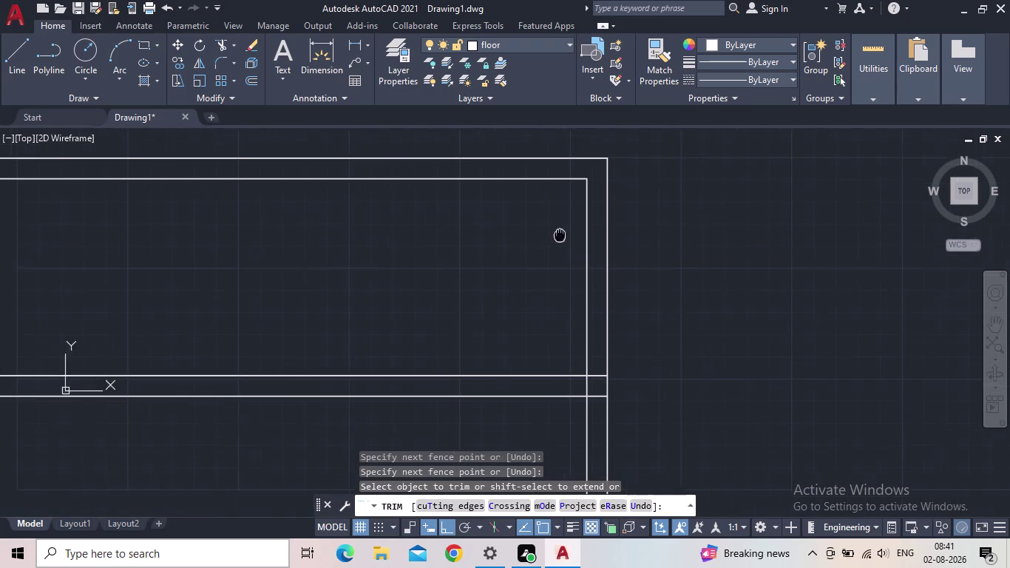
scroll(up, 3)
scroll(up, 3)
drag(630, 390, 631, 382)
drag(635, 345, 636, 361)
drag(633, 391, 625, 395)
click(574, 404)
scroll(down, 3)
middle_drag(603, 365, 614, 350)
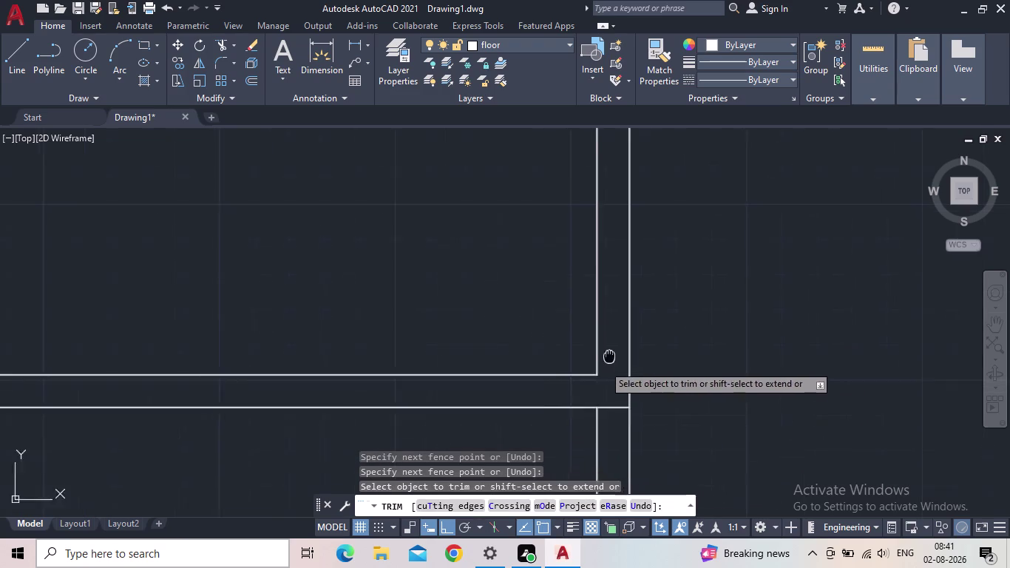
middle_drag(614, 351, 665, 271)
drag(766, 406, 752, 408)
drag(448, 386, 458, 389)
scroll(down, 3)
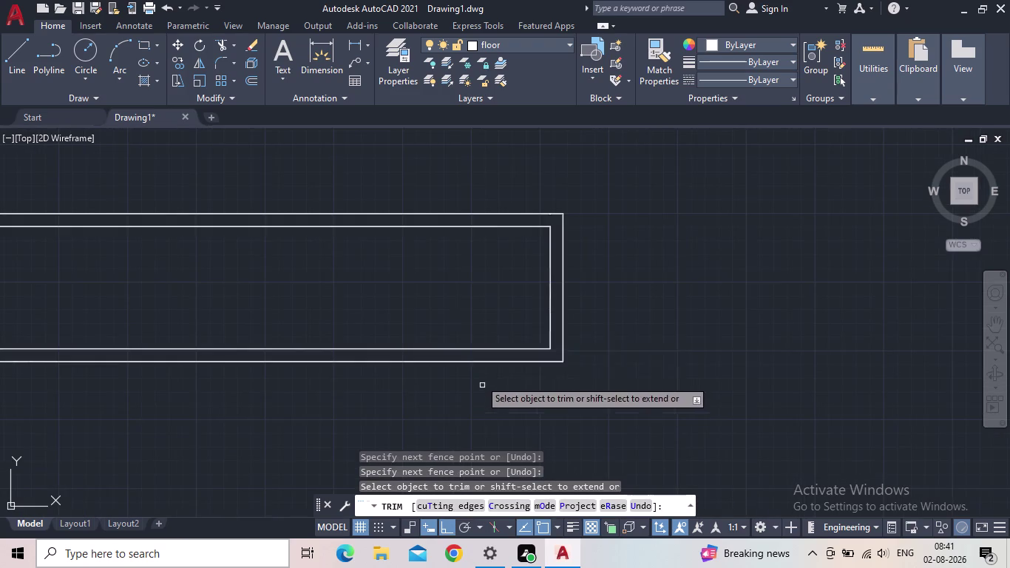
middle_drag(448, 321, 679, 408)
scroll(down, 3)
scroll(up, 3)
middle_drag(699, 412, 540, 382)
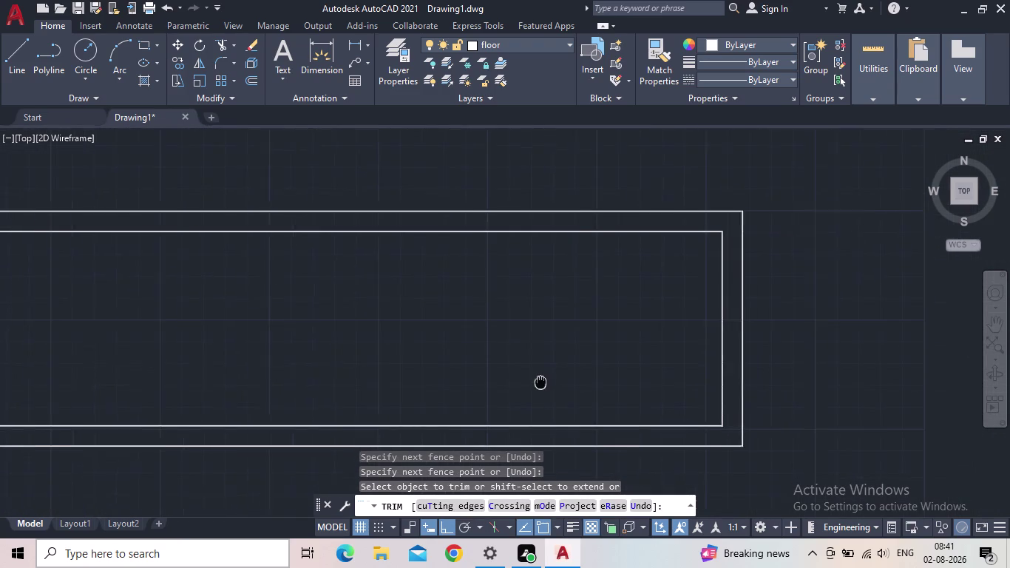
middle_drag(540, 382, 538, 381)
scroll(up, 3)
key(Escape)
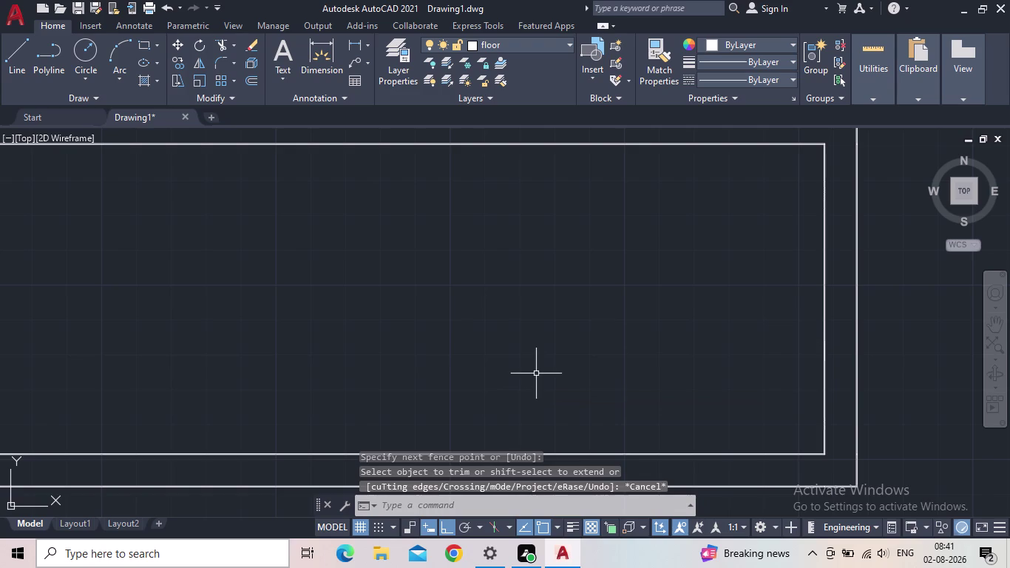
click(15, 25)
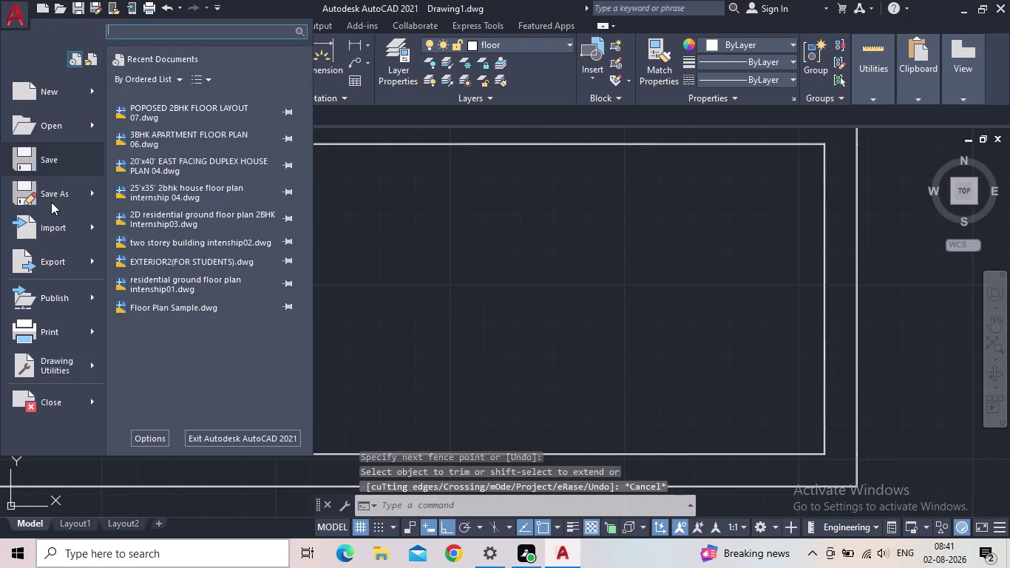
Save the drawing as 'STAIR CASE 08' in the INTENSHIP CAD DESK folder via Save As.
click(92, 193)
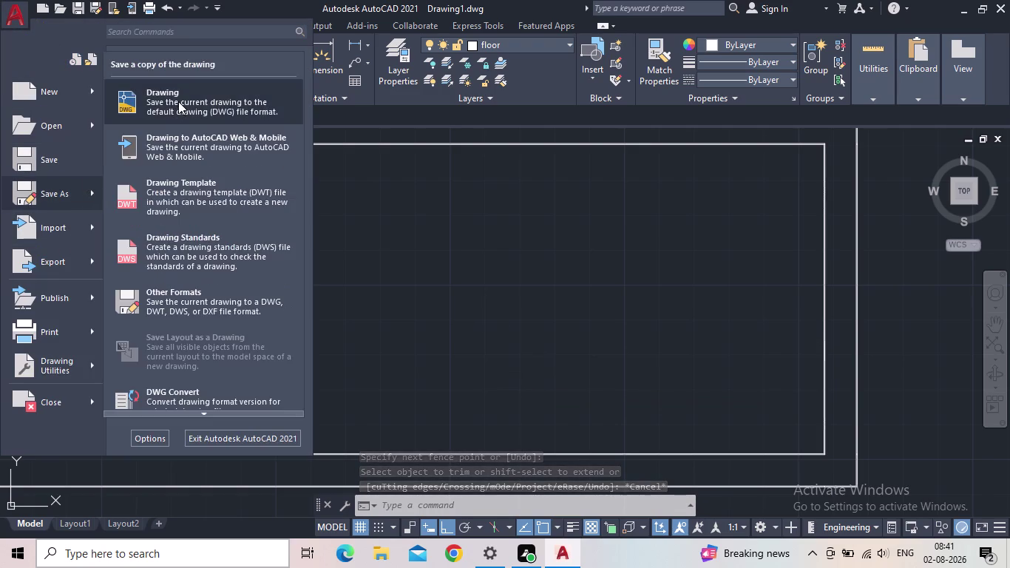
click(178, 102)
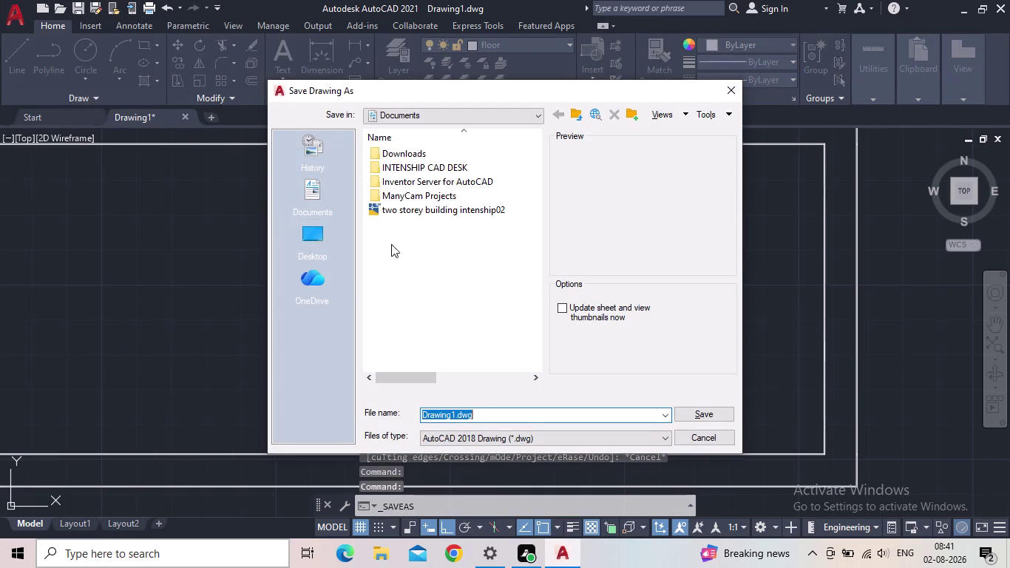
double_click(403, 169)
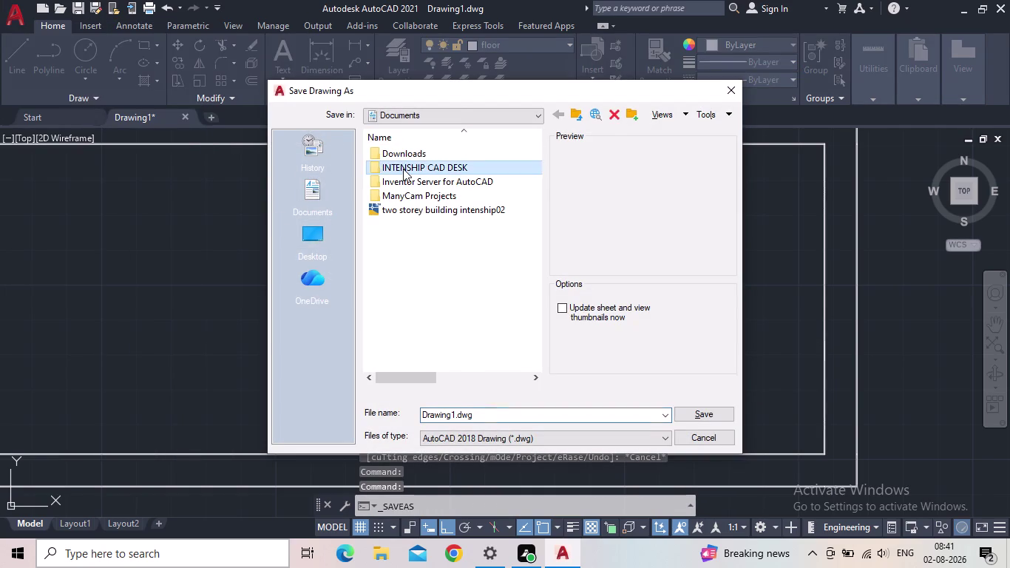
click(498, 417)
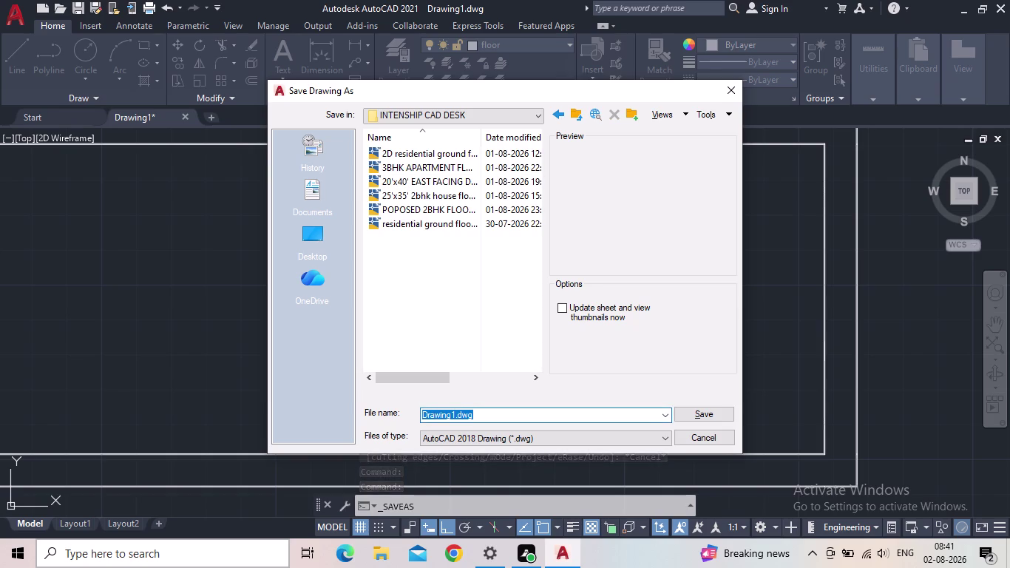
text(S)
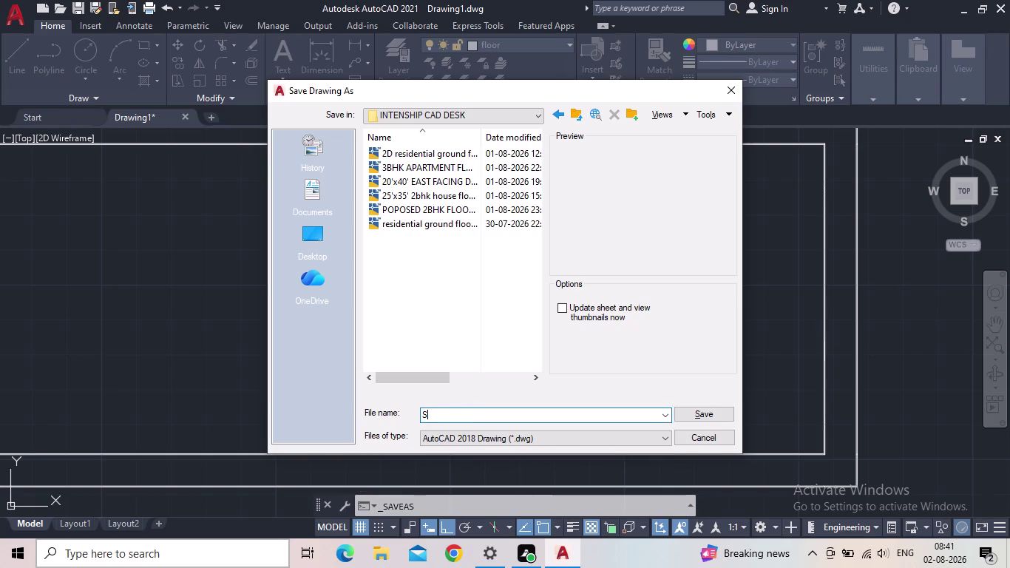
text(TAIR)
key(space)
text(CASE)
key(space)
key(0)
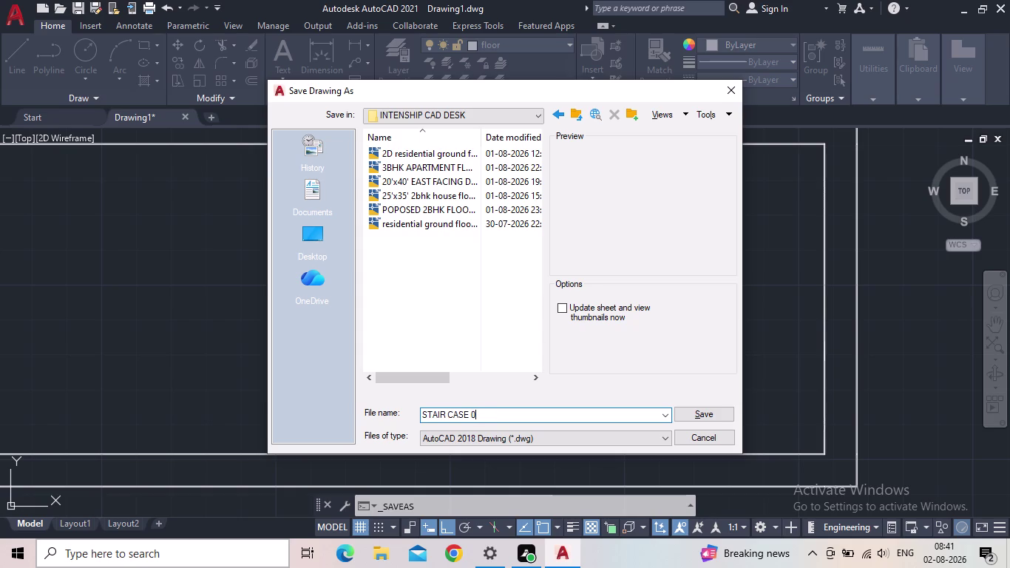
key(7)
key(BackSpace)
key(8)
click(710, 417)
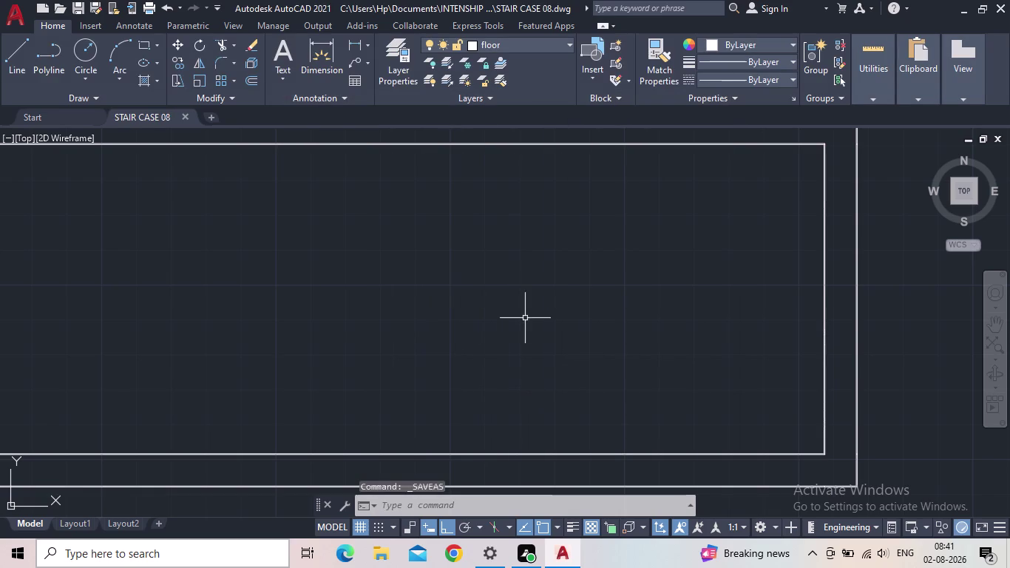
Offset the inner right vertical line 3' inward toward the treads to form the landing line.
scroll(down, 3)
middle_drag(561, 381, 558, 382)
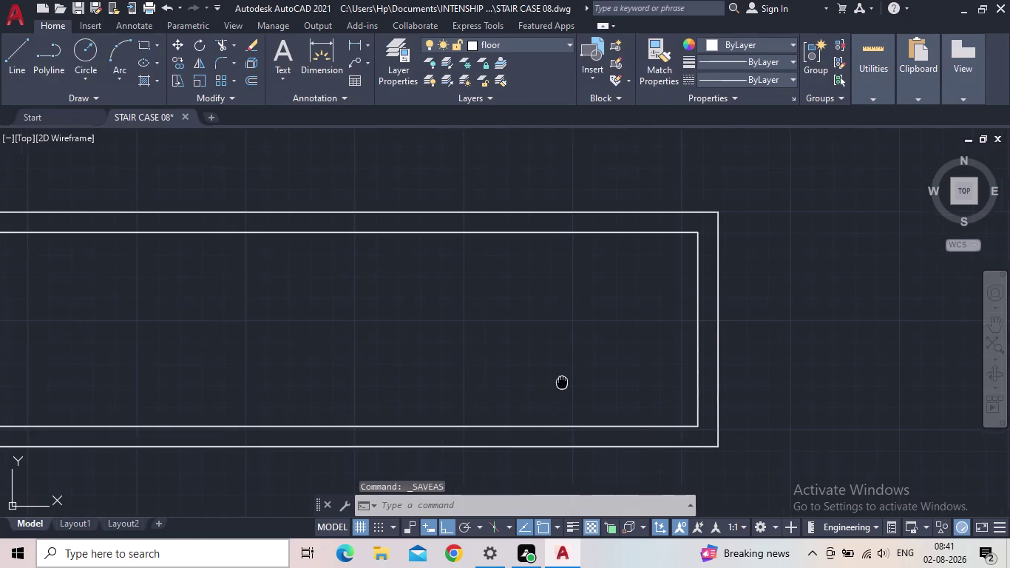
middle_drag(558, 382, 538, 395)
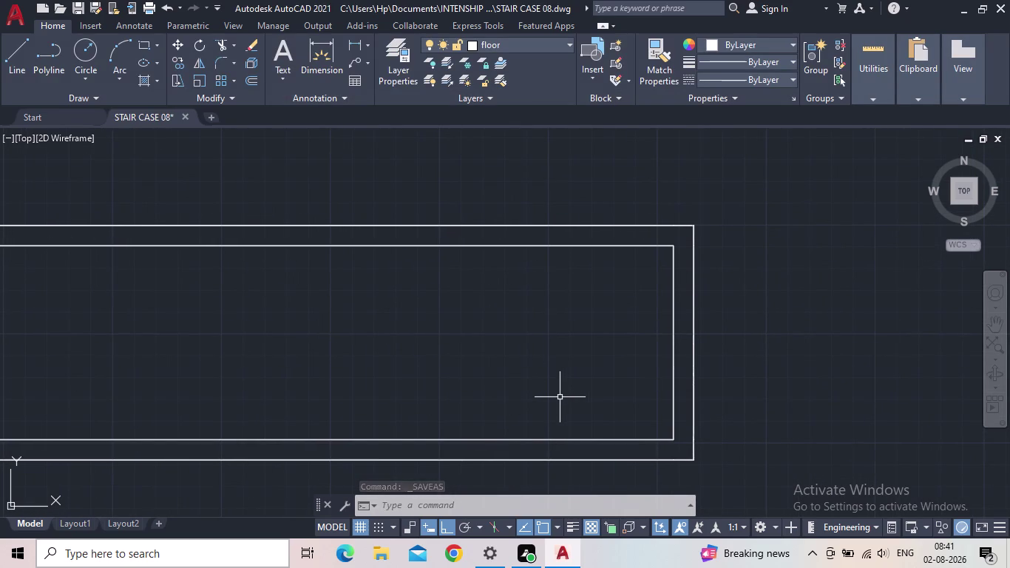
key(o)
key(Return)
text(3')
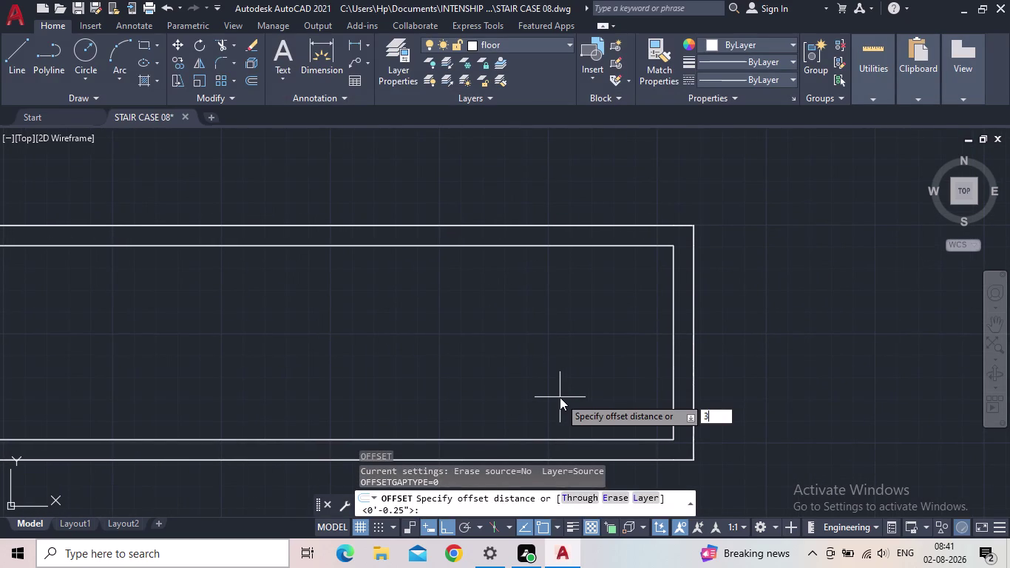
key(Return)
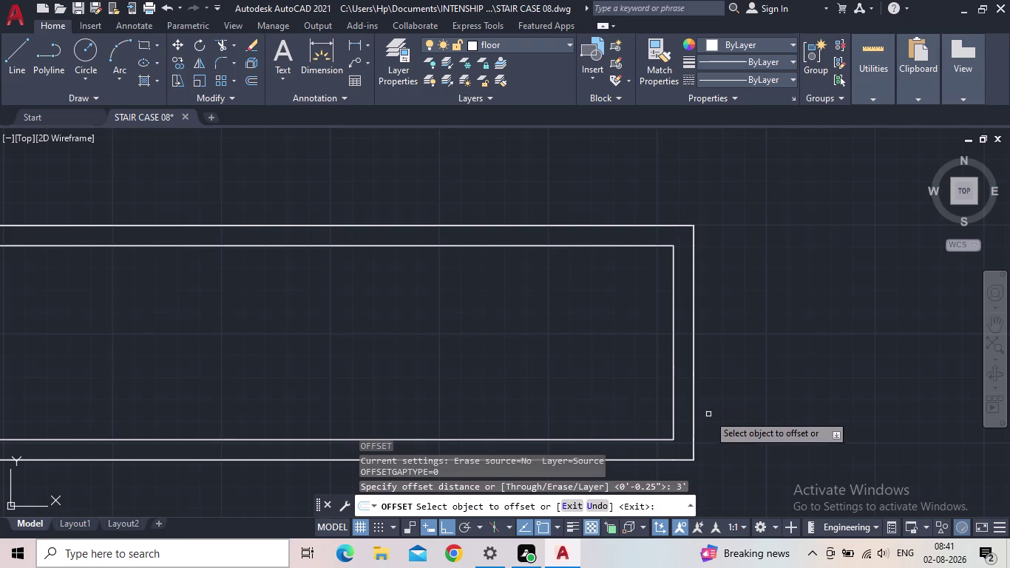
click(674, 416)
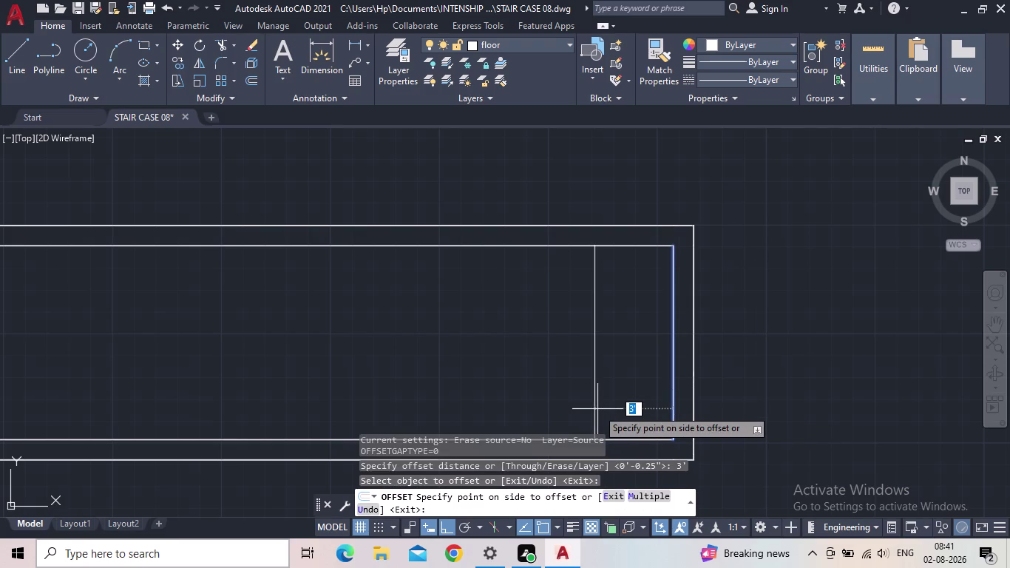
click(595, 407)
scroll(down, 3)
middle_drag(638, 364, 676, 380)
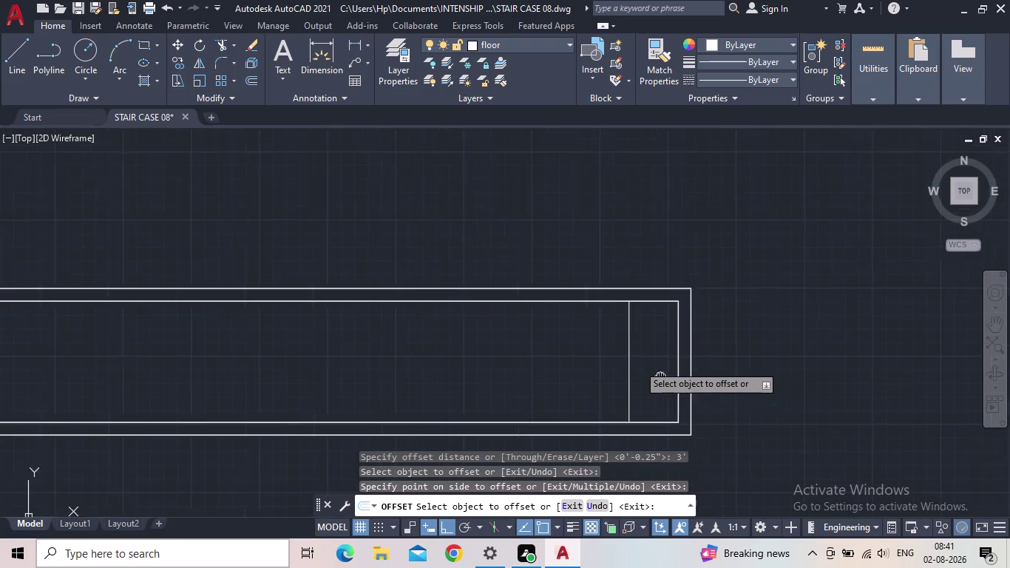
middle_drag(676, 381, 721, 383)
scroll(up, 3)
middle_drag(726, 398, 724, 391)
scroll(up, 3)
middle_drag(713, 371, 731, 348)
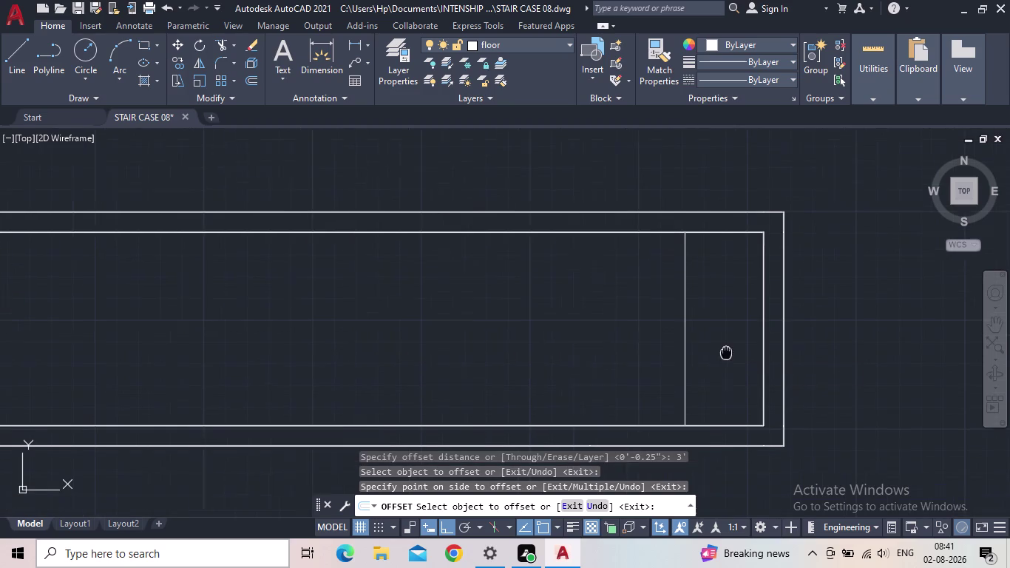
middle_drag(730, 348, 735, 344)
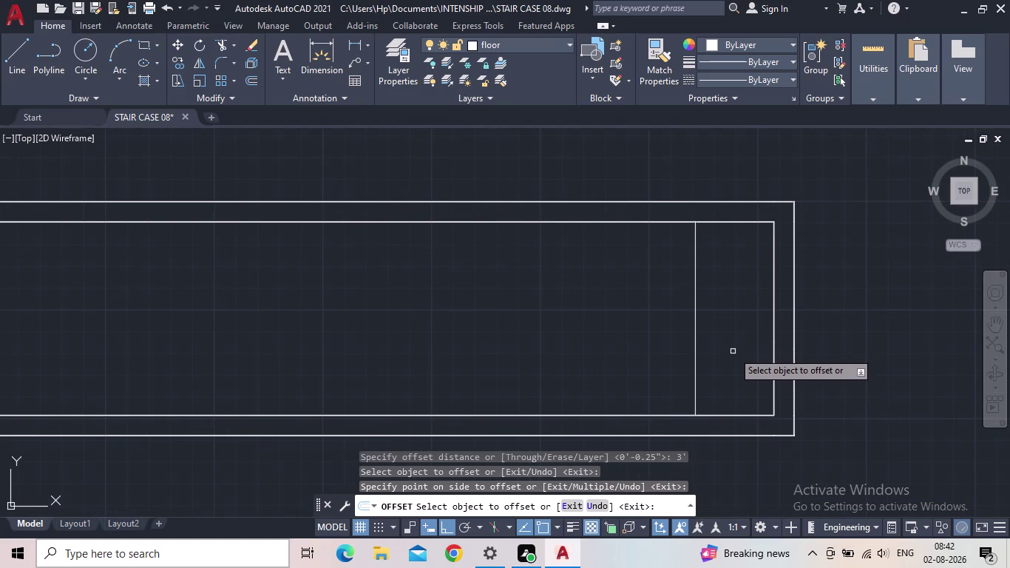
scroll(up, 3)
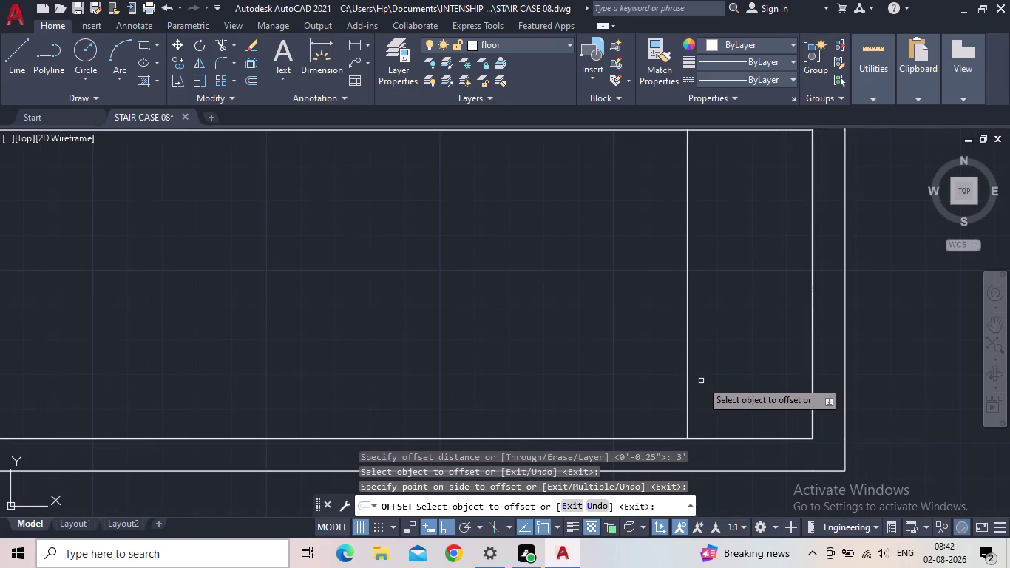
key(Escape)
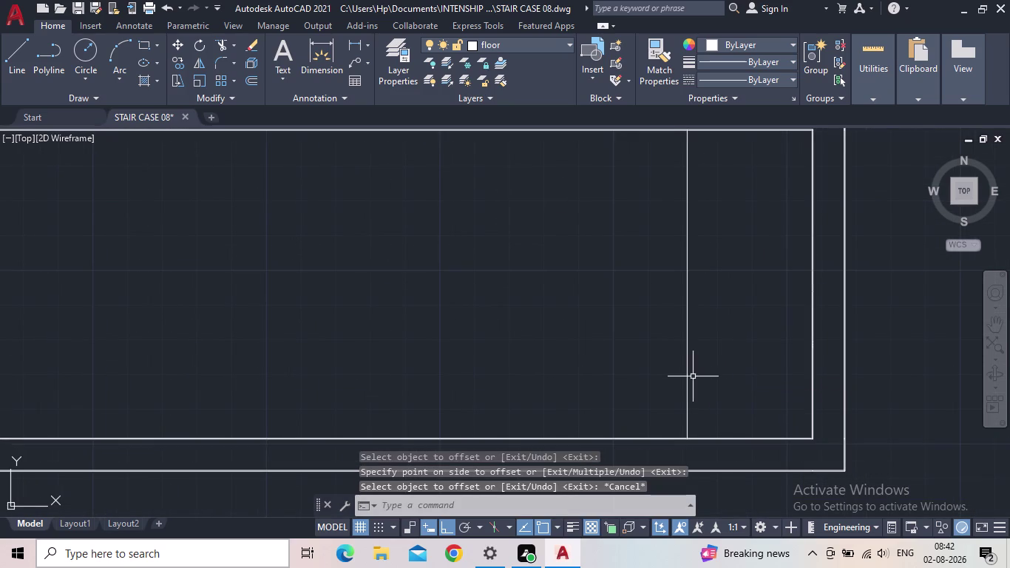
middle_click(703, 366)
middle_click(699, 367)
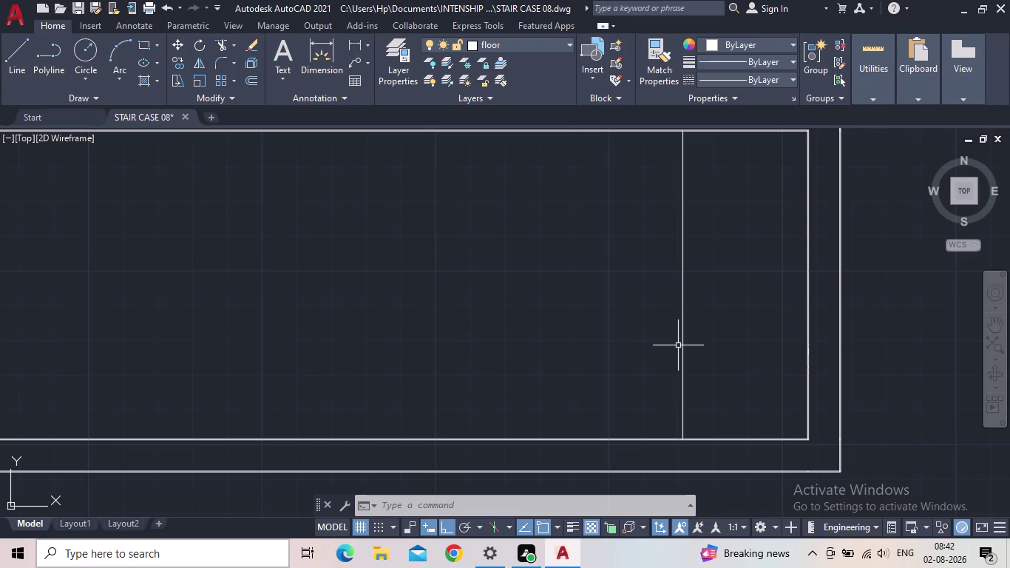
Offset the right-hand landing line 2 inches to its left.
key(o)
key(Return)
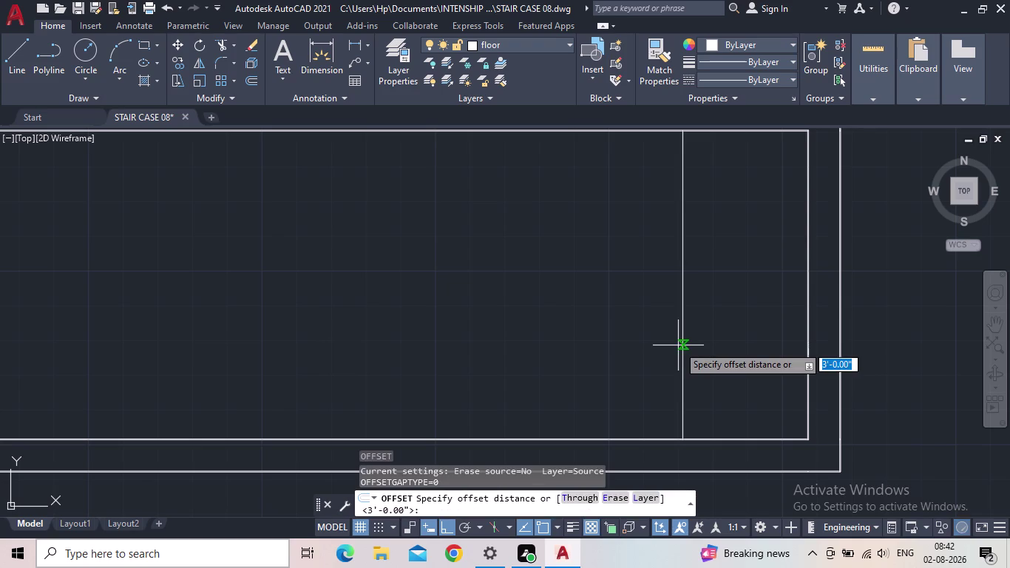
text(2")
key(Return)
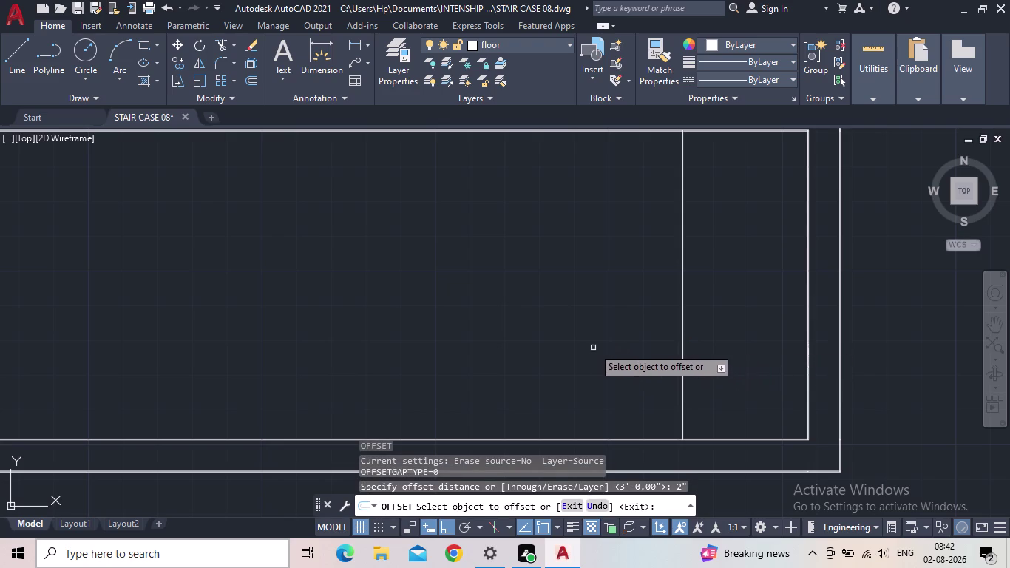
drag(683, 314, 667, 317)
click(601, 324)
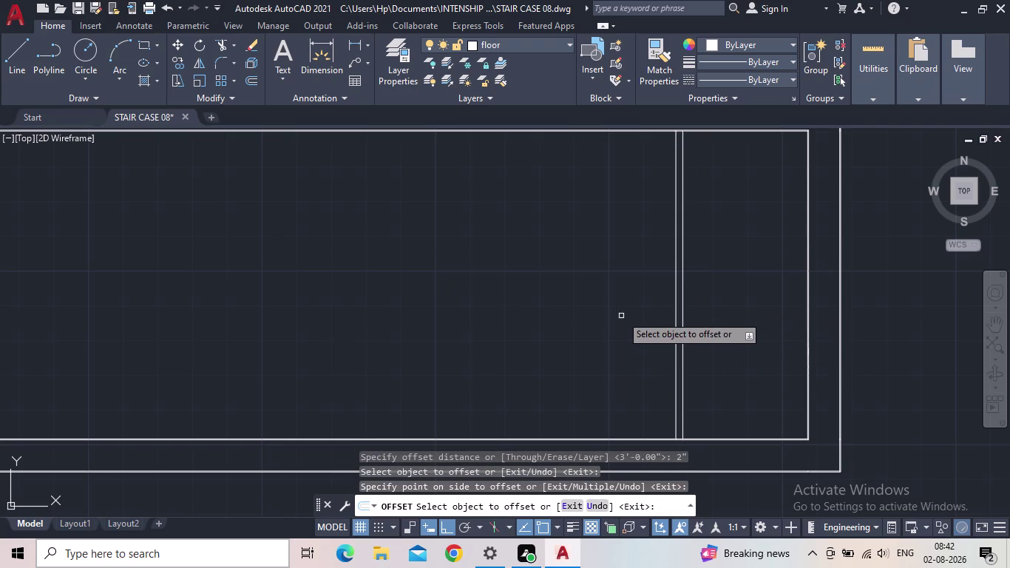
scroll(down, 3)
middle_drag(628, 316, 641, 272)
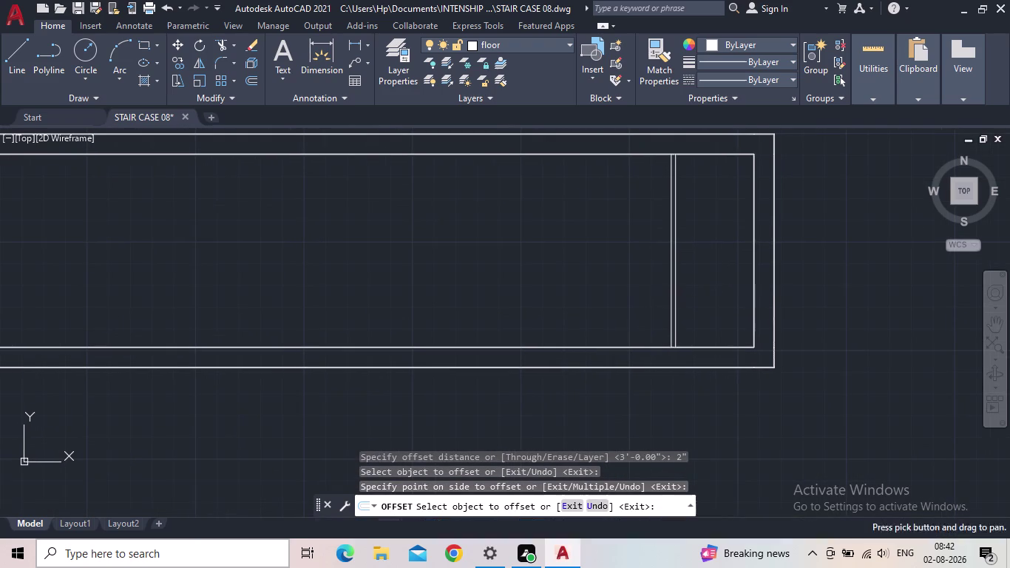
key(Escape)
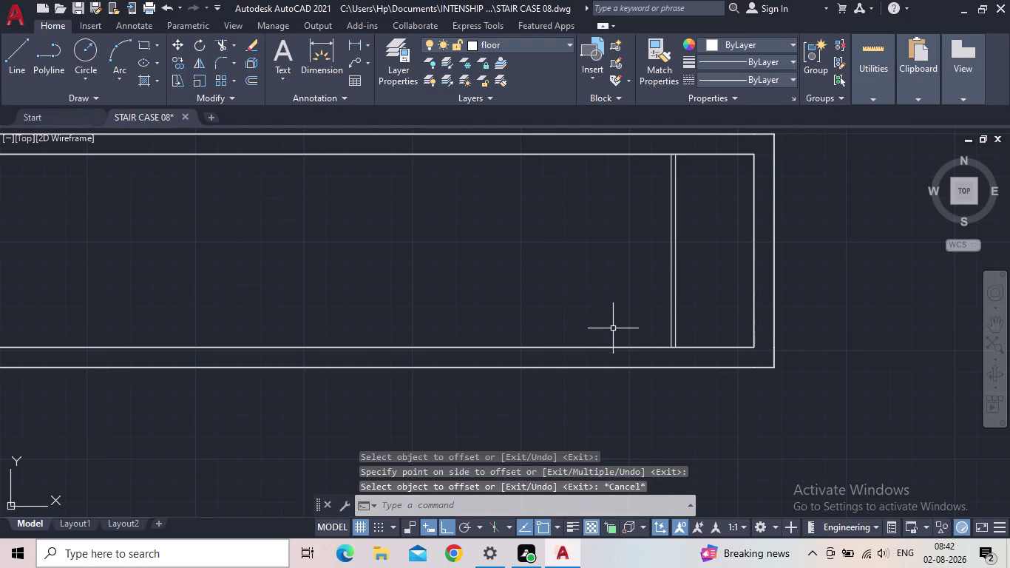
Pan and zoom to inspect the doubled vertical line at the outline's right end.
scroll(up, 3)
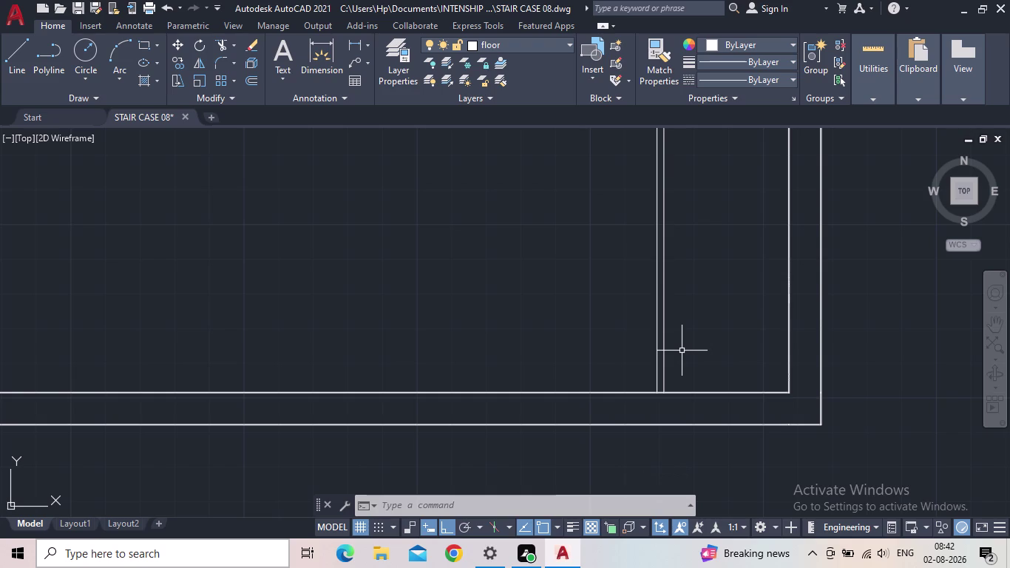
scroll(down, 3)
middle_drag(683, 353, 727, 358)
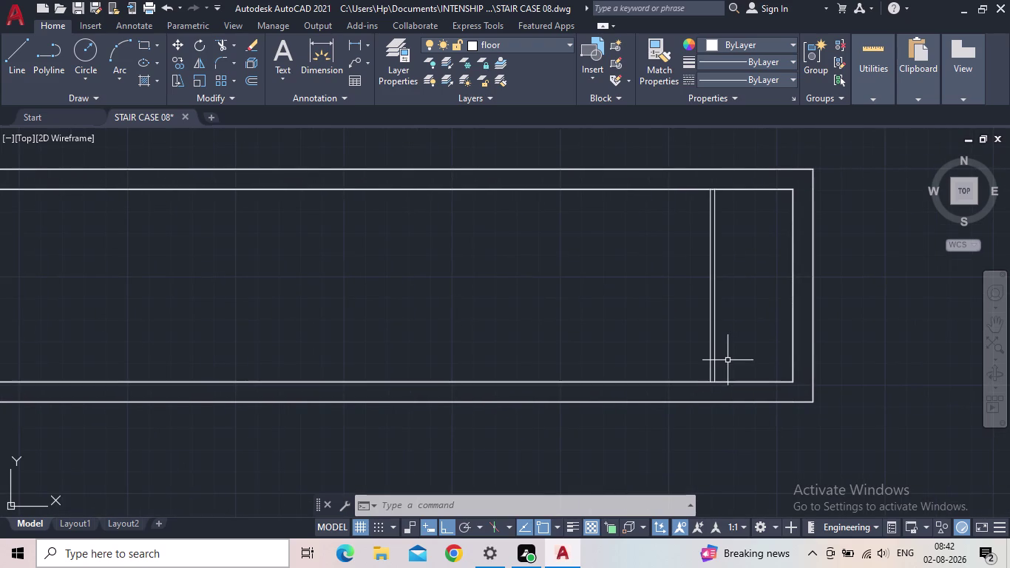
middle_drag(728, 361, 711, 377)
scroll(up, 3)
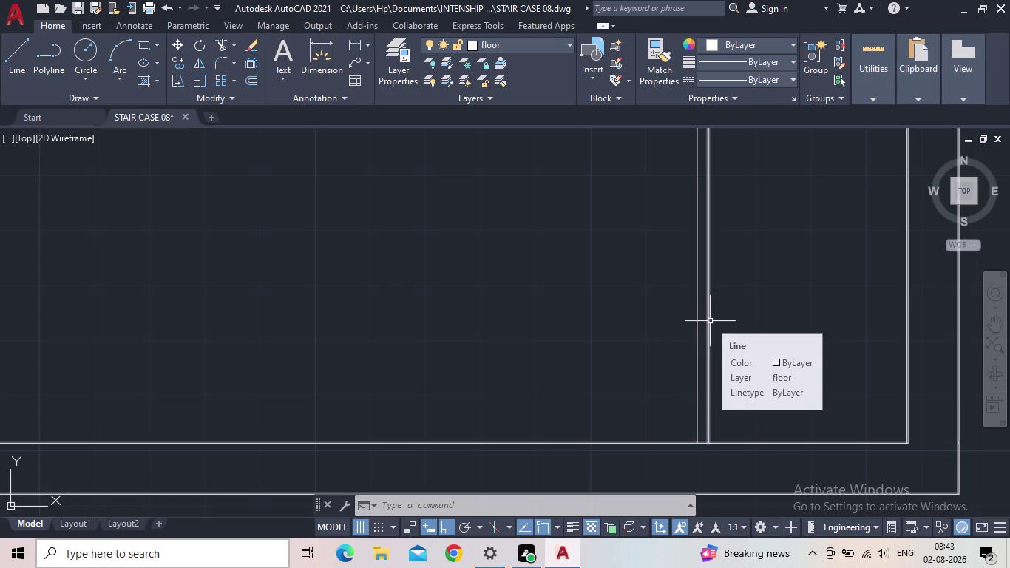
scroll(down, 3)
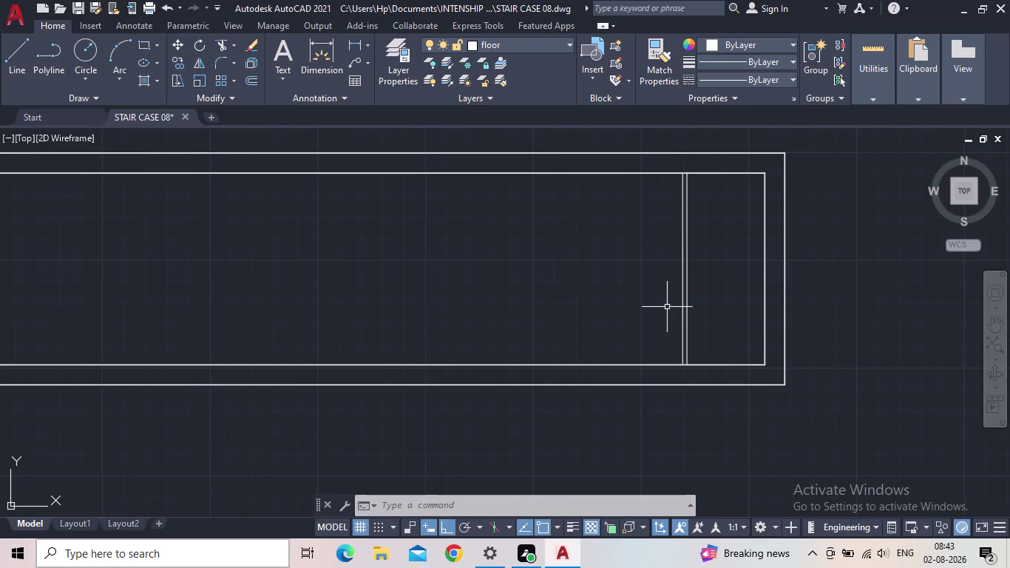
Erase the landing line and its 2-inch parallel copy.
click(699, 287)
click(642, 281)
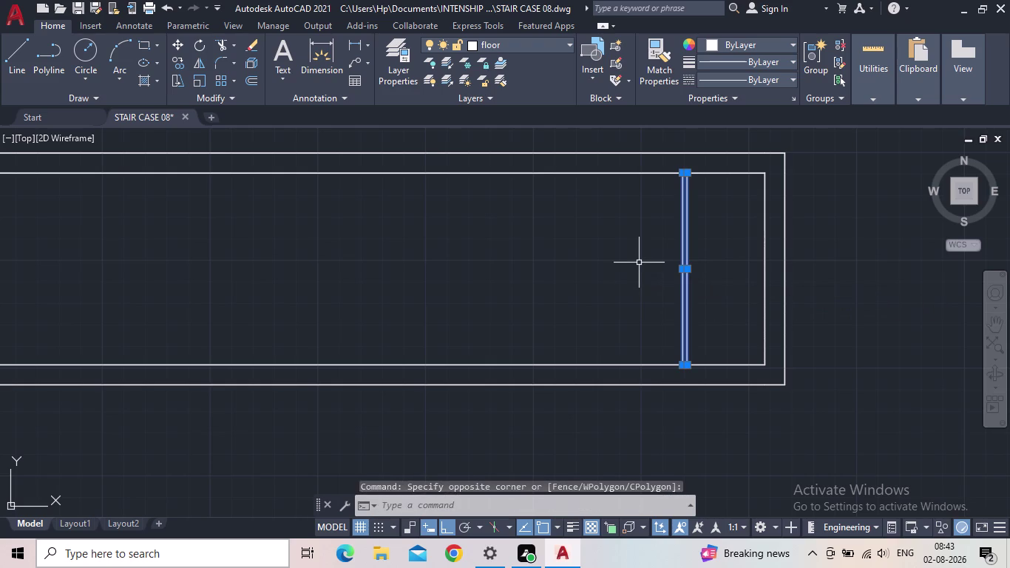
key(Delete)
scroll(down, 3)
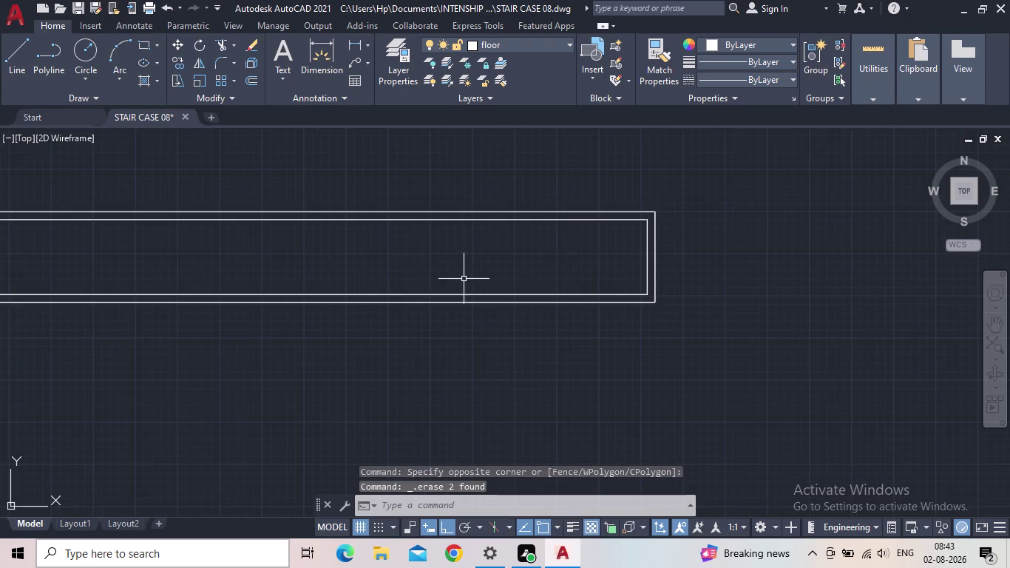
Pan along the stair outline to its lower edge.
middle_drag(465, 280, 574, 263)
middle_drag(346, 256, 364, 338)
scroll(up, 3)
scroll(up, 3)
middle_drag(524, 328, 169, 363)
scroll(down, 3)
scroll(up, 3)
middle_drag(306, 366, 452, 345)
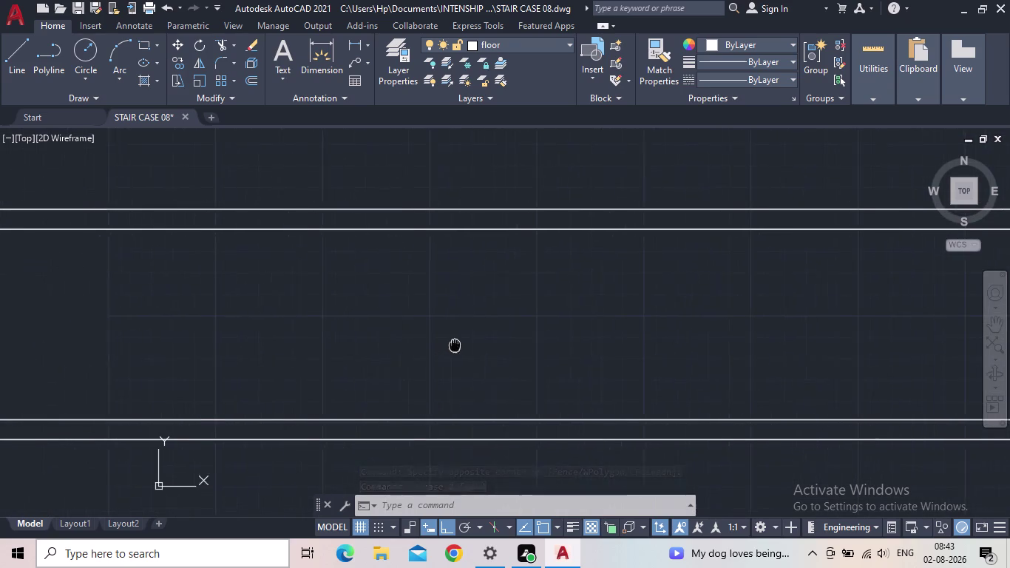
middle_drag(453, 346, 458, 345)
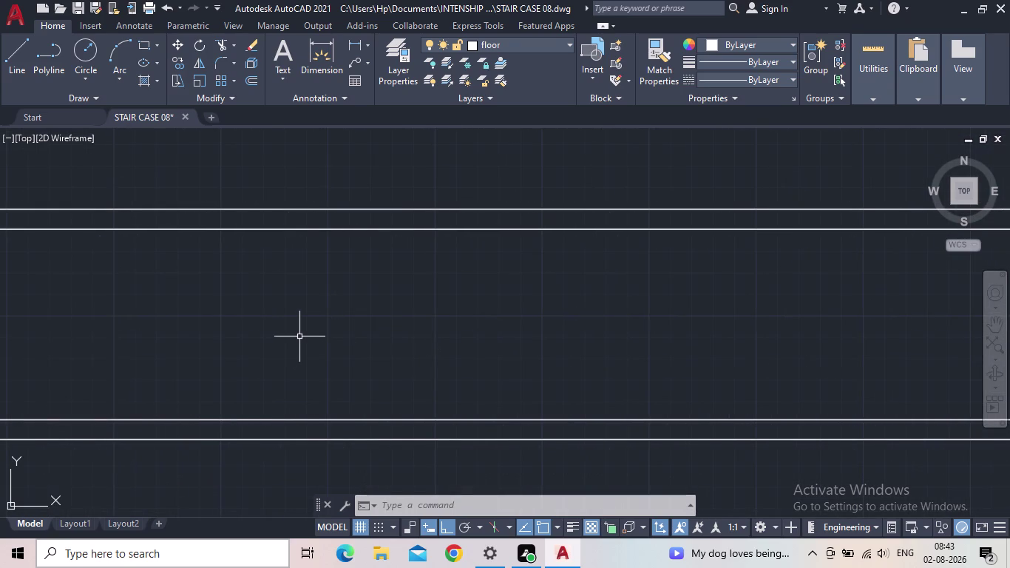
Draw a 3-foot vertical line up from the outline's lower edge.
key(l)
key(Return)
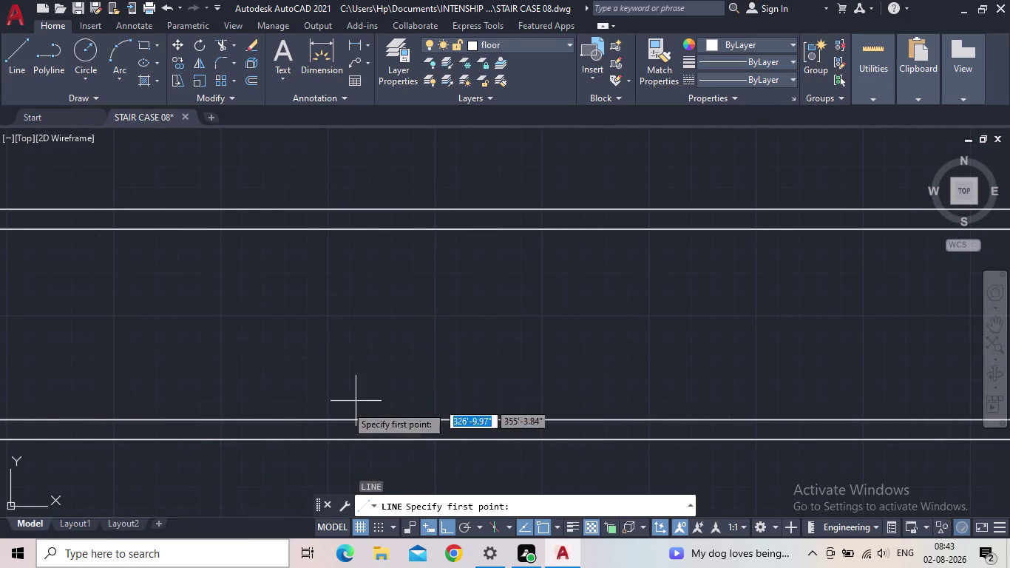
click(279, 420)
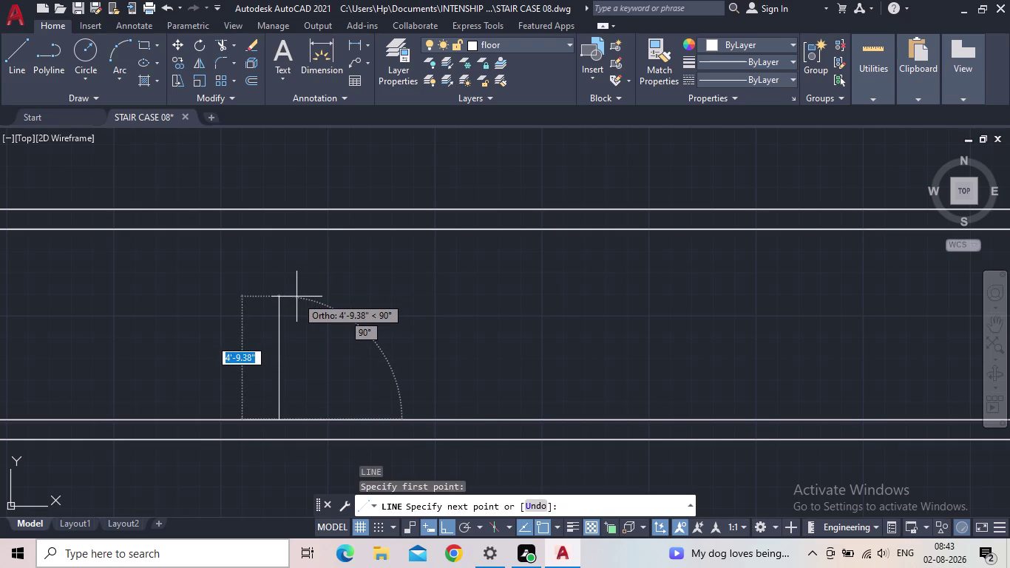
key(3)
key(apostrophe)
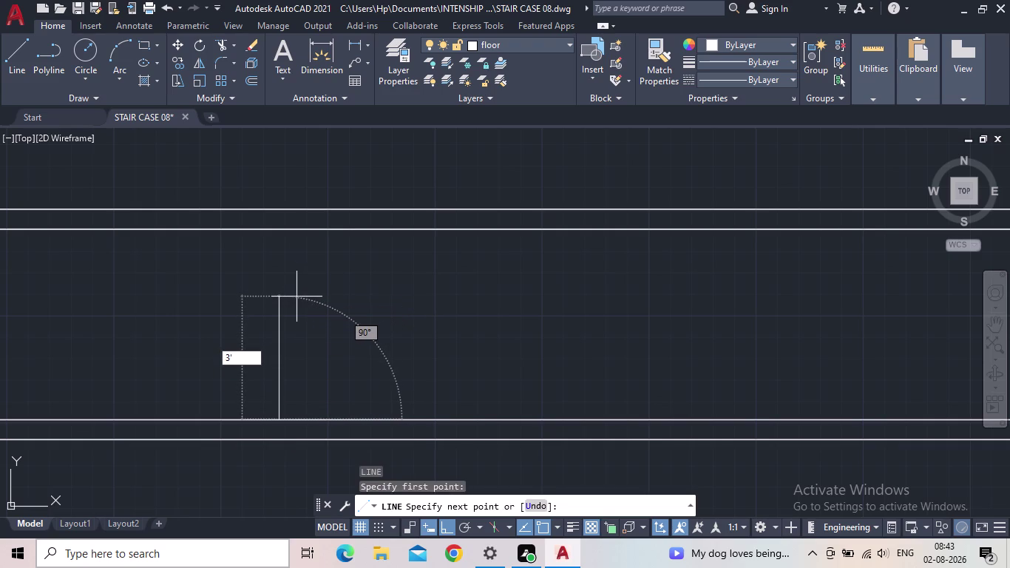
key(Return)
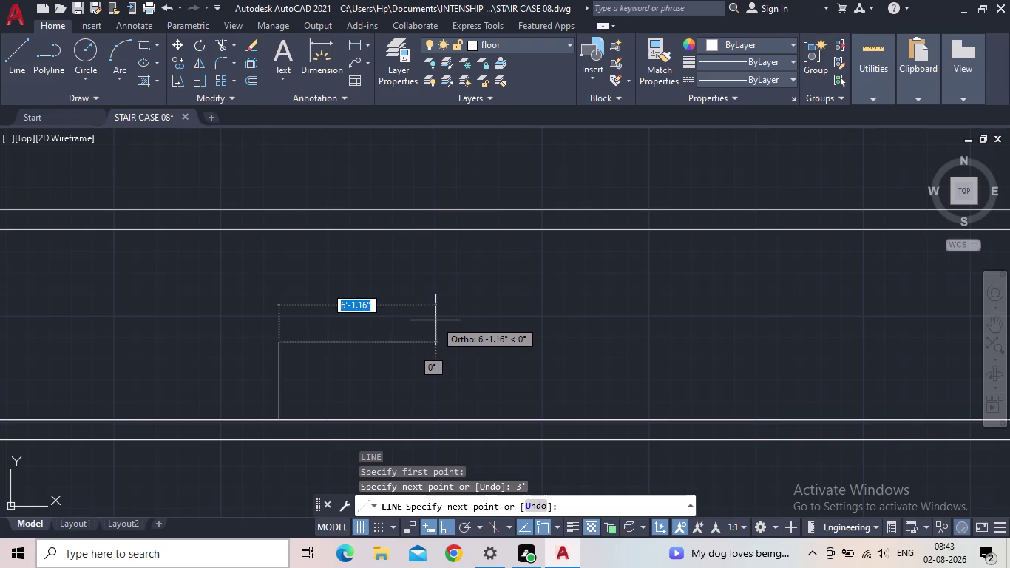
Continue a horizontal line past the outline's right end, then select the vertical line.
middle_drag(864, 341, 582, 344)
scroll(down, 3)
click(825, 348)
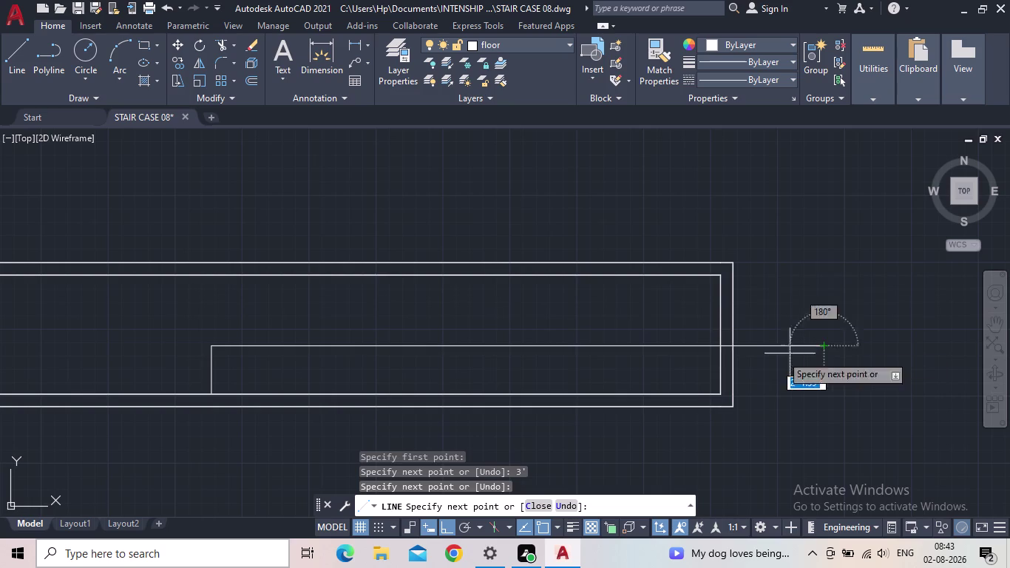
key(Escape)
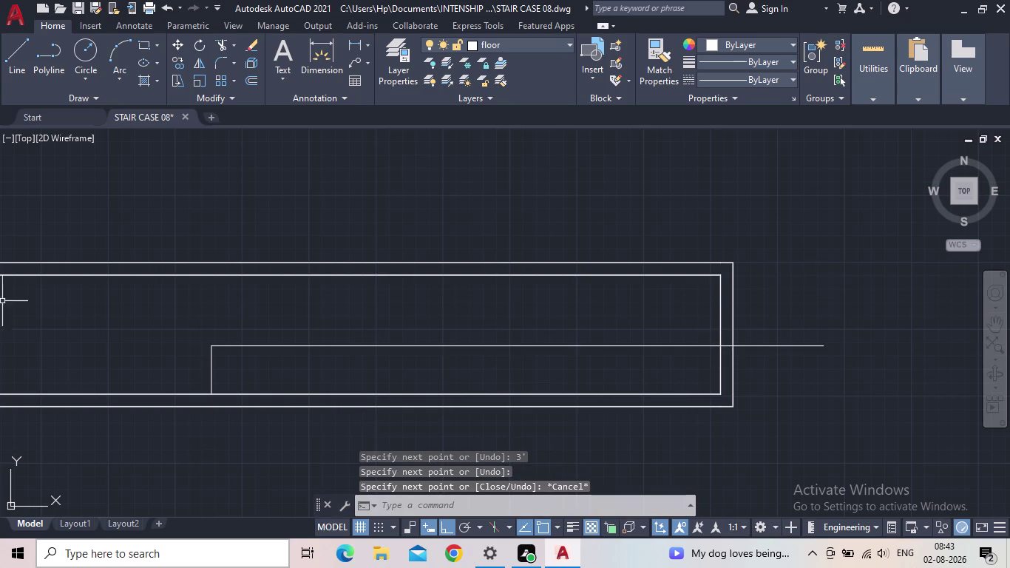
scroll(up, 3)
click(263, 350)
click(235, 352)
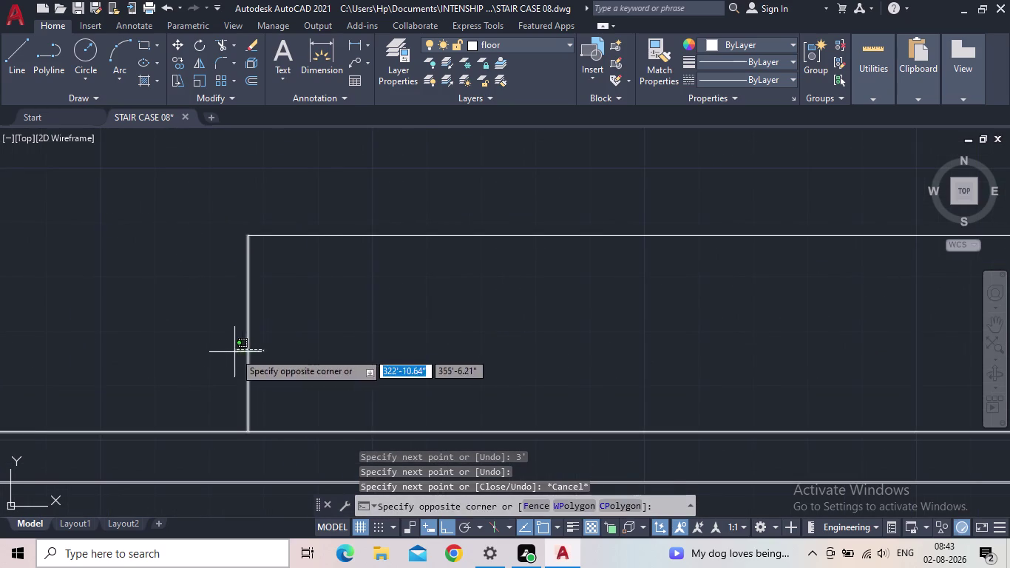
scroll(up, 3)
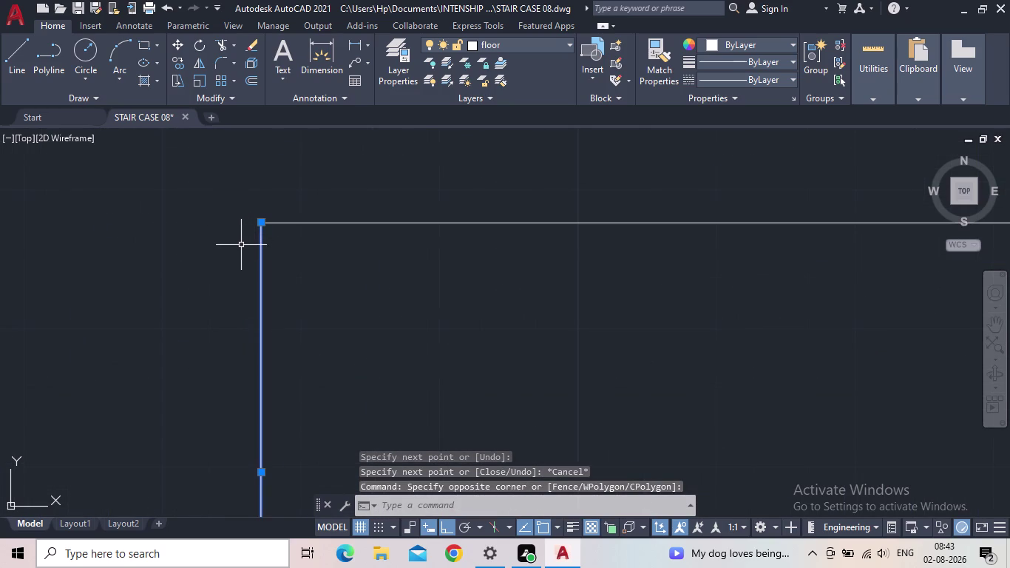
scroll(up, 3)
scroll(down, 3)
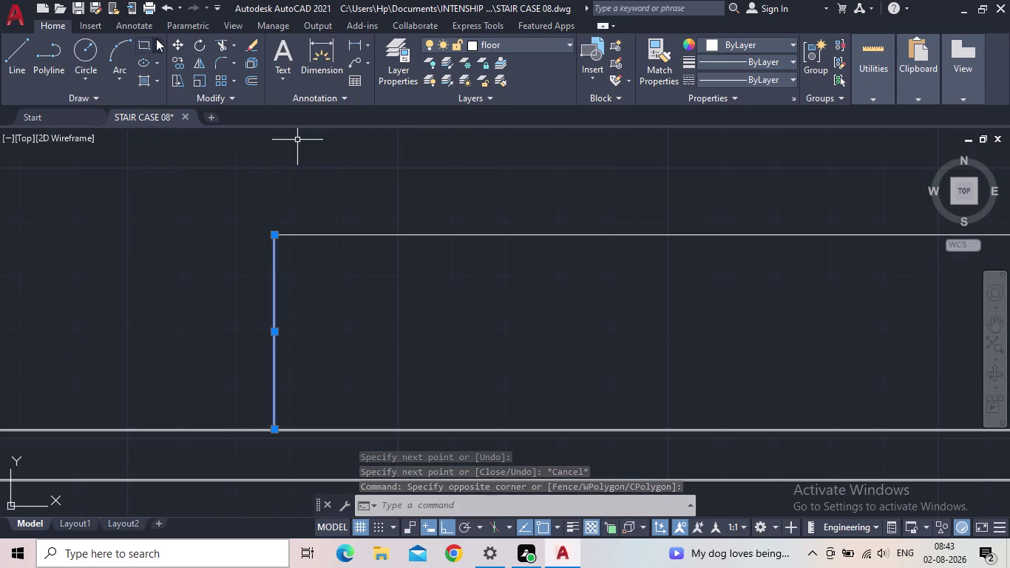
click(144, 46)
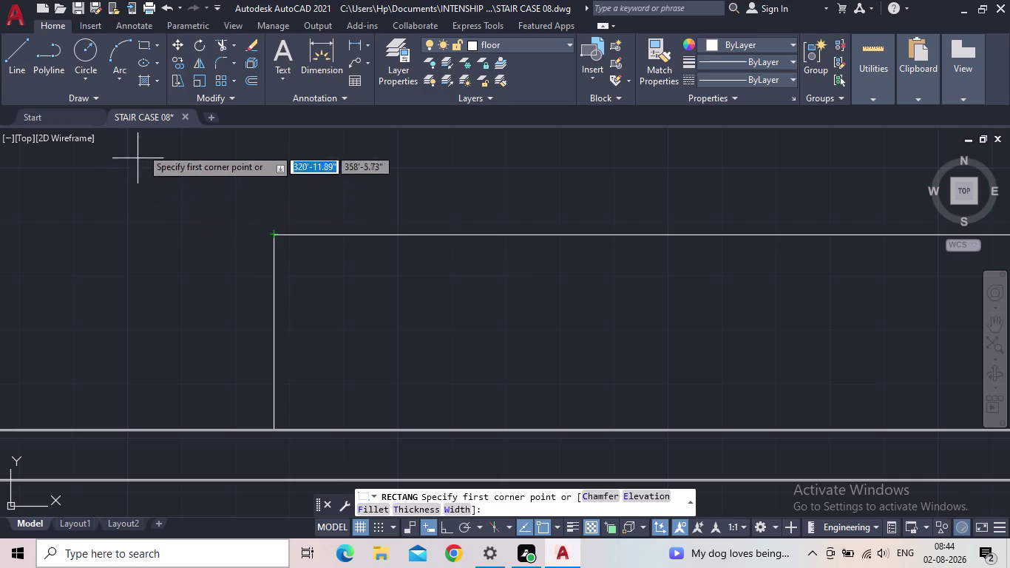
click(145, 40)
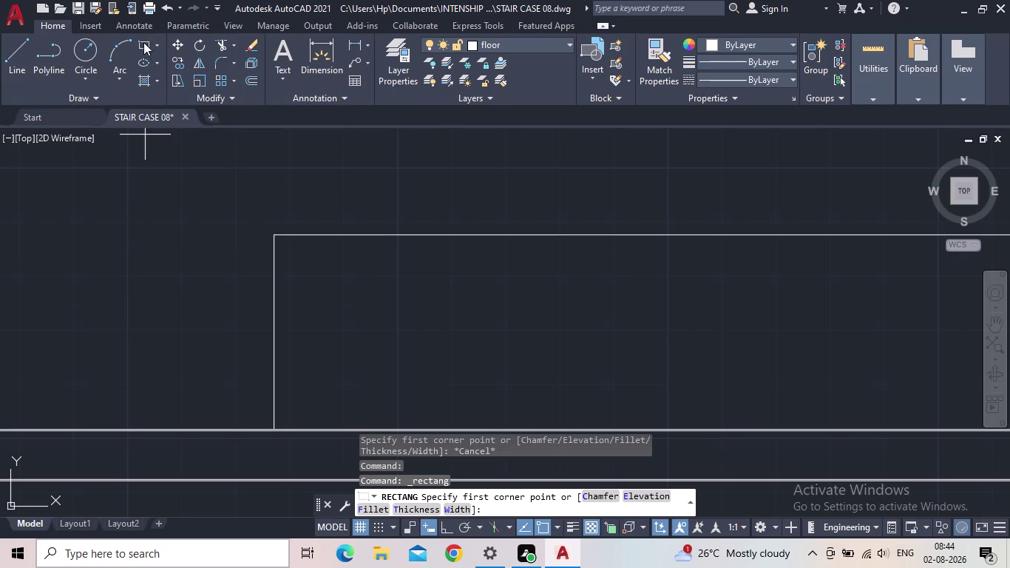
drag(142, 39, 142, 46)
click(154, 215)
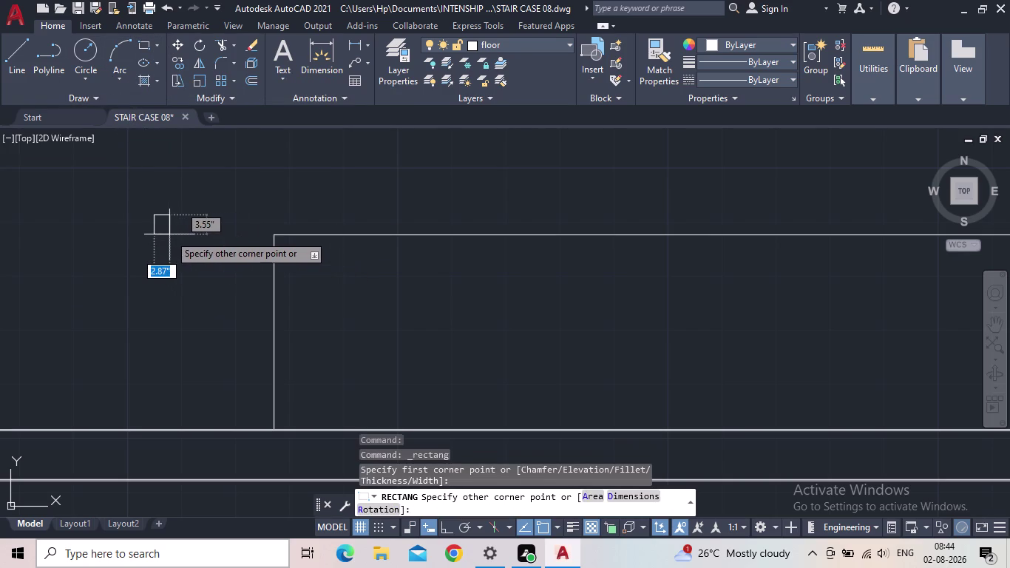
scroll(up, 3)
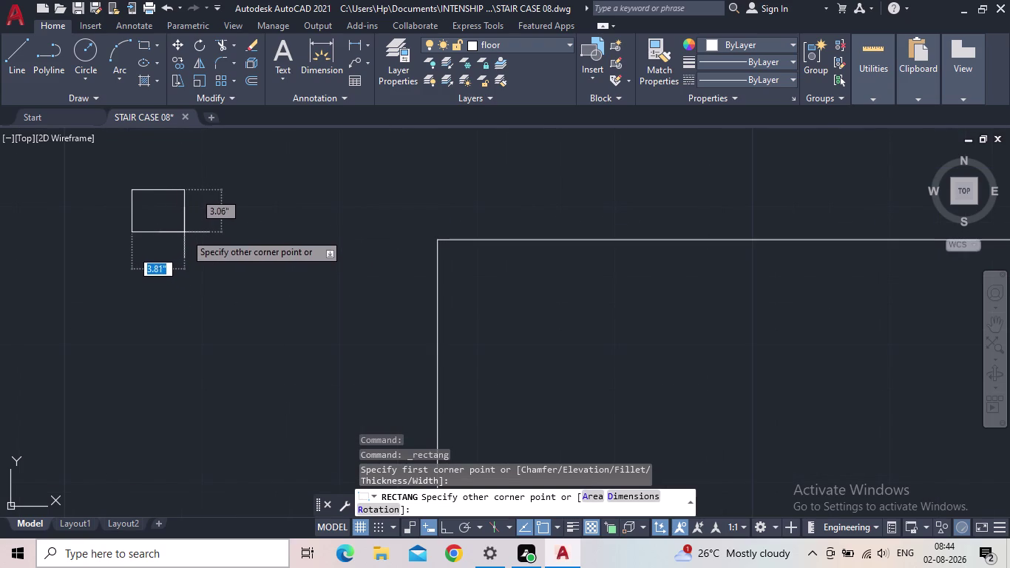
key(d)
key(Return)
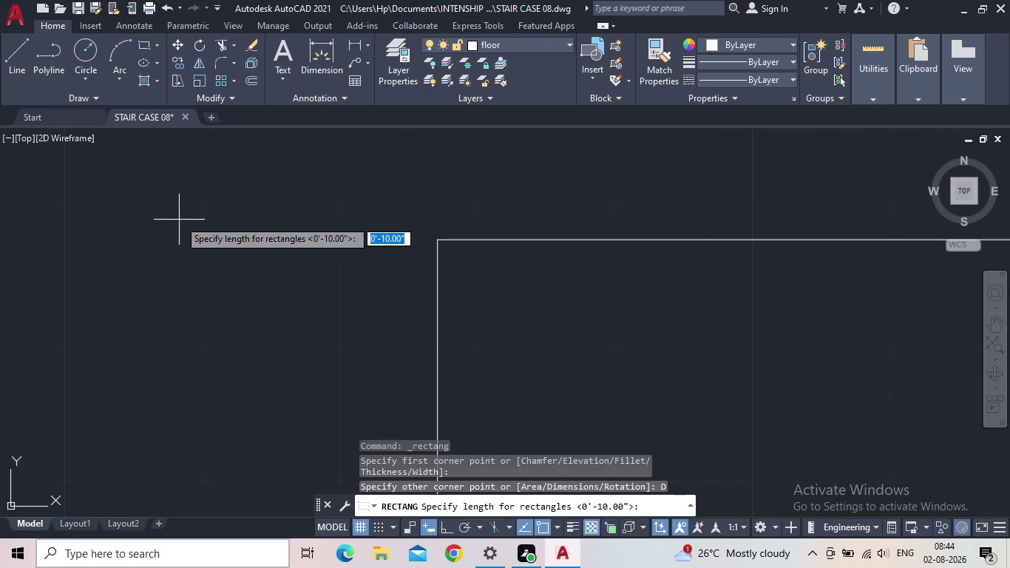
text(3")
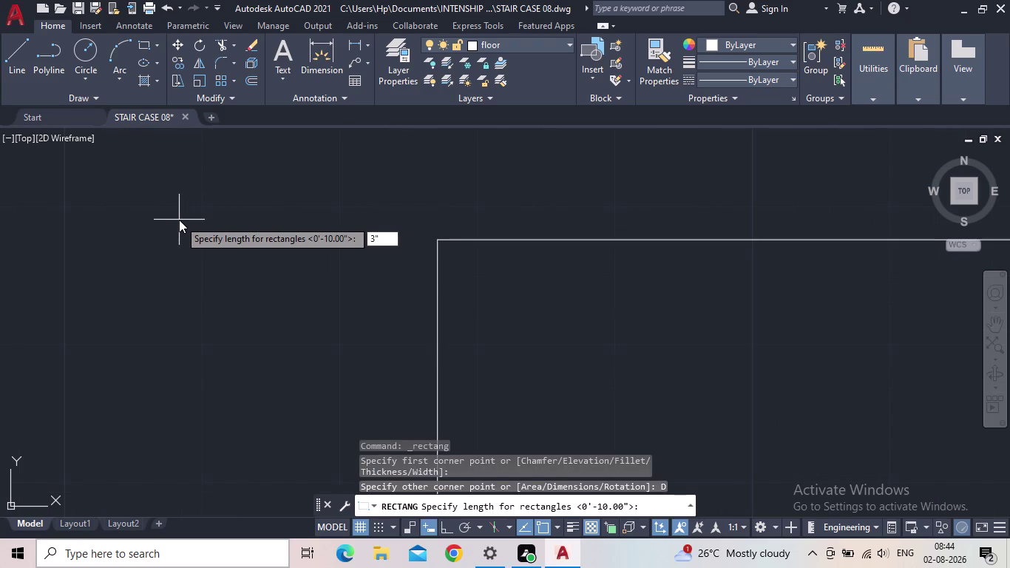
key(Return)
text(3')
key(Return)
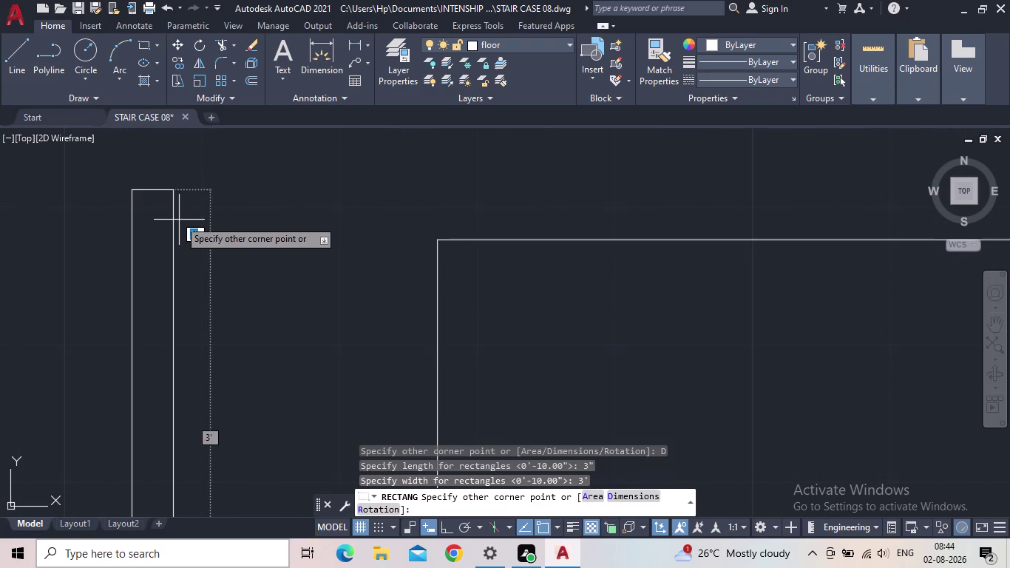
scroll(down, 3)
scroll(down, 3)
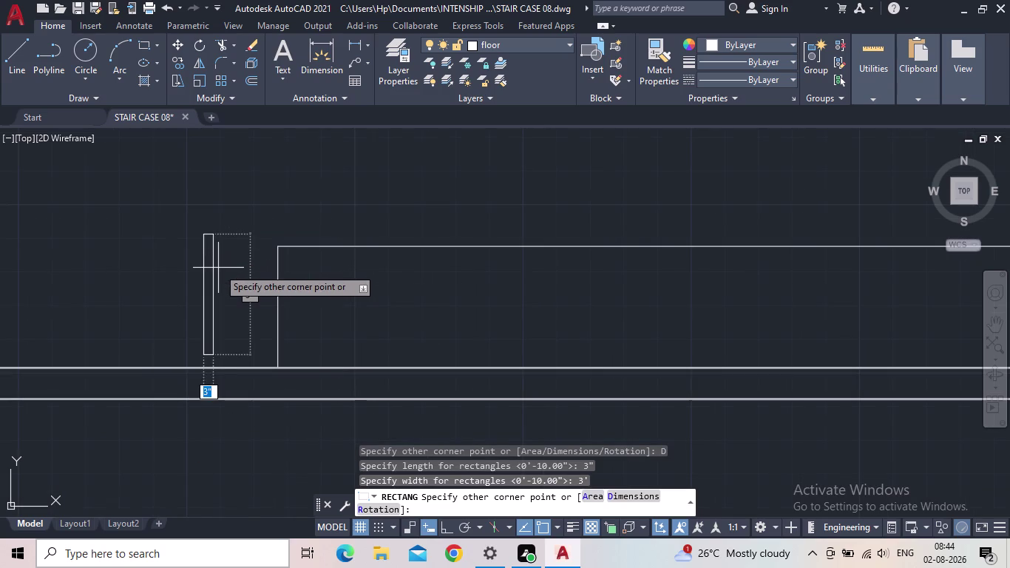
key(Escape)
middle_drag(338, 260, 192, 296)
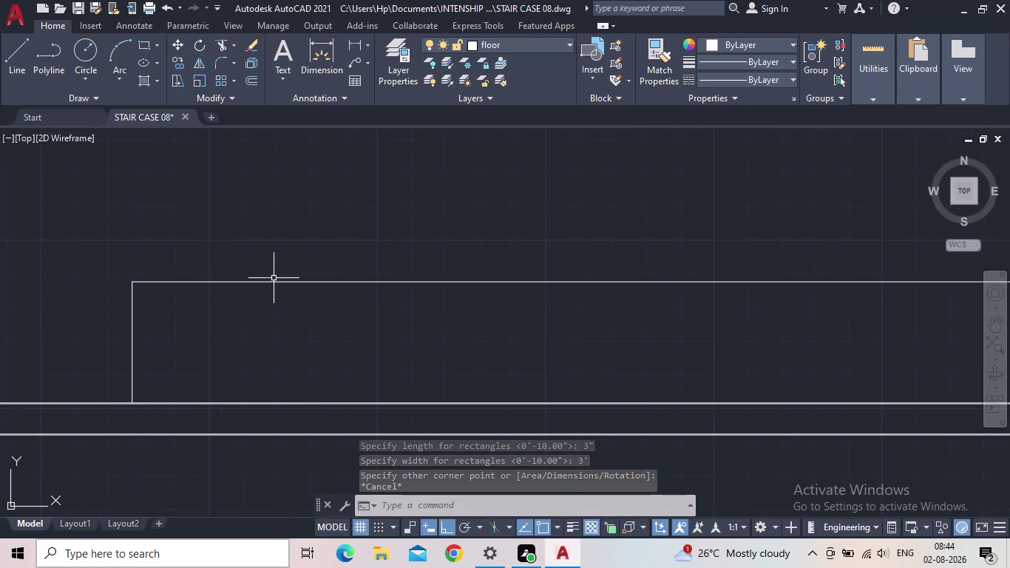
middle_drag(273, 279, 198, 299)
scroll(down, 3)
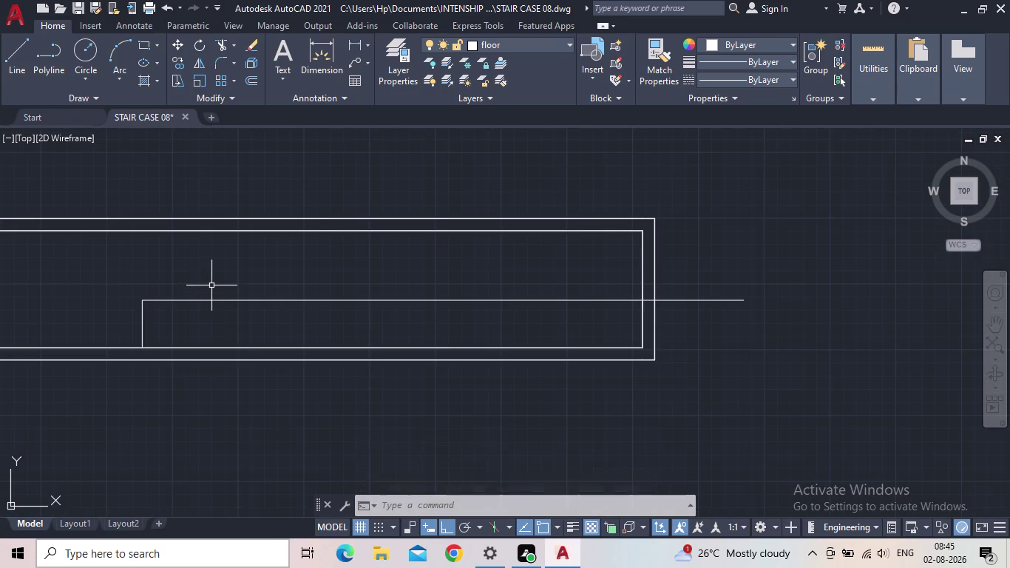
scroll(up, 3)
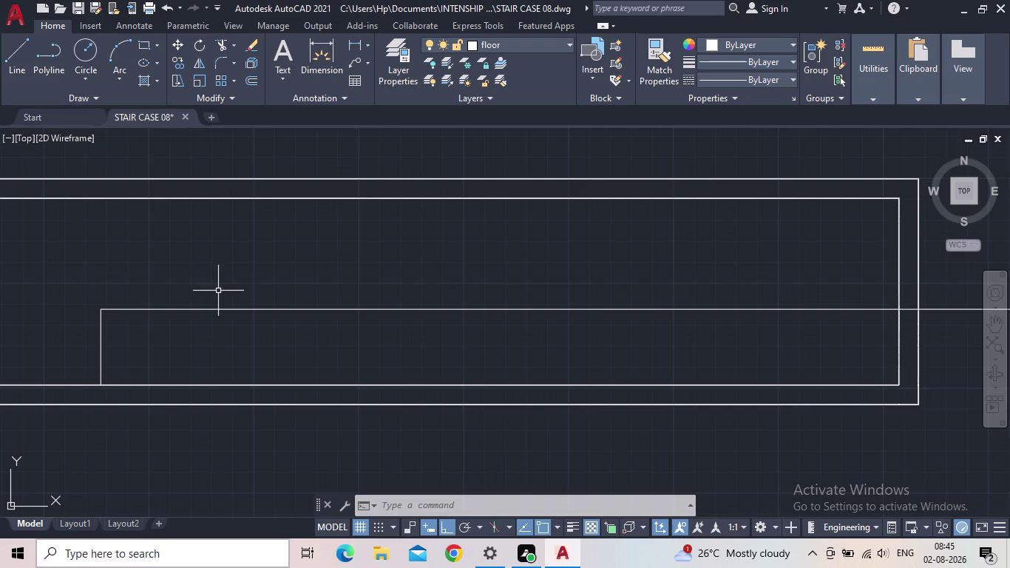
key(0)
key(o)
key(Return)
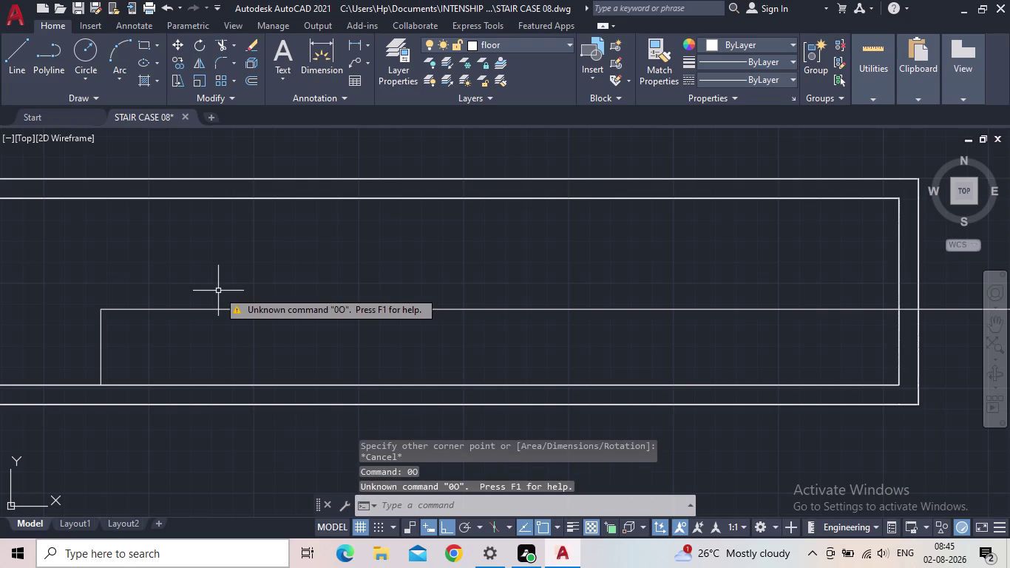
Offset the inner rectangle's top edge 2 inches upward to form a double line.
key(Escape)
key(o)
key(Return)
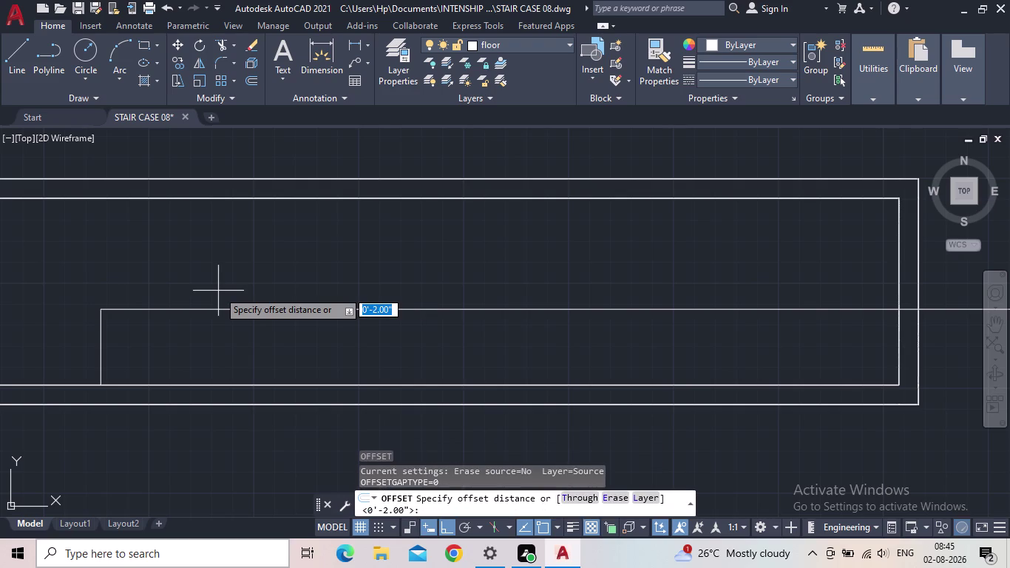
text(2")
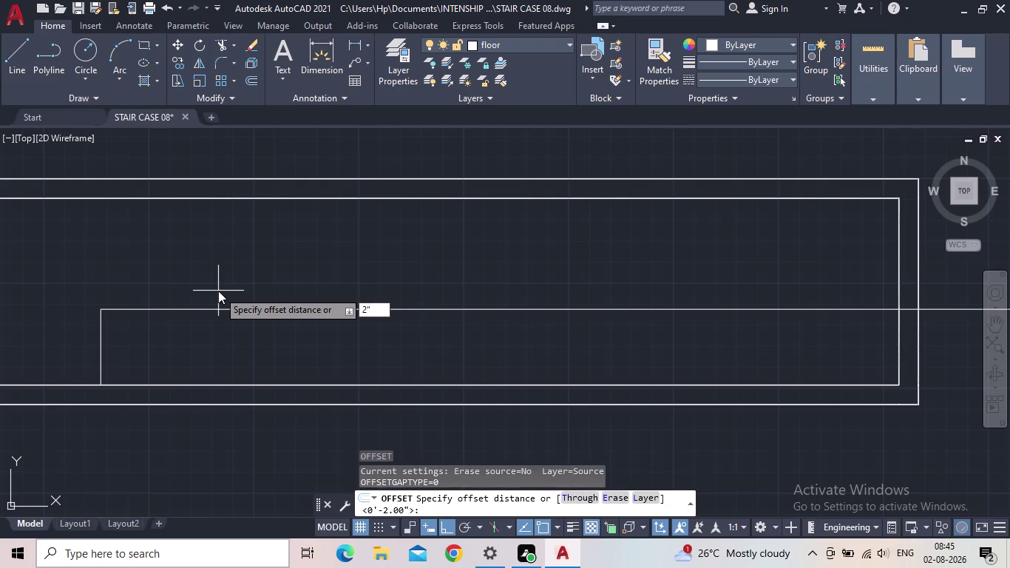
key(Return)
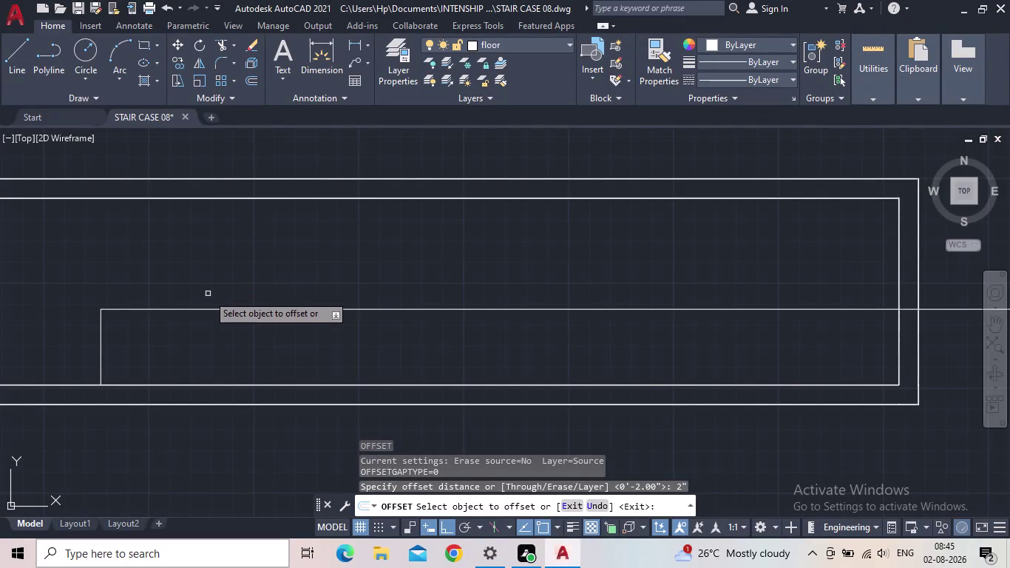
click(223, 310)
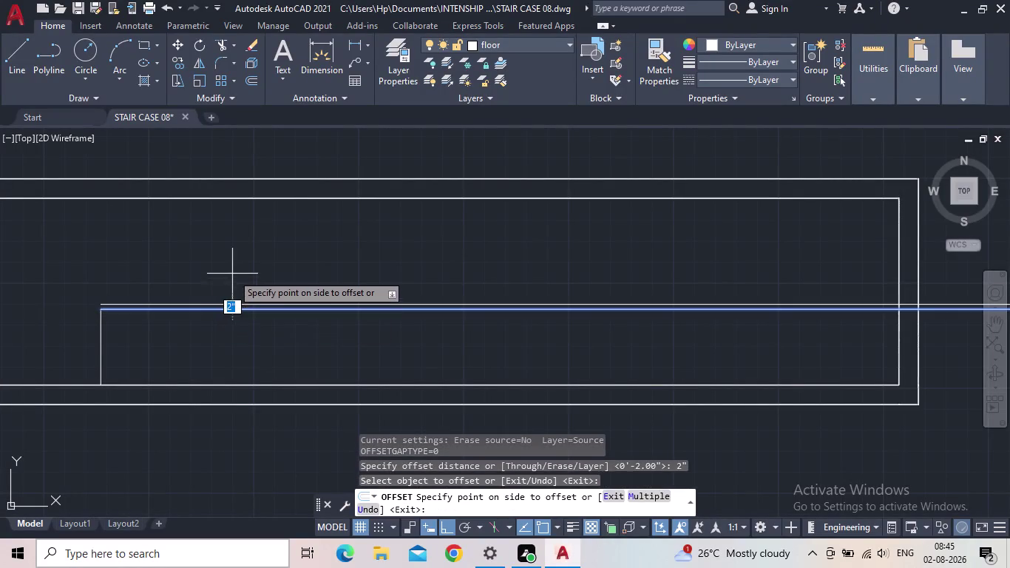
click(233, 271)
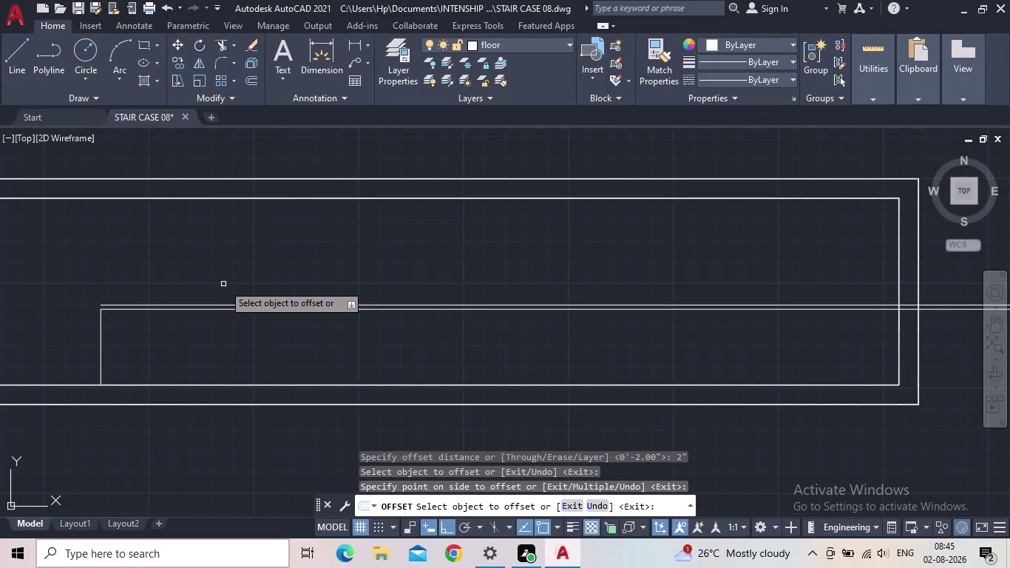
key(Escape)
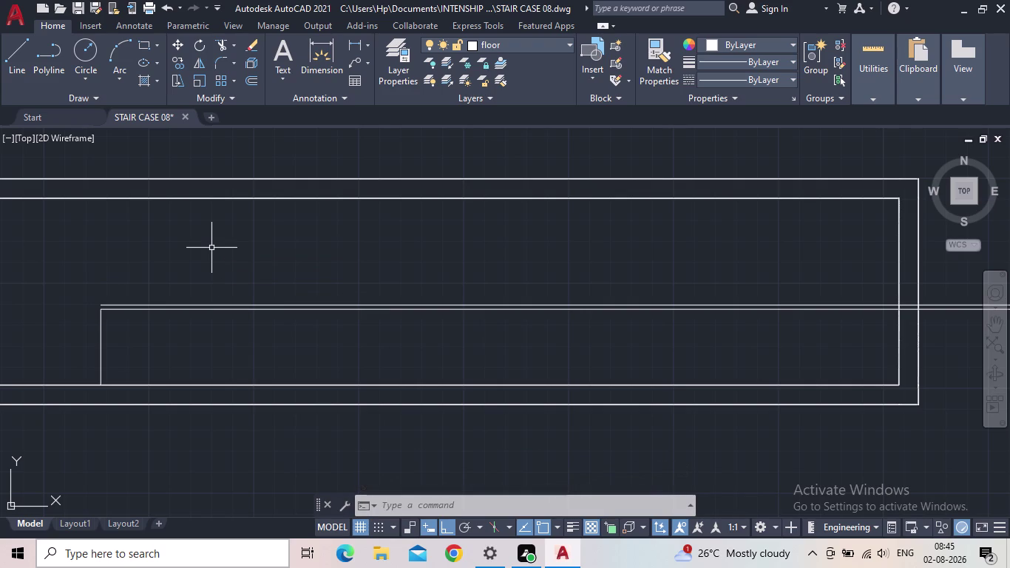
Offset the double line's upper line 1'1" upward.
key(o)
key(Return)
text(1)
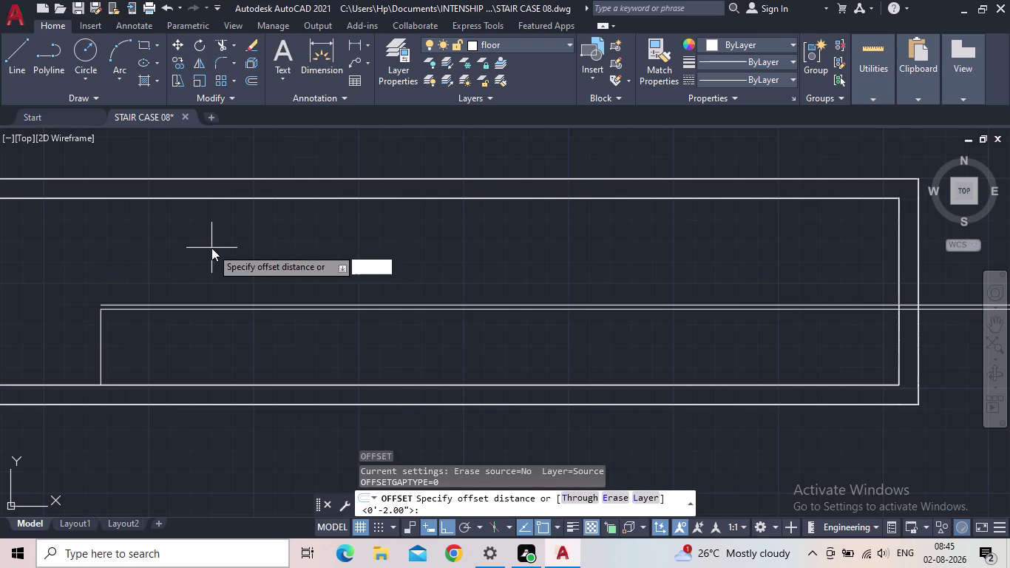
text('1")
key(Return)
scroll(up, 3)
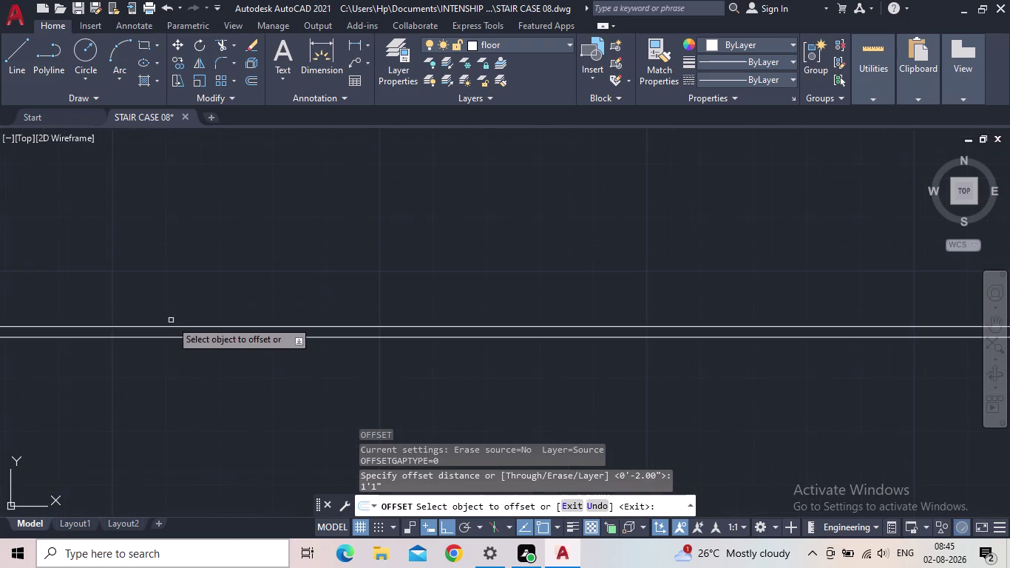
click(173, 328)
click(203, 190)
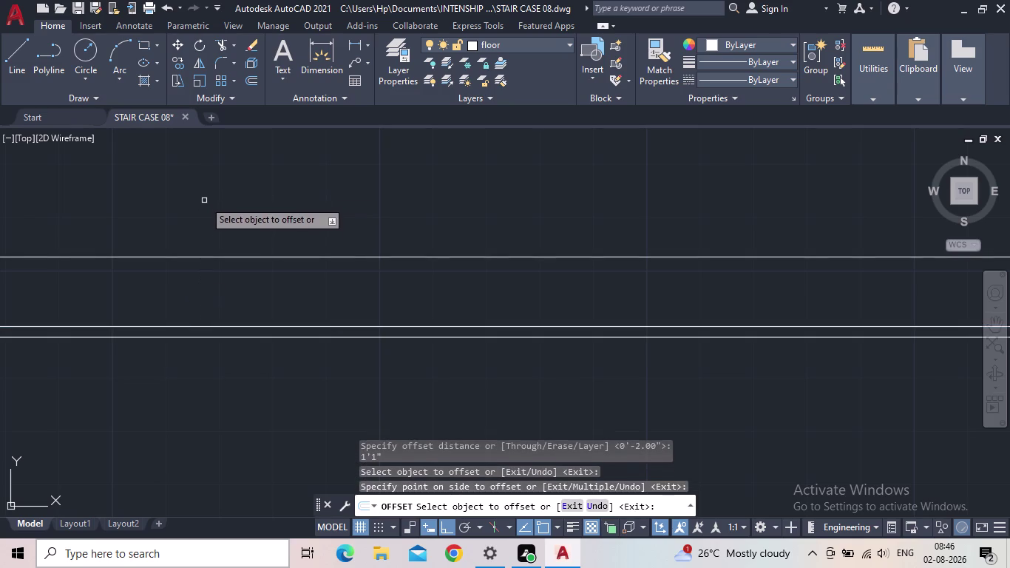
scroll(down, 3)
middle_drag(240, 232, 270, 308)
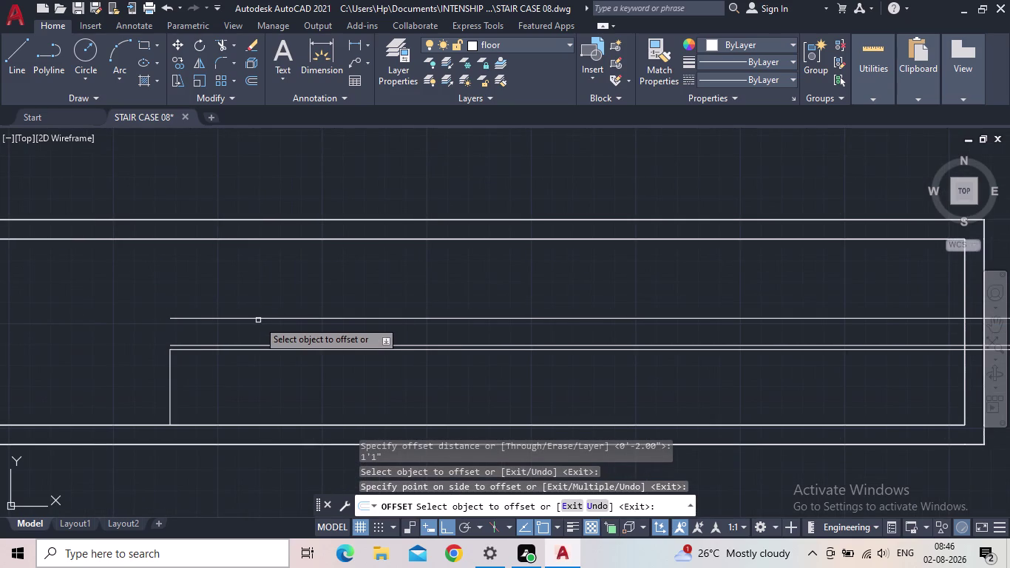
Attempt a 2-inch offset of the new 1'1" line, then cancel it.
key(o)
key(Return)
text(2")
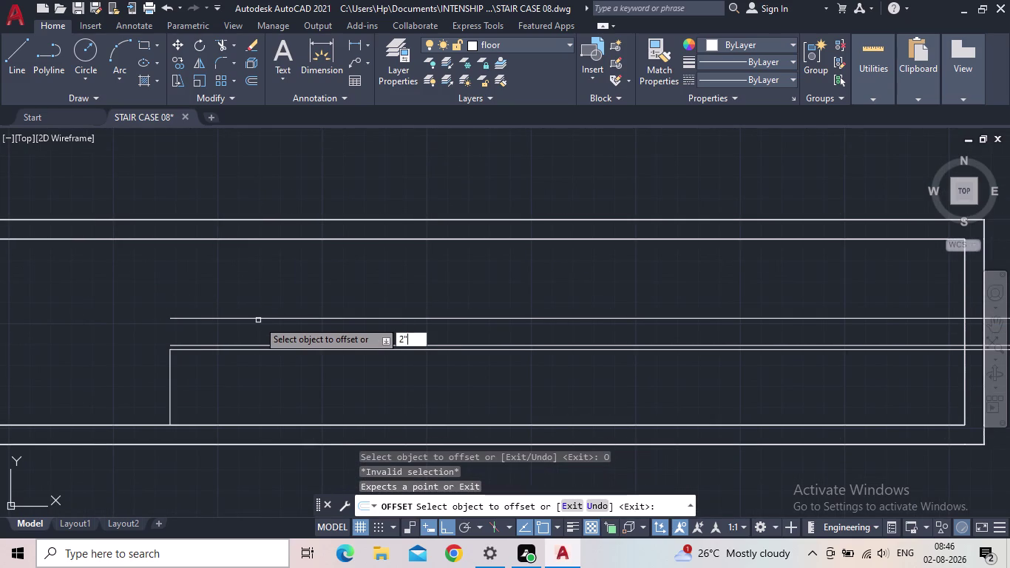
key(Return)
click(245, 317)
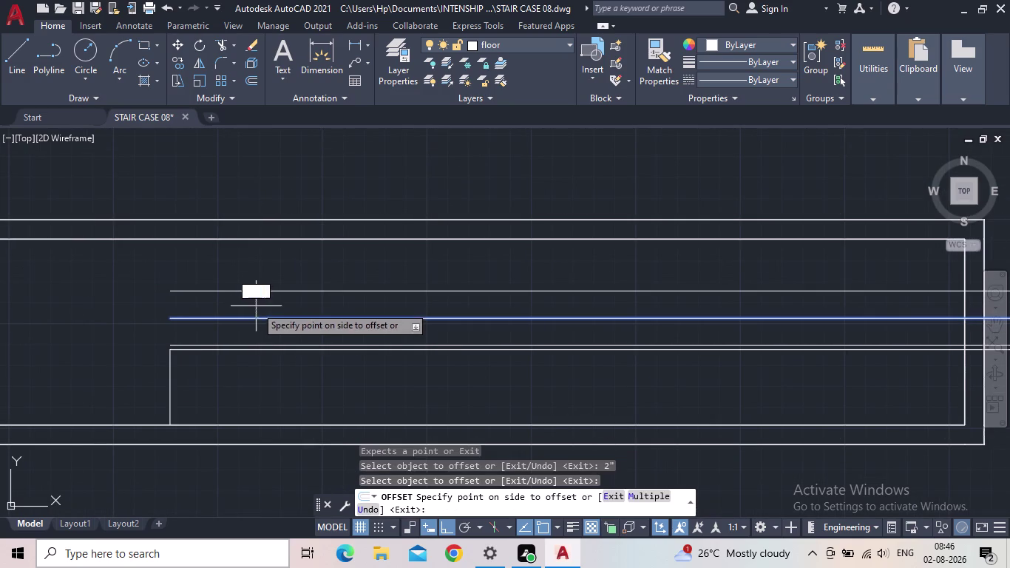
key(Escape)
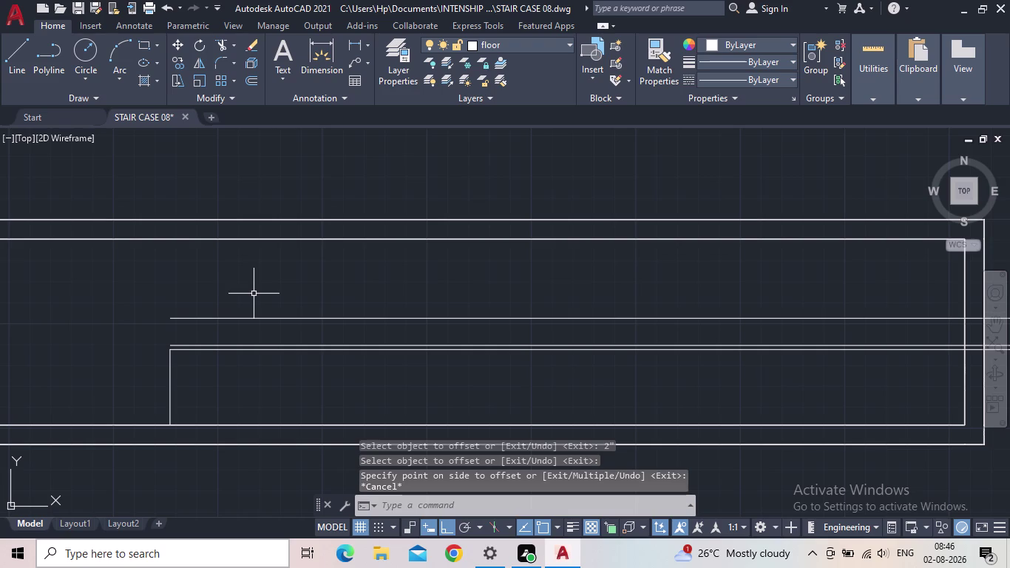
Offset the 1'1" line 2 inches below itself.
key(o)
key(Return)
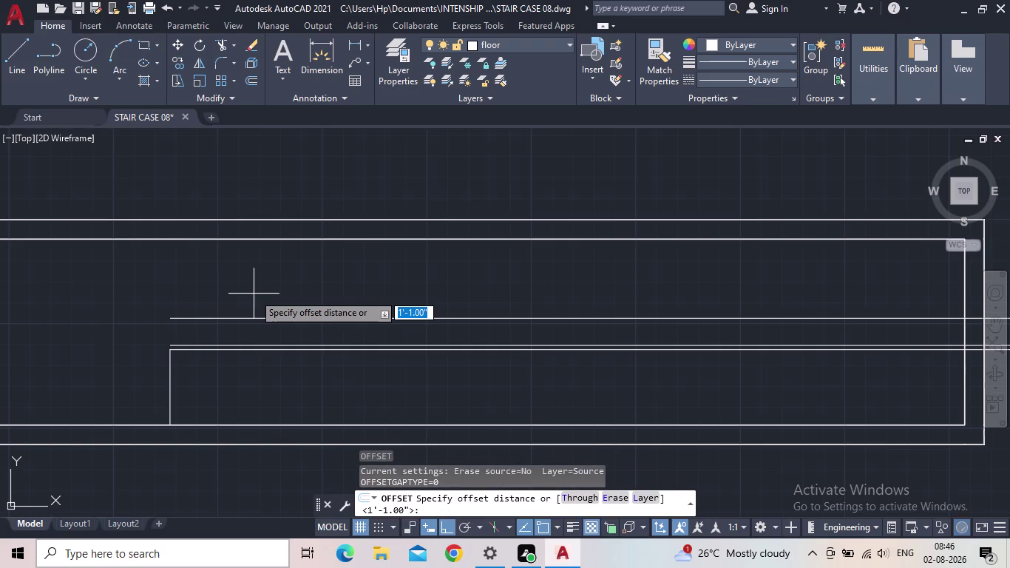
text(2)
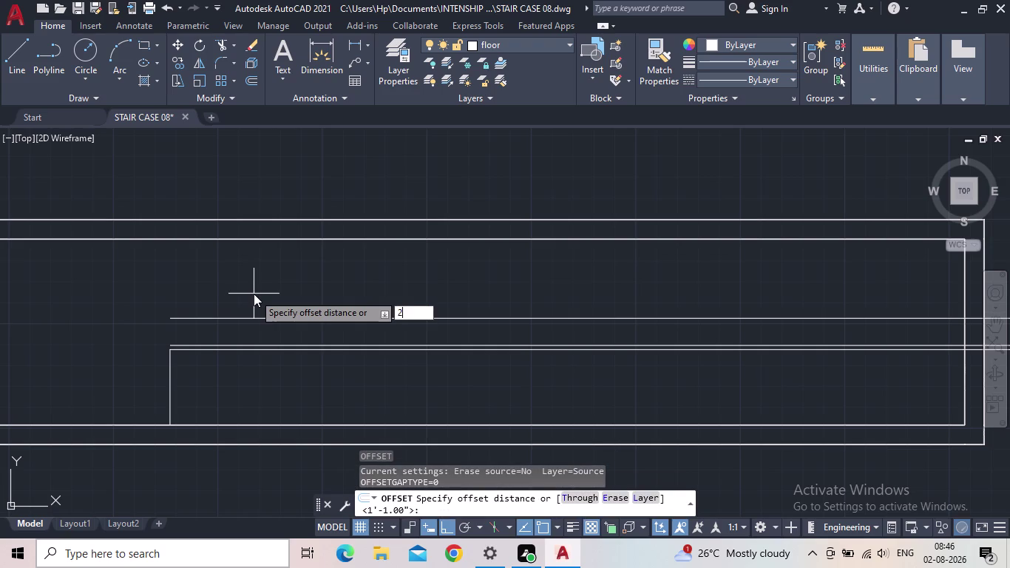
text(")
key(Return)
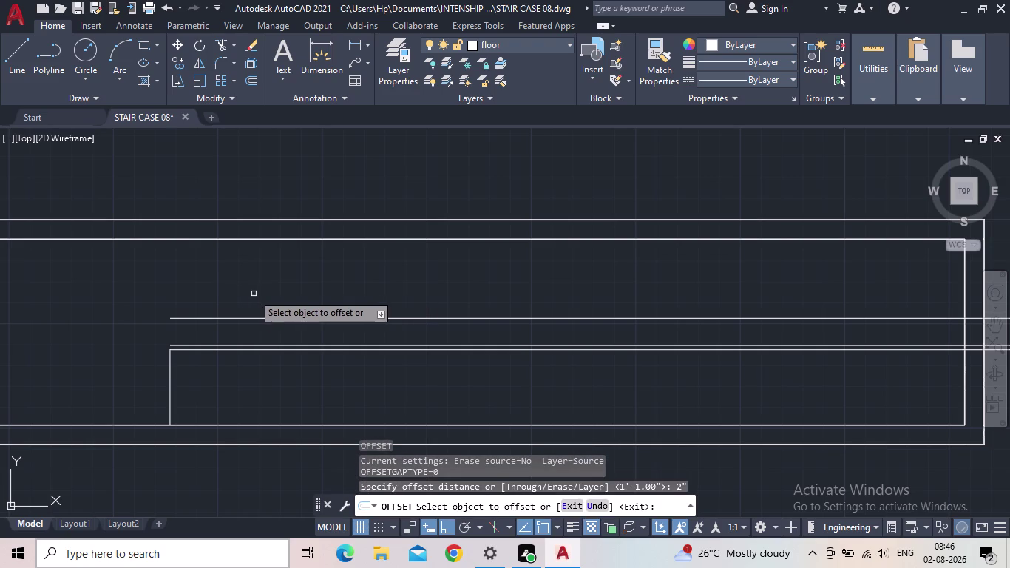
click(231, 317)
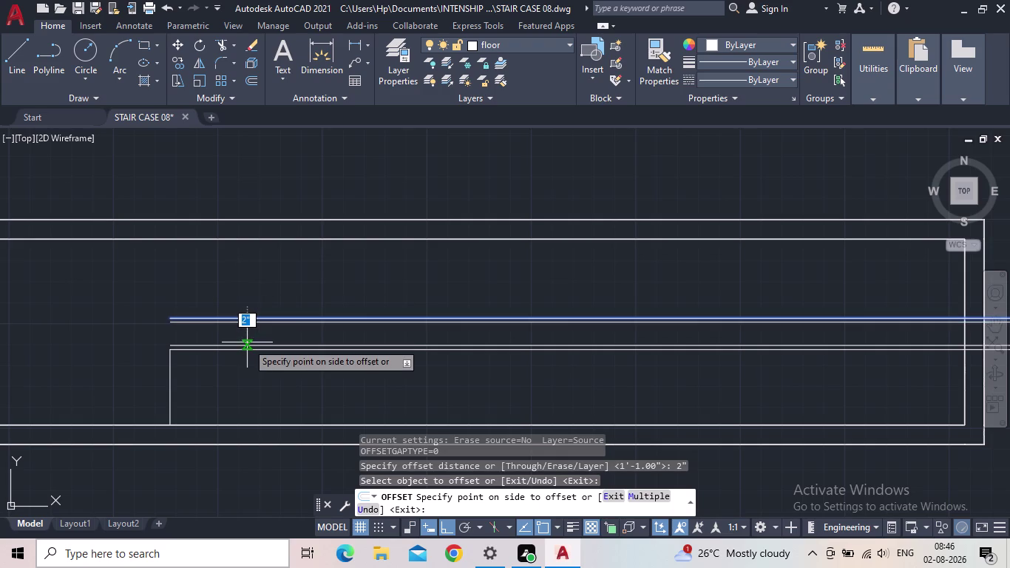
click(255, 278)
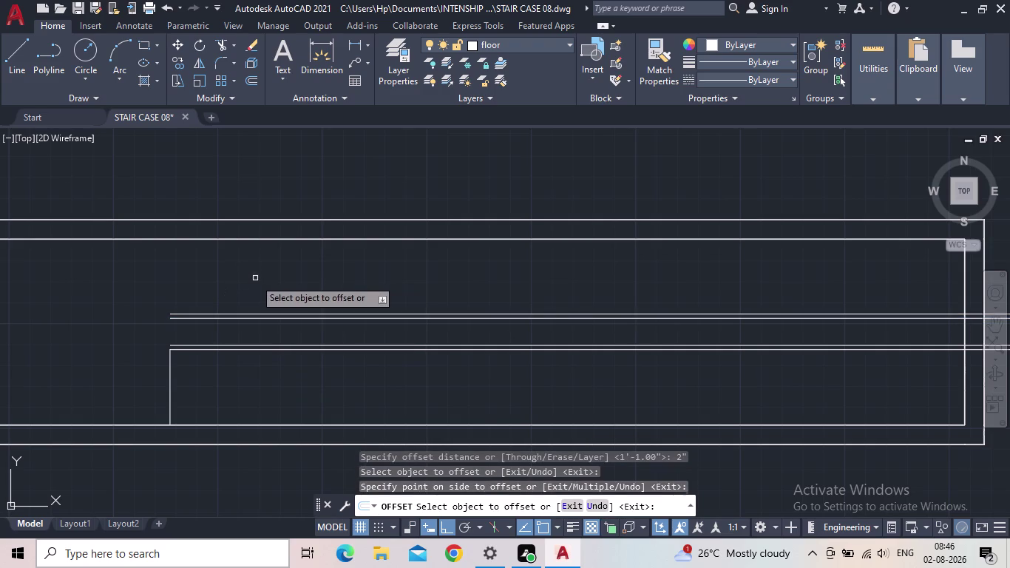
middle_drag(240, 319, 212, 359)
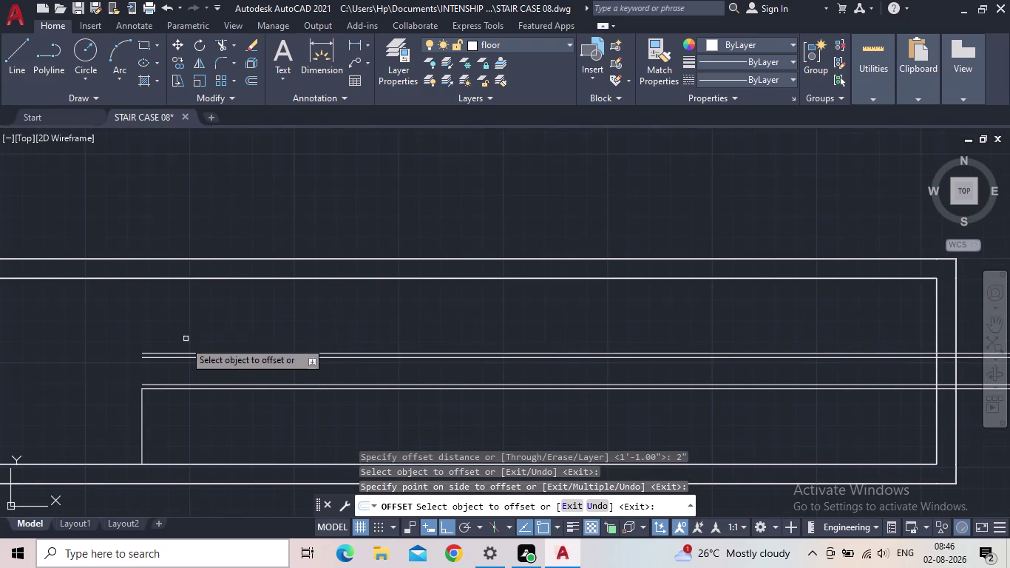
scroll(up, 3)
key(Escape)
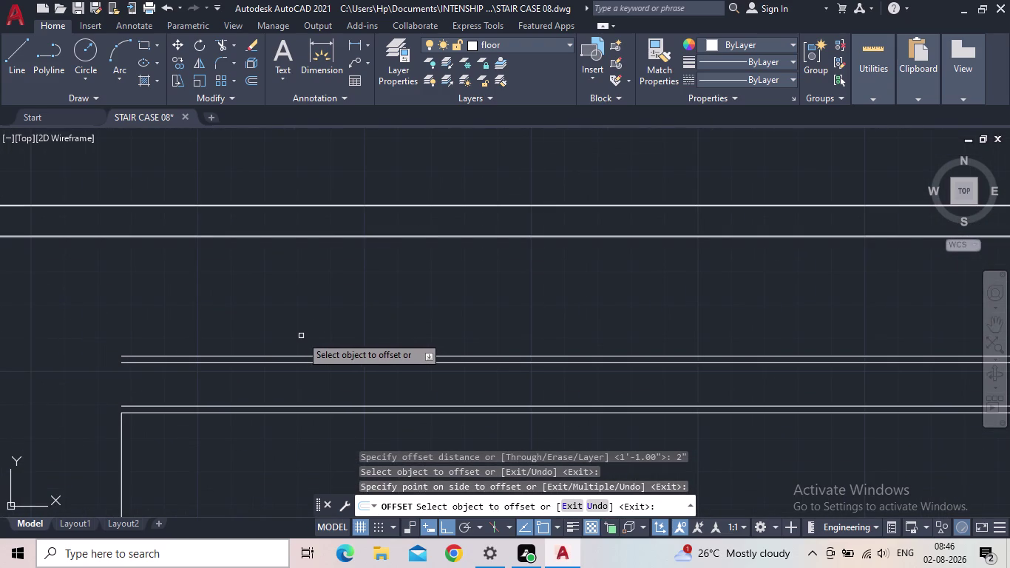
scroll(down, 3)
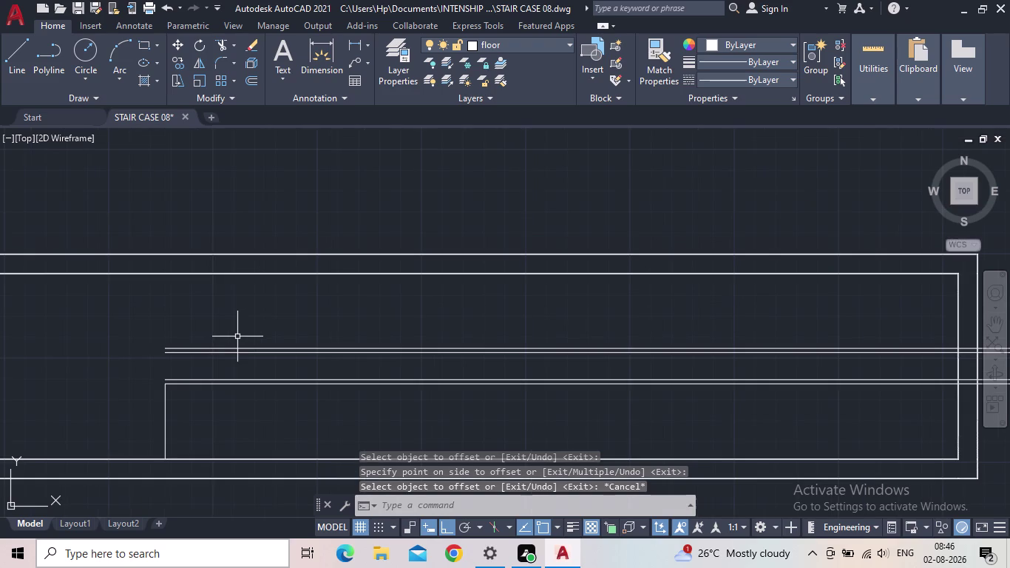
Draw a vertical line from the double line's end up to the upper line.
key(l)
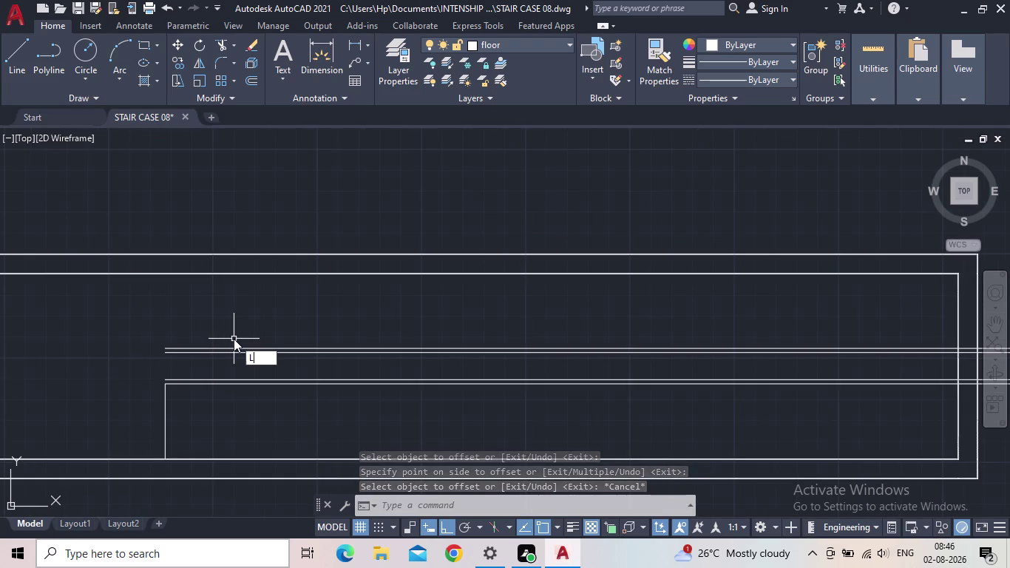
key(Return)
scroll(up, 3)
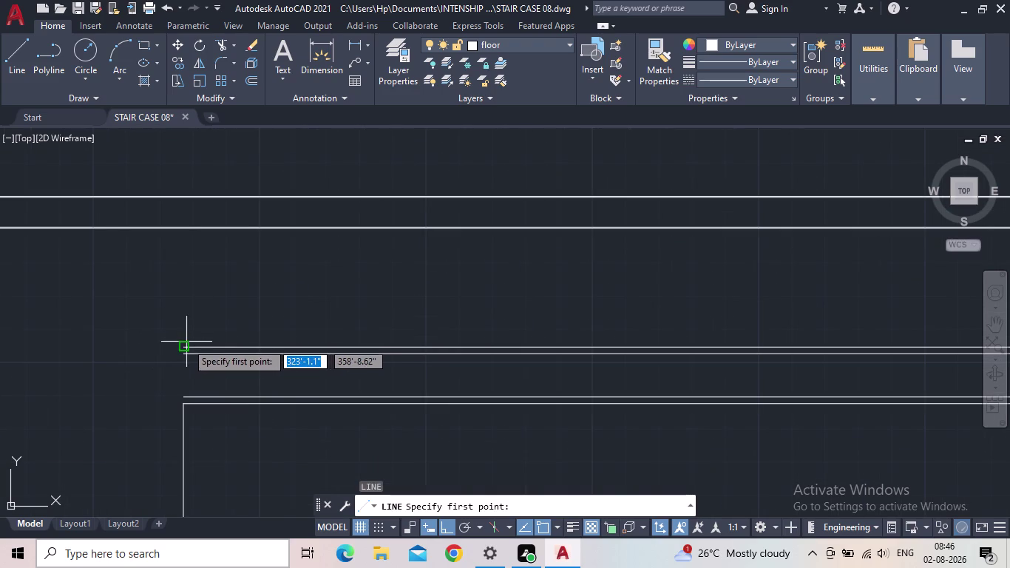
click(185, 344)
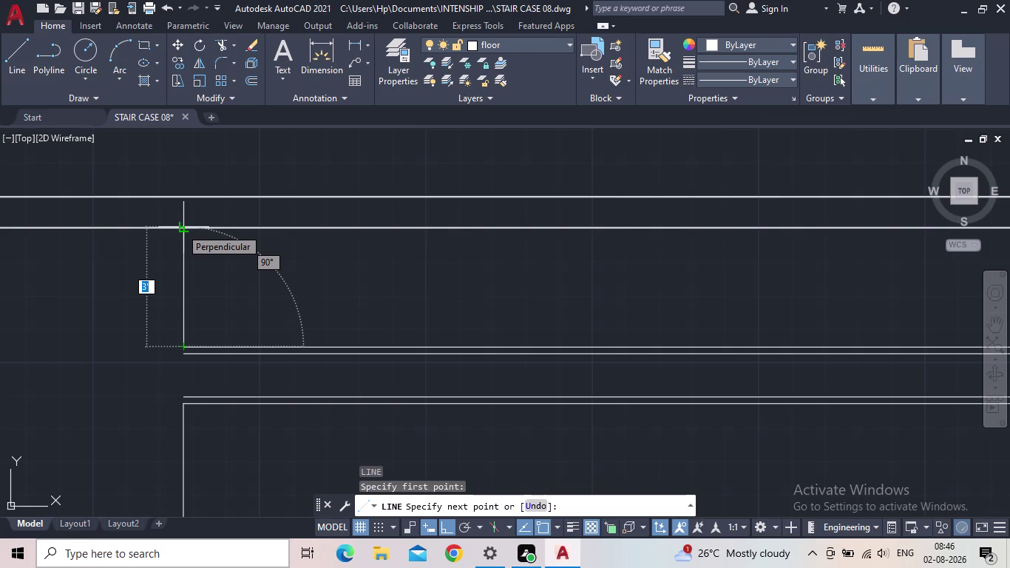
click(181, 228)
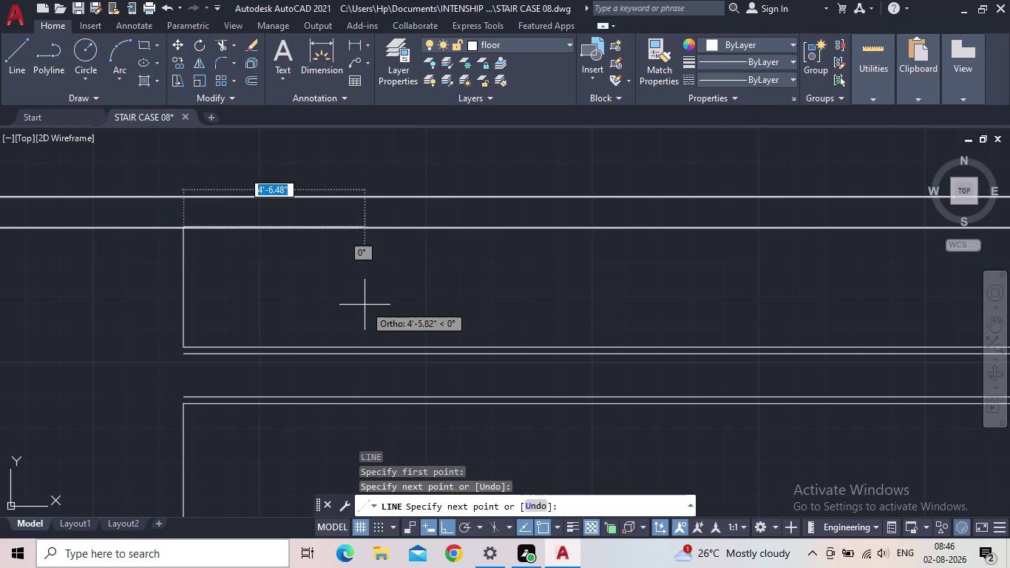
key(Escape)
scroll(down, 3)
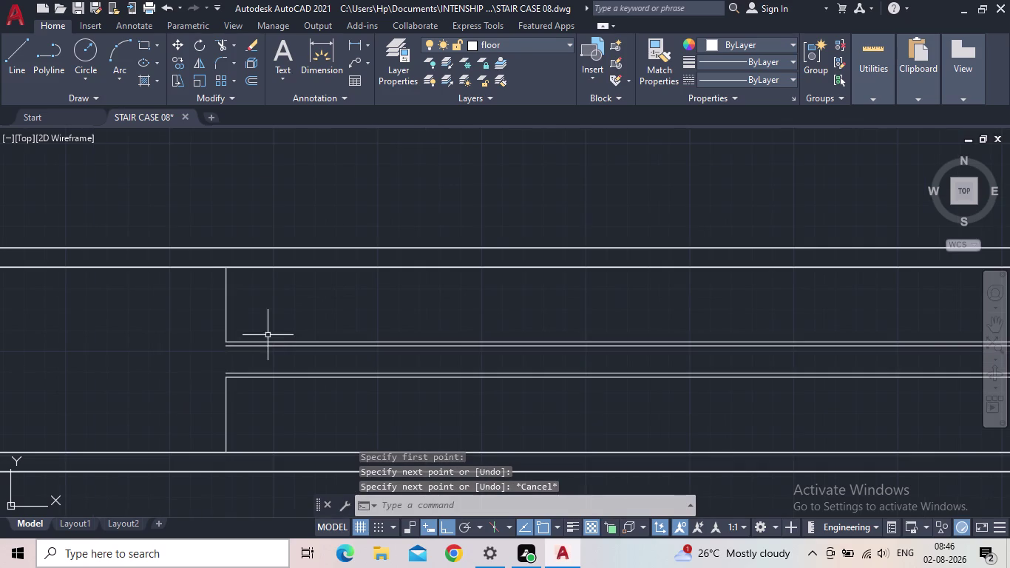
Draw a long vertical line left of the outline, ending below the staircase.
middle_drag(260, 325, 143, 313)
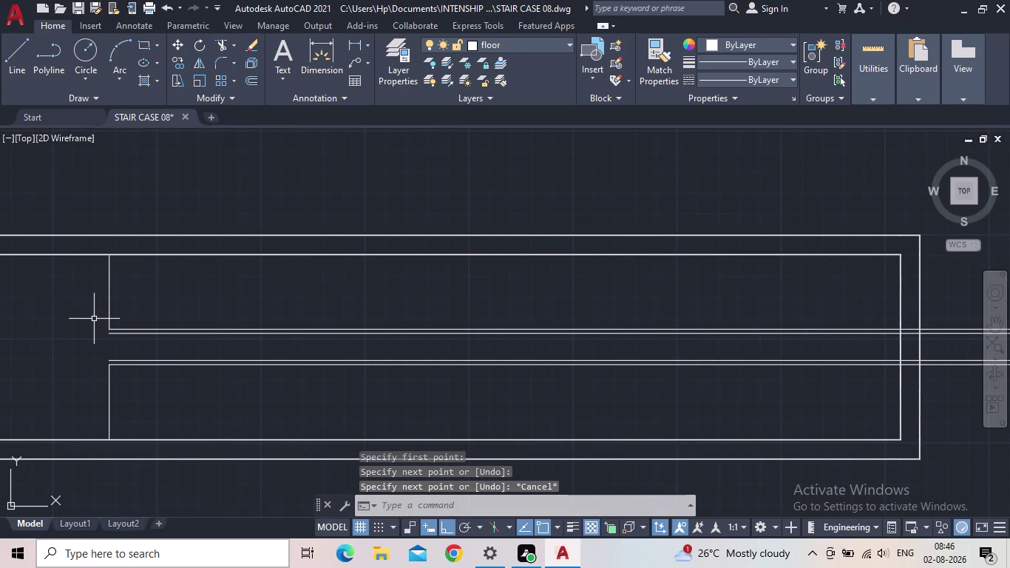
scroll(up, 3)
scroll(down, 3)
middle_drag(283, 363, 288, 360)
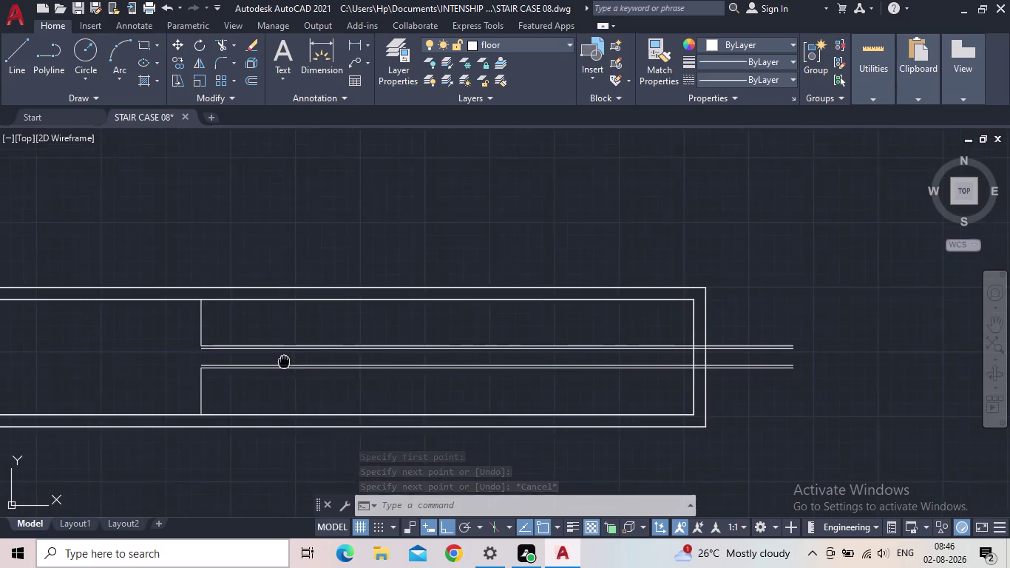
middle_drag(289, 360, 318, 353)
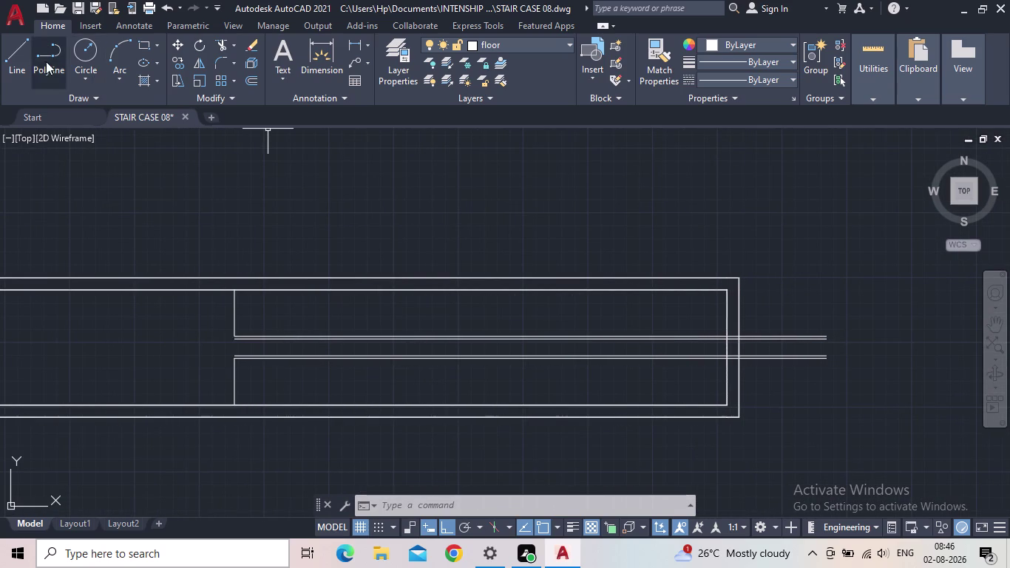
drag(14, 57, 14, 65)
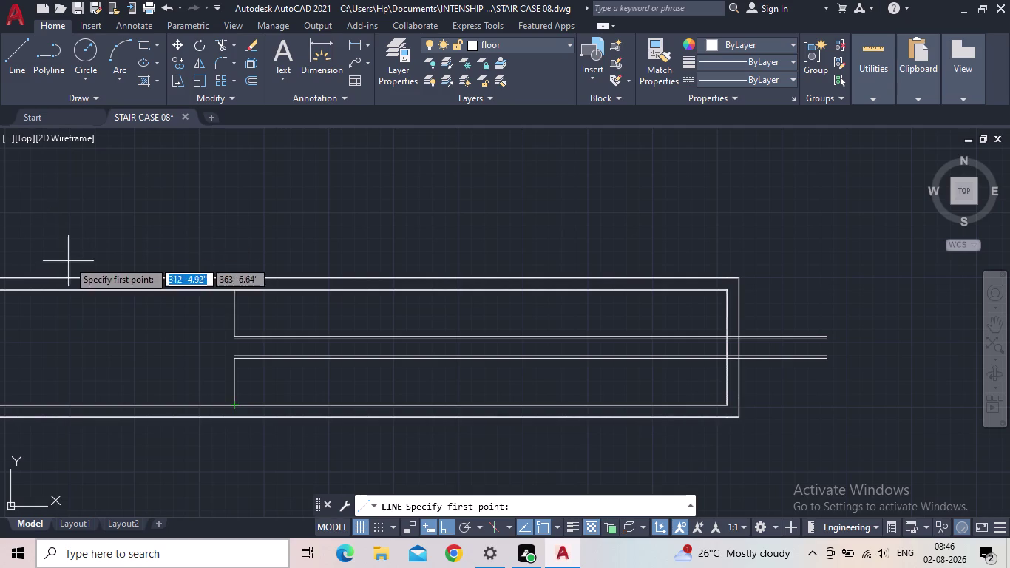
drag(69, 259, 68, 268)
click(74, 457)
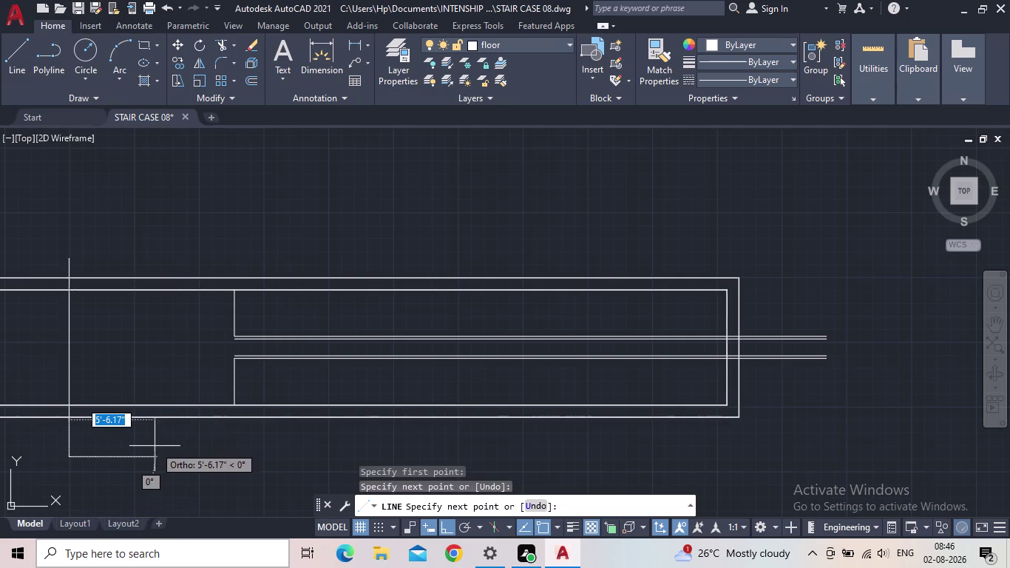
key(Escape)
middle_drag(143, 413, 369, 444)
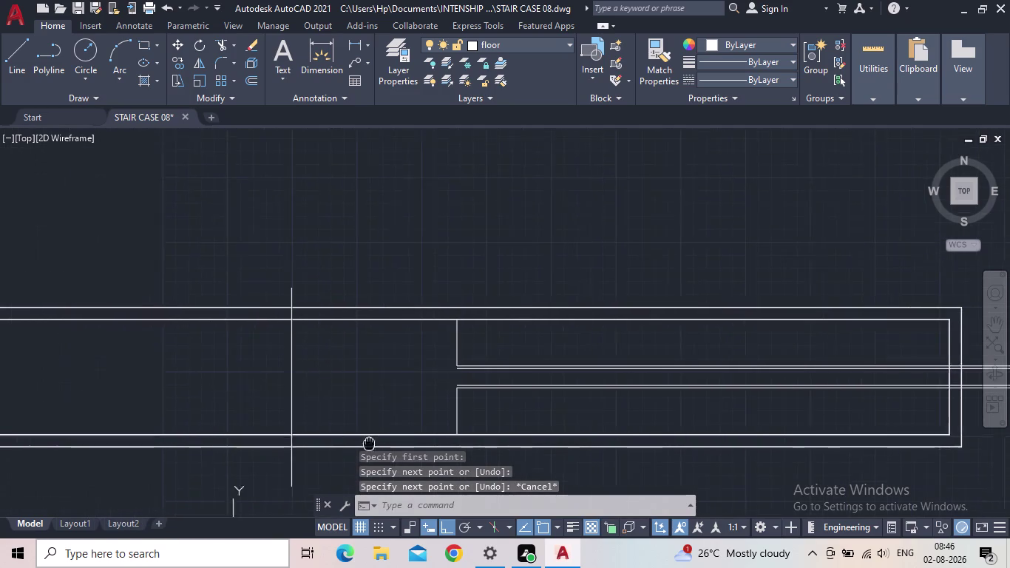
middle_drag(369, 444, 376, 445)
Trim the horizontal line ends overhanging the left vertical line.
text(TR)
key(Return)
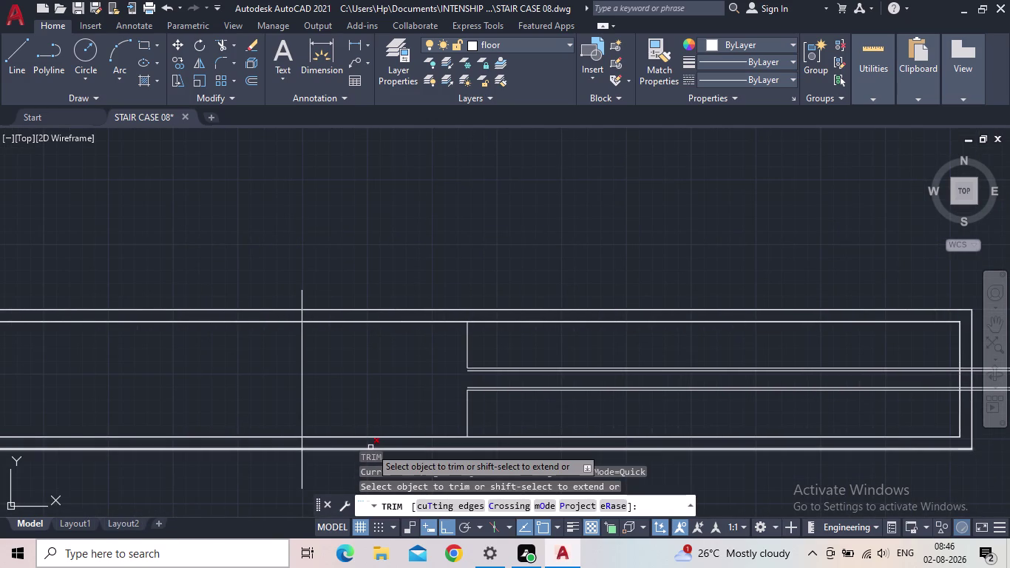
drag(259, 474, 251, 461)
click(190, 241)
scroll(down, 3)
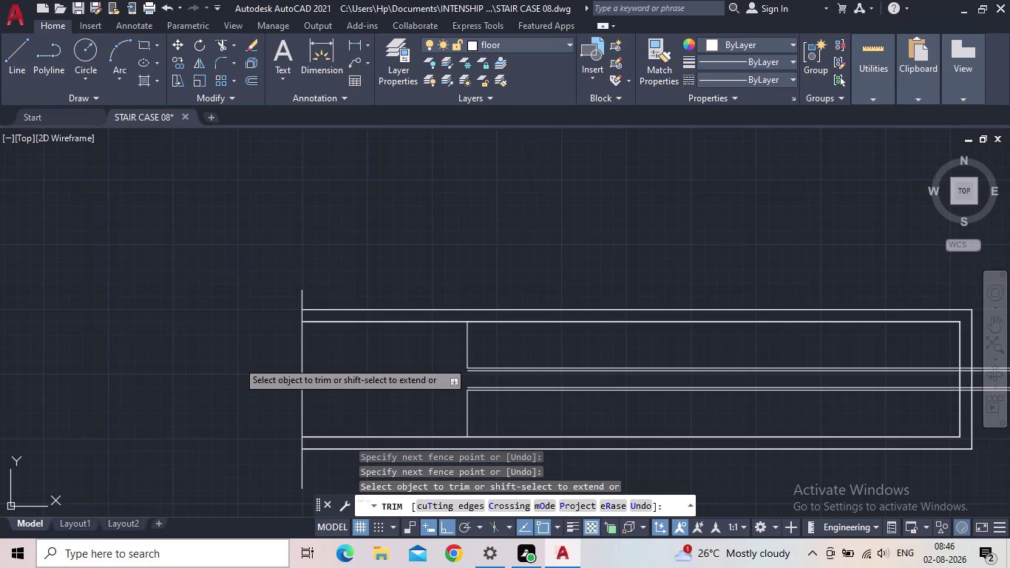
middle_drag(237, 362, 140, 389)
scroll(up, 3)
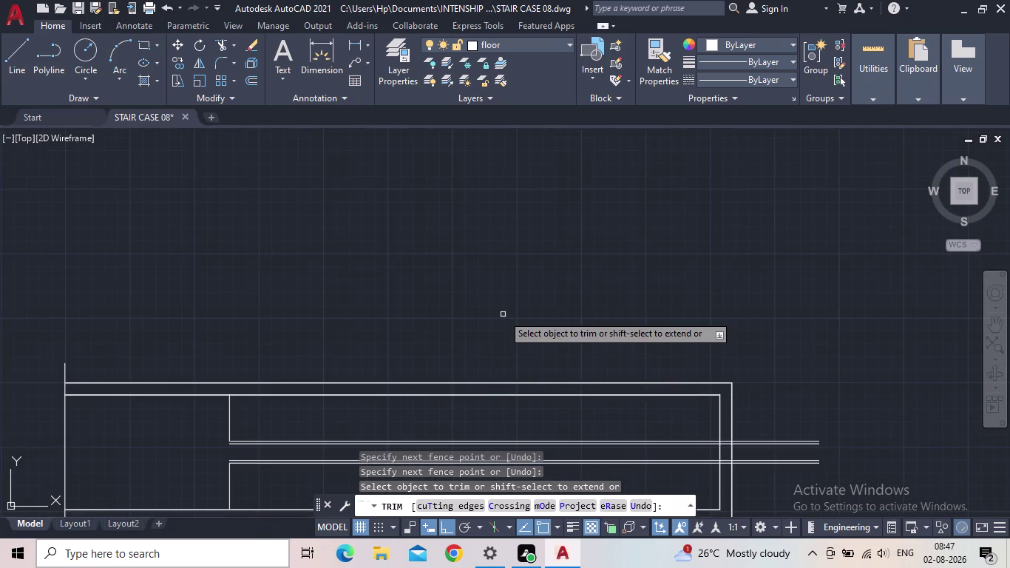
middle_drag(507, 301, 521, 225)
key(Escape)
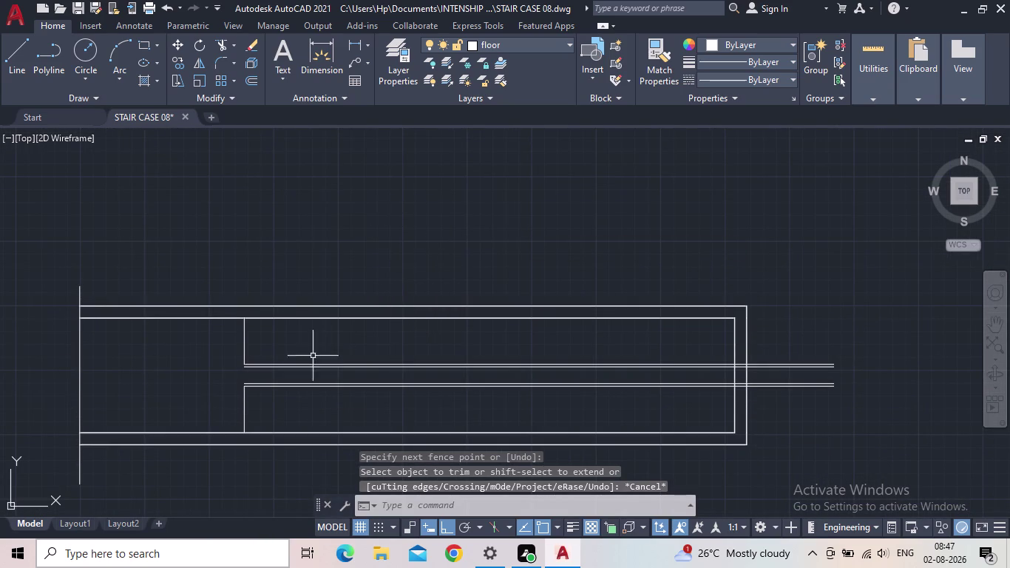
Try extending a handrail line to its boundary, then cancel the command.
scroll(up, 3)
middle_drag(305, 363, 335, 240)
scroll(up, 3)
scroll(up, 3)
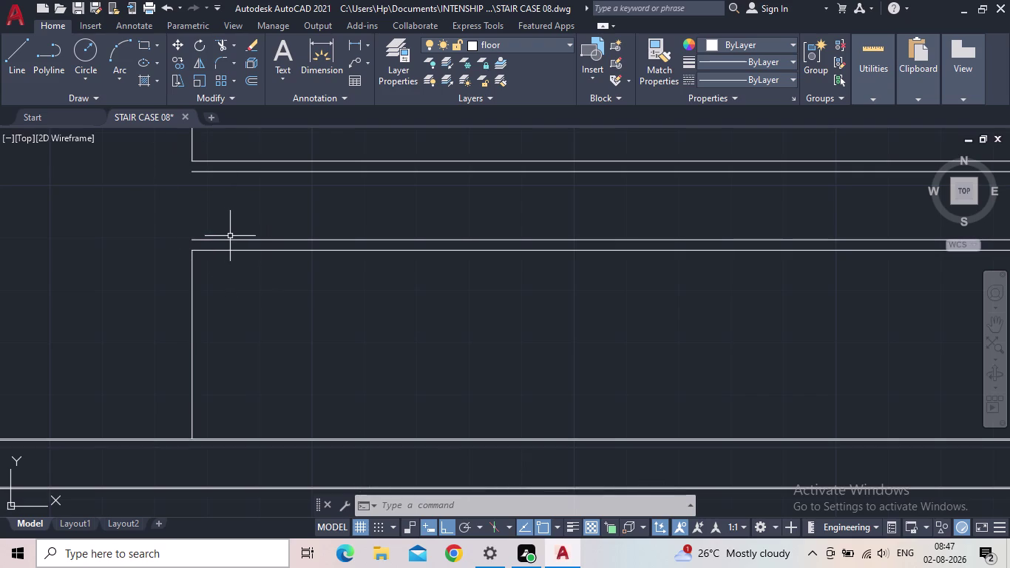
text(EX)
key(Return)
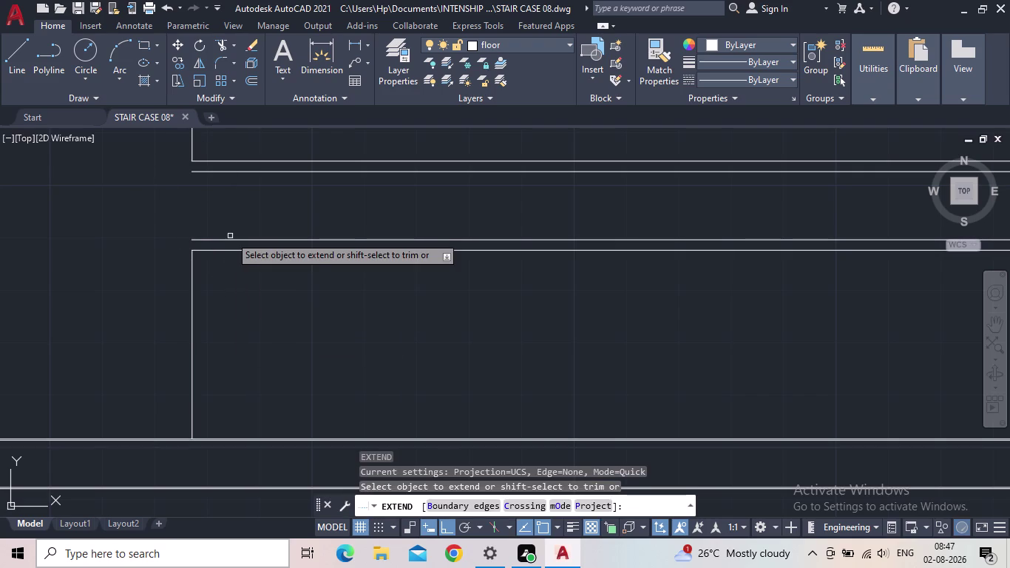
click(193, 287)
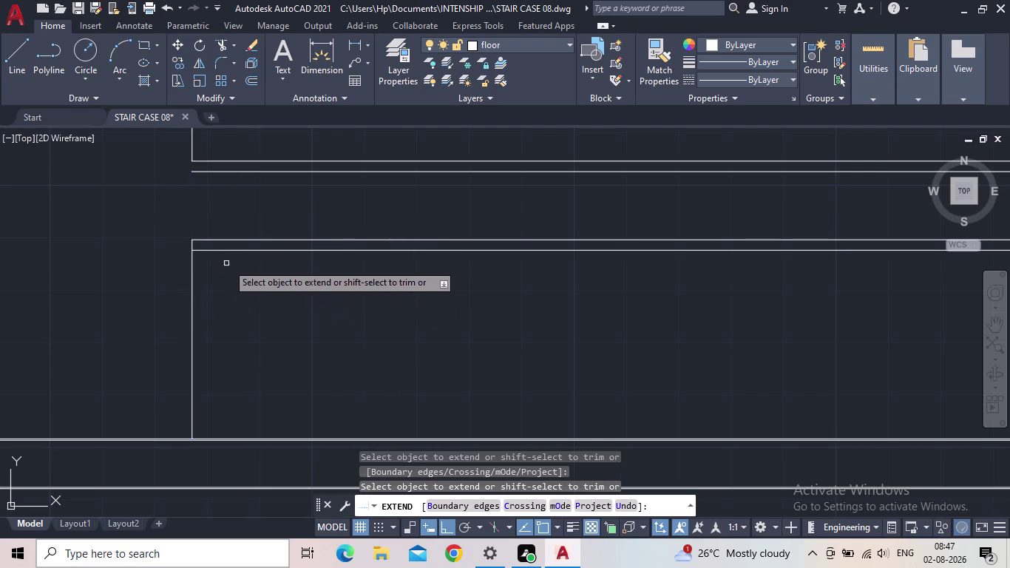
key(Escape)
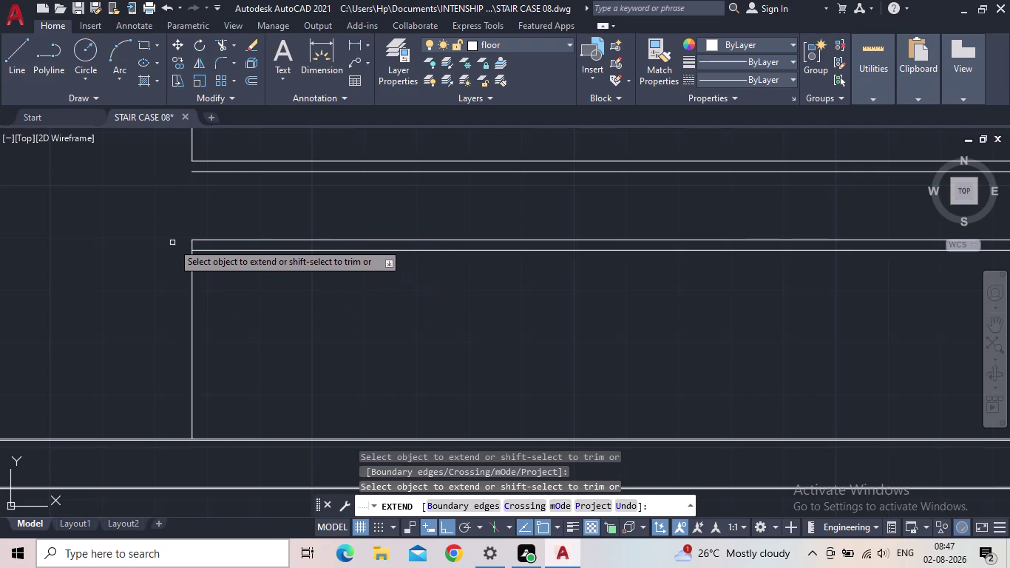
scroll(up, 3)
Grip-stretch the left vertical line's top endpoint down to the lower horizontal line.
click(258, 211)
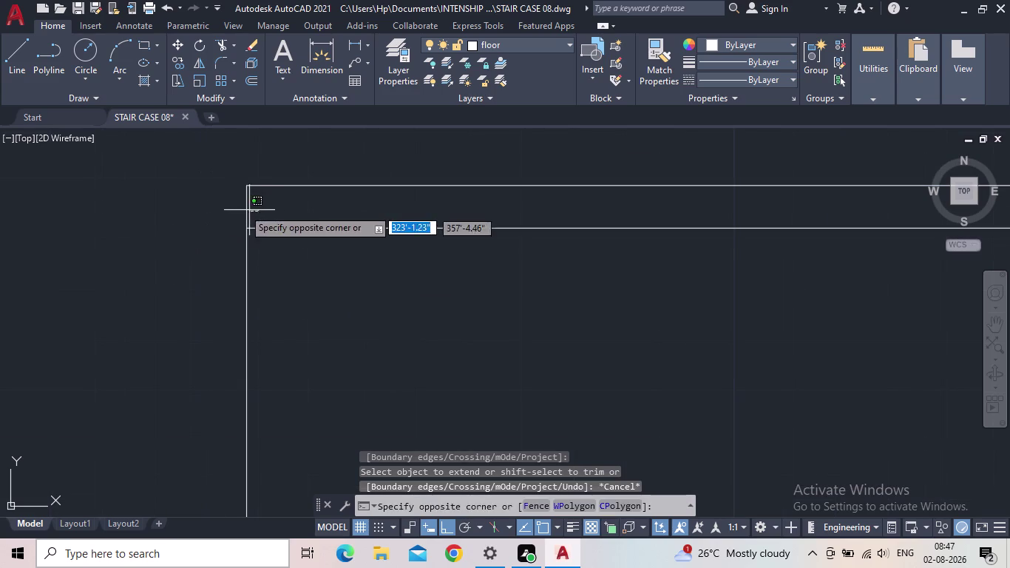
click(213, 205)
click(246, 184)
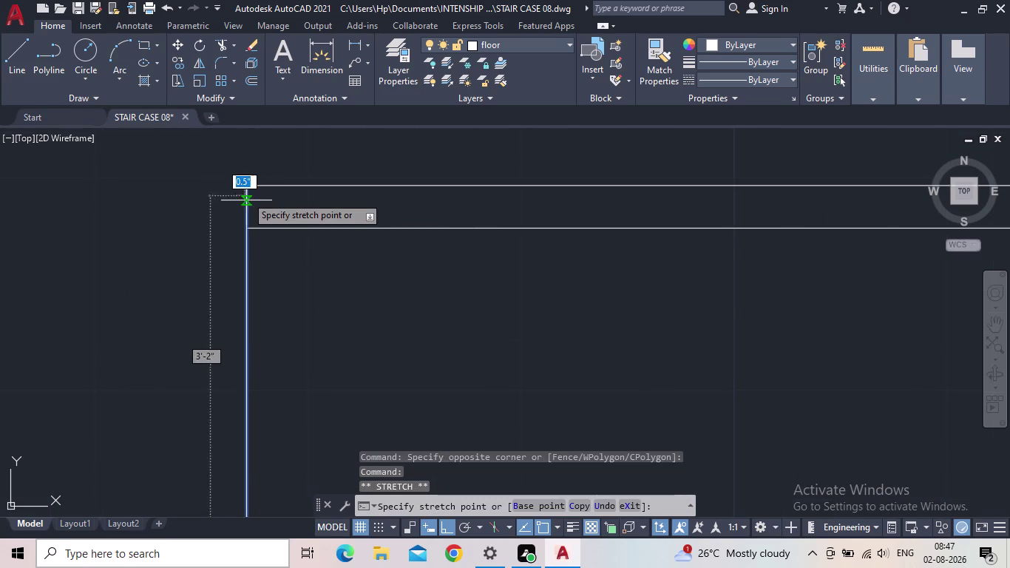
click(250, 224)
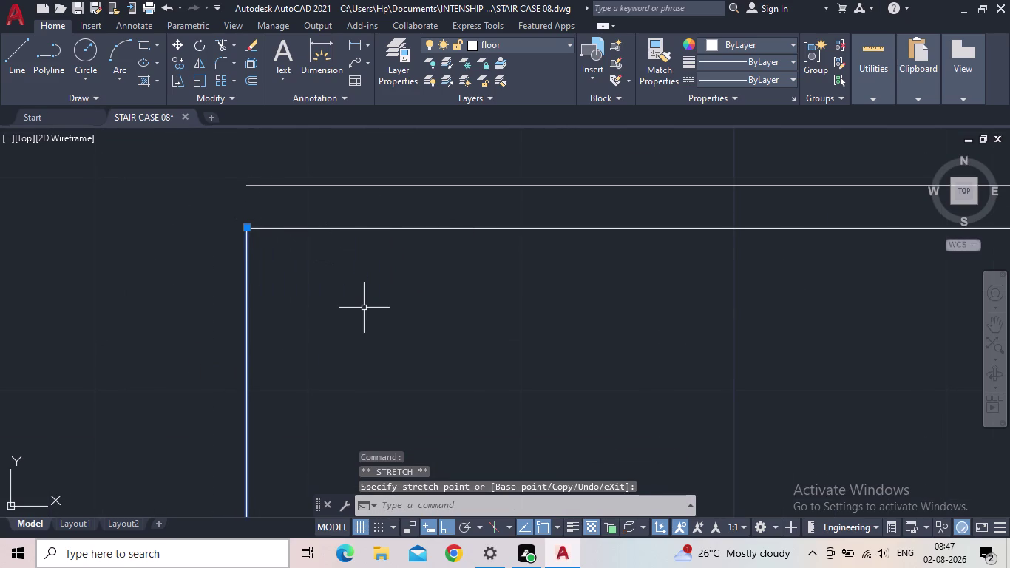
key(Escape)
scroll(down, 3)
middle_drag(298, 314, 264, 313)
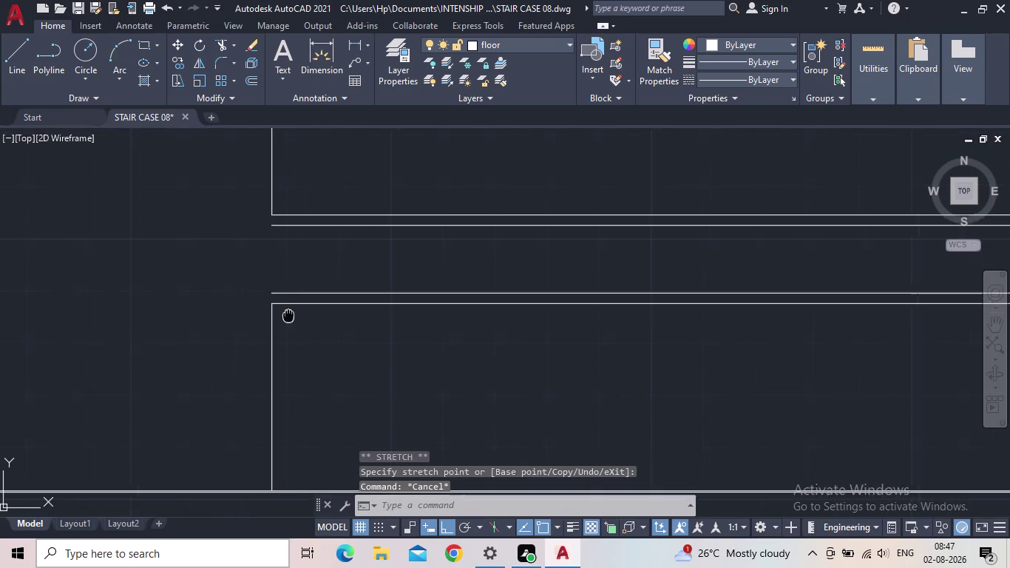
middle_drag(265, 313, 162, 276)
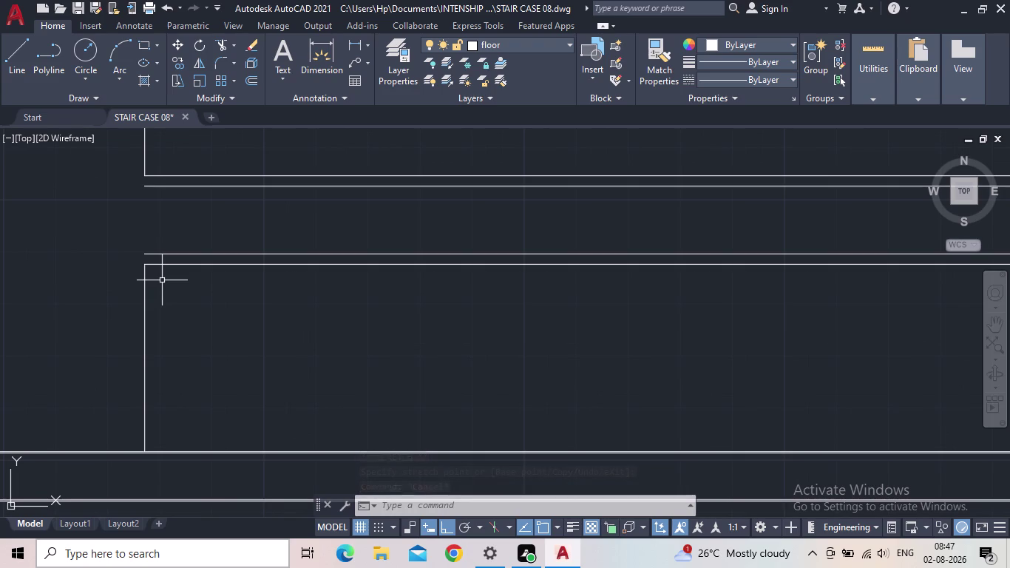
Offset the left vertical line 1" toward the inside of the stair.
key(1)
key(shift+quotedbl)
key(Return)
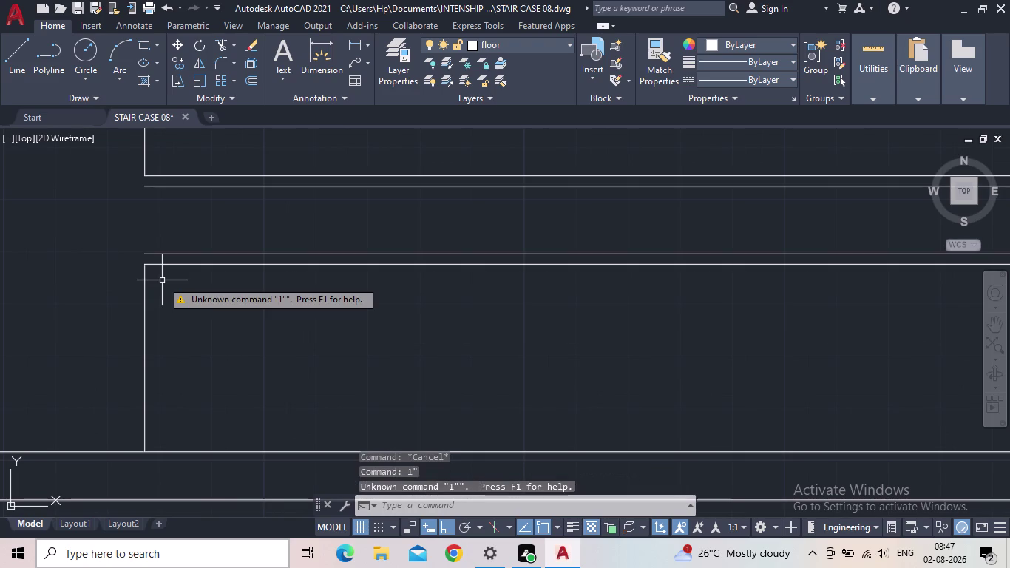
key(Escape)
key(o)
key(Return)
text(1)
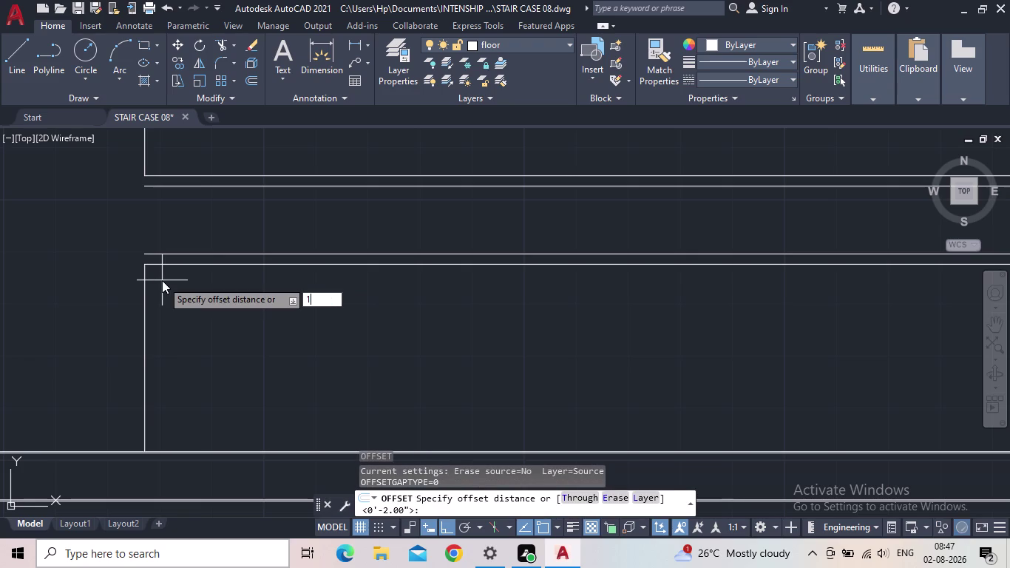
text(')
key(BackSpace)
key(1)
key(BackSpace)
key(shift+quotedbl)
key(Return)
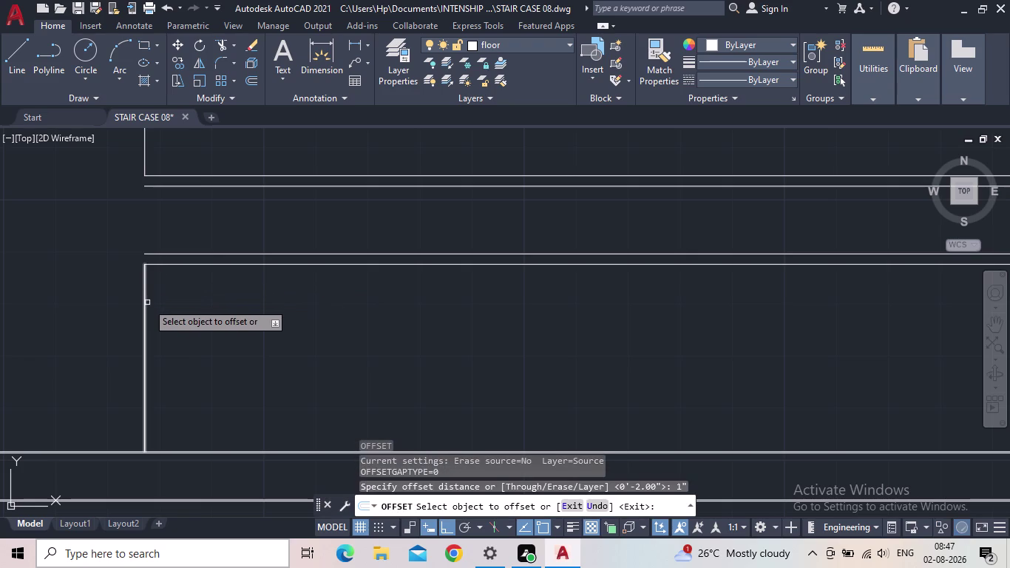
click(144, 309)
click(197, 315)
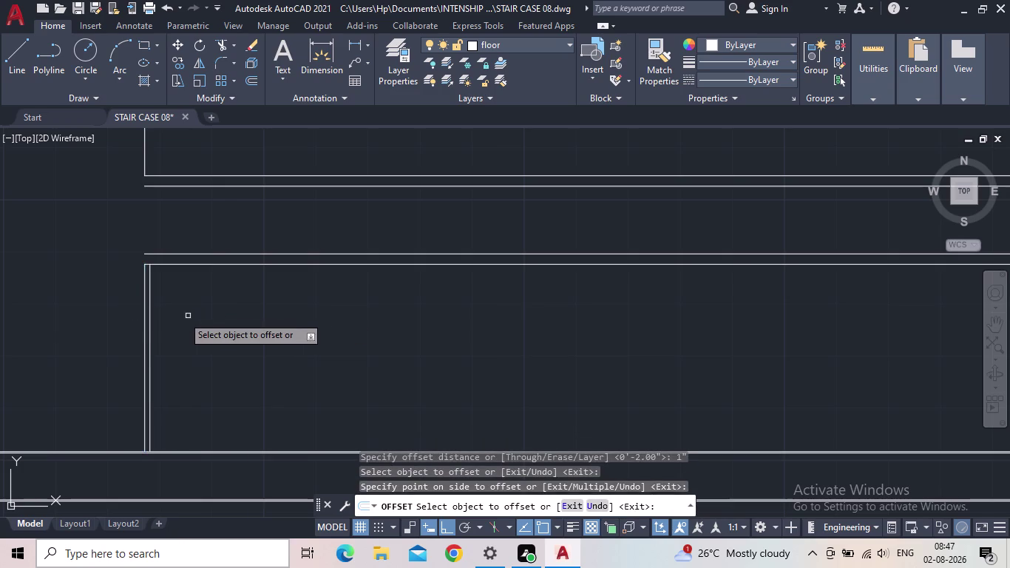
scroll(up, 3)
key(Escape)
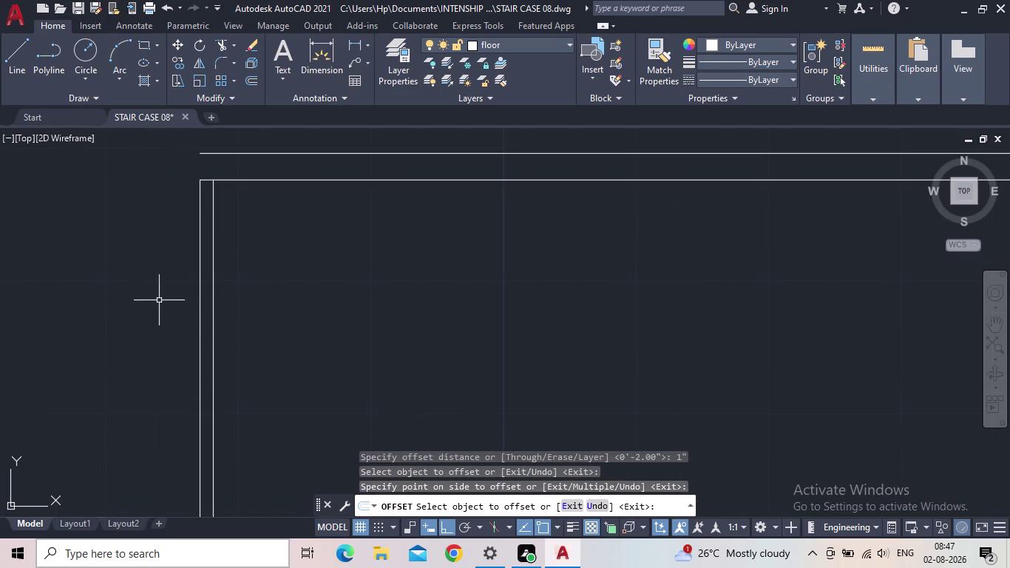
Select the new inner vertical line.
click(236, 321)
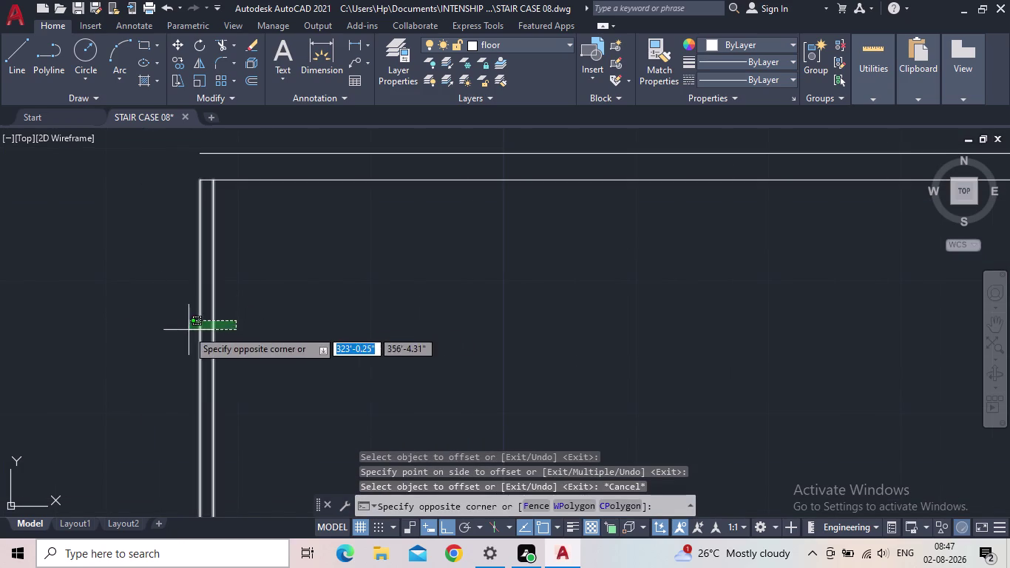
click(188, 330)
key(Escape)
click(228, 321)
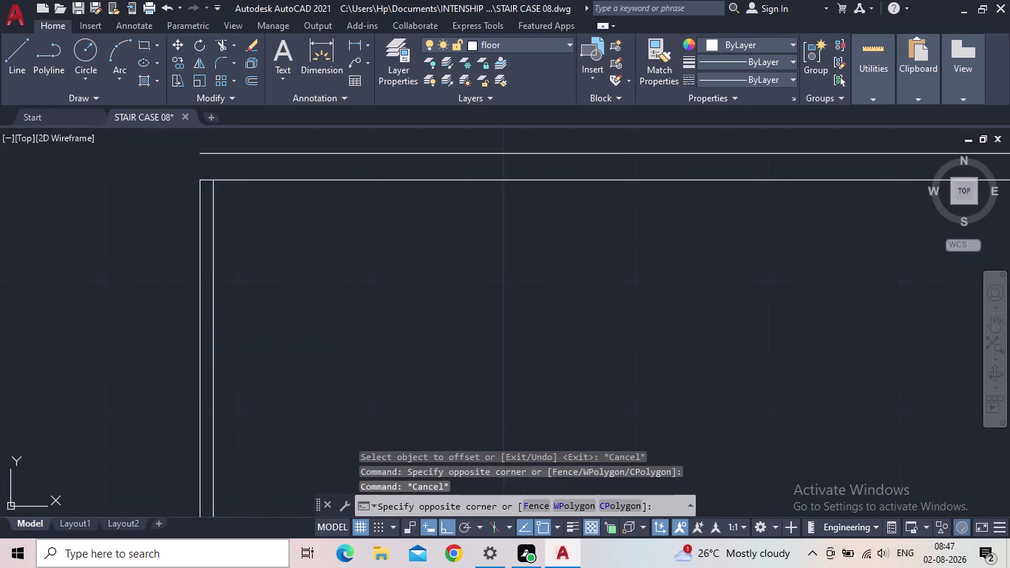
click(202, 324)
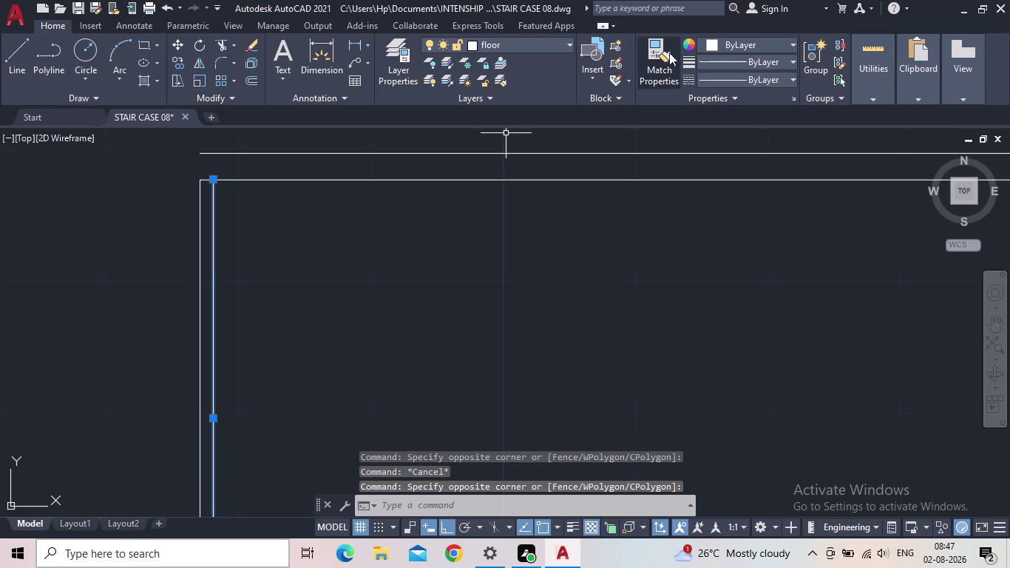
Load the ACAD_ISO02W100 dashed linetype through the Linetype Manager.
click(753, 83)
click(716, 159)
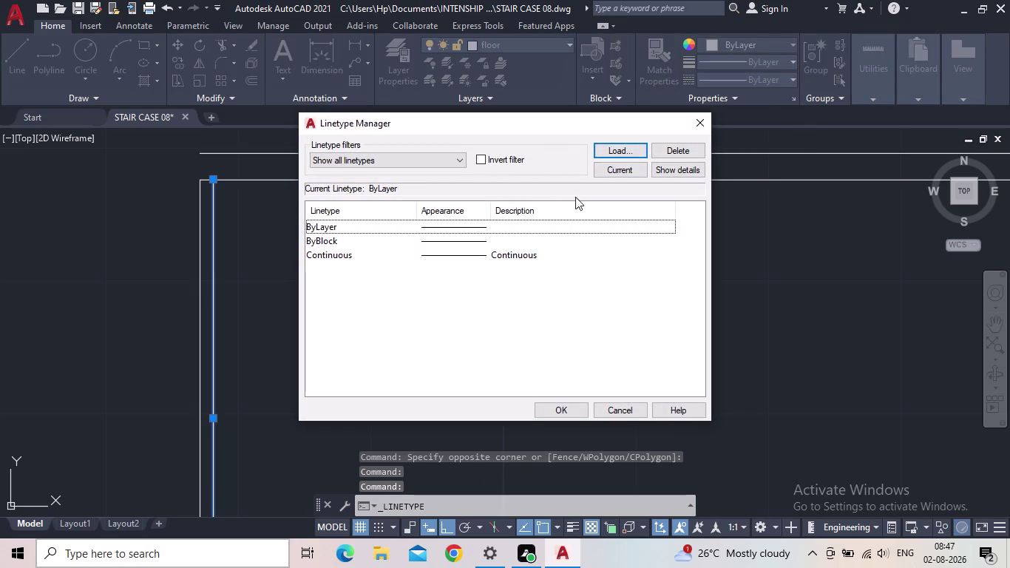
click(625, 151)
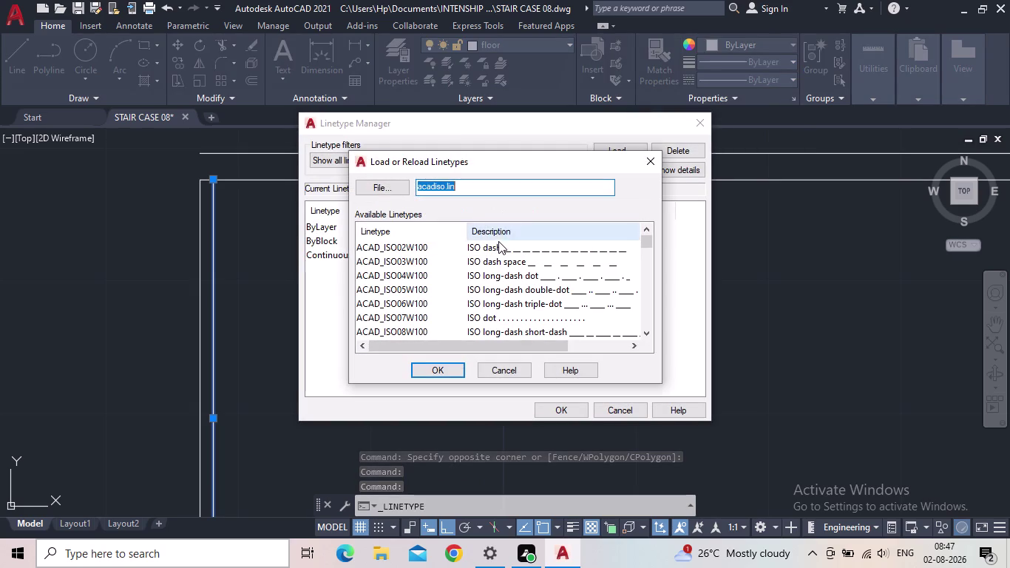
click(500, 243)
click(439, 372)
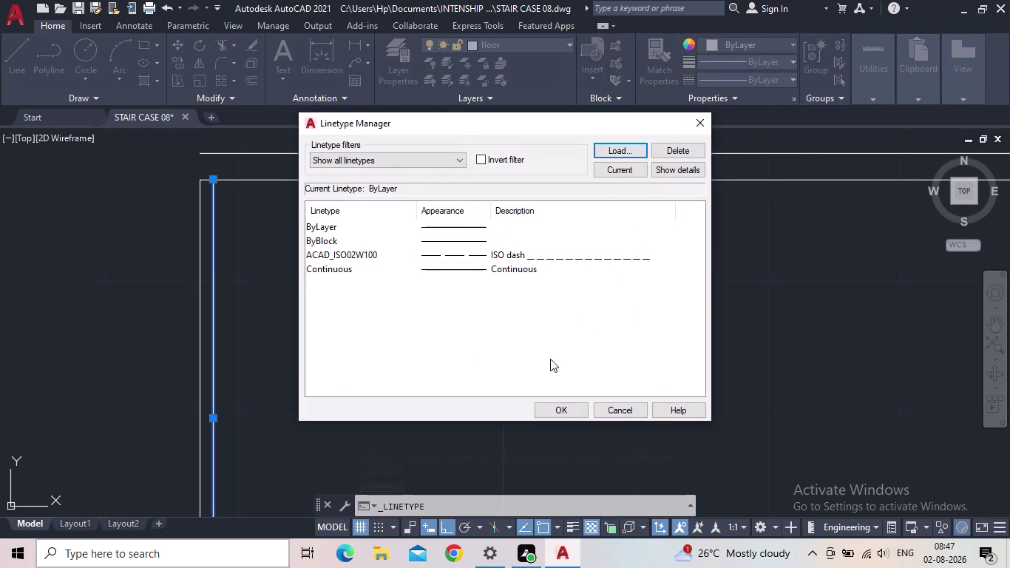
click(555, 404)
scroll(down, 3)
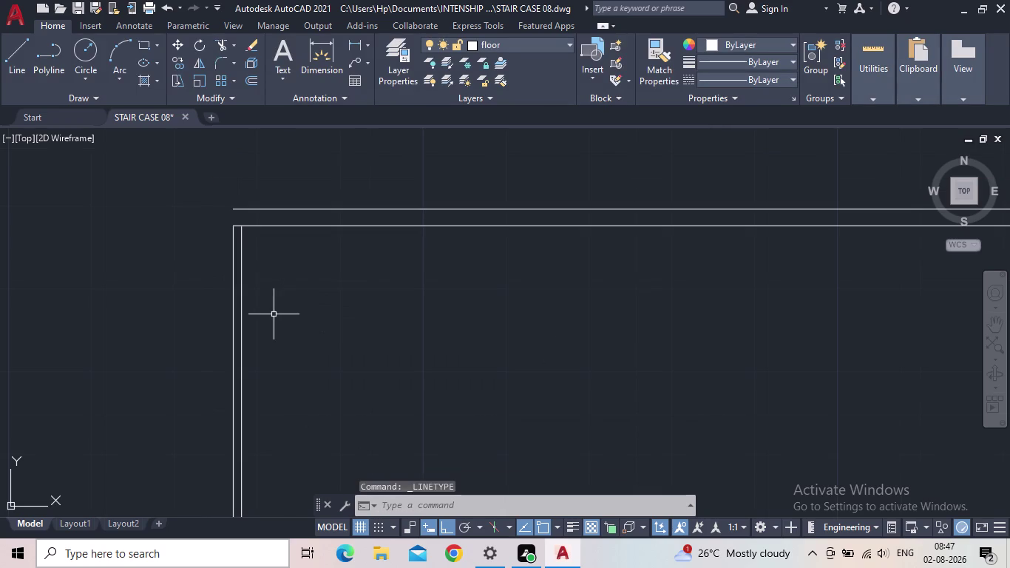
click(273, 314)
Give the inner vertical line the ACAD_ISO02W100 dashed linetype in Properties.
click(239, 310)
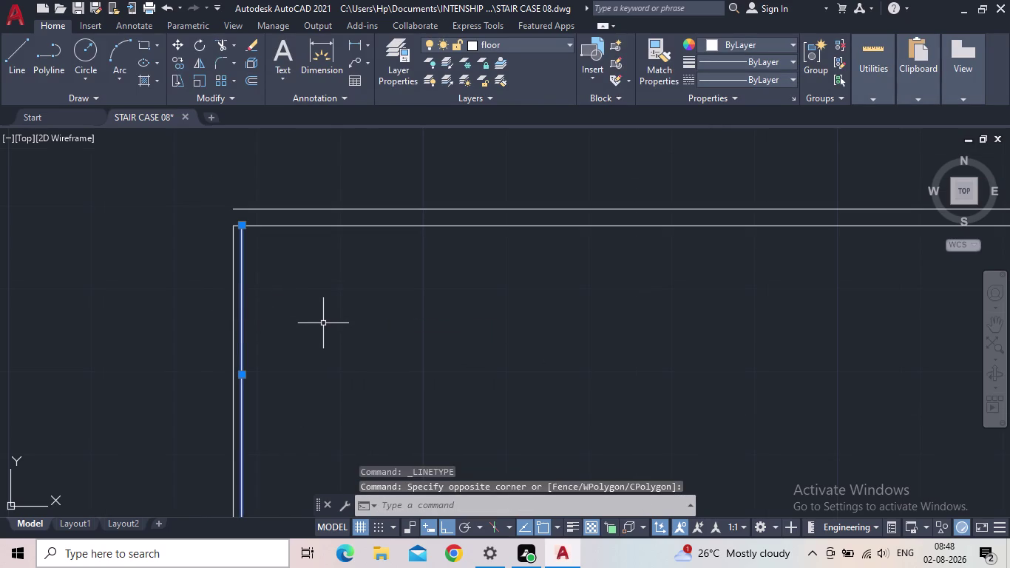
text(PR)
key(Return)
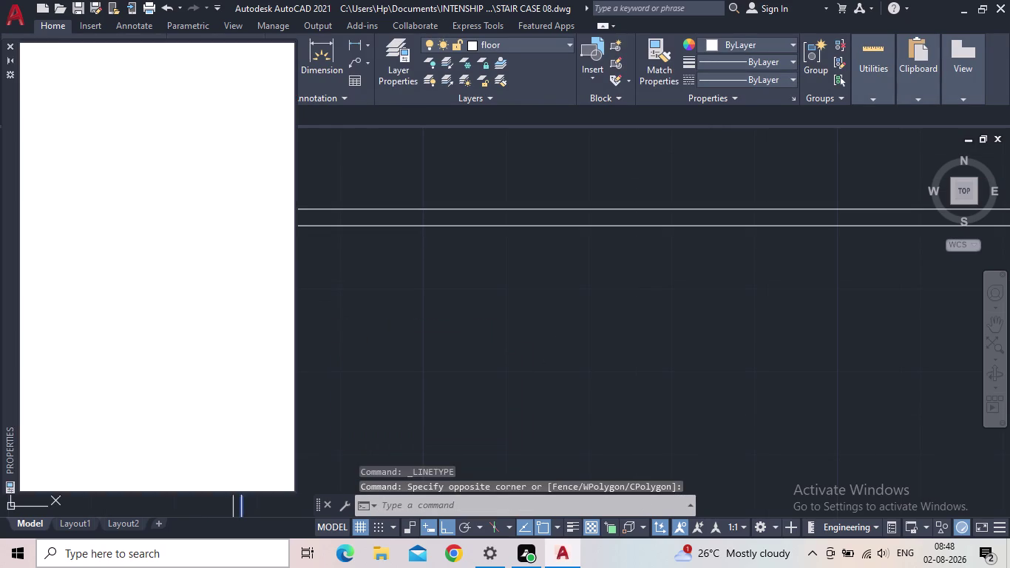
scroll(up, 3)
click(213, 119)
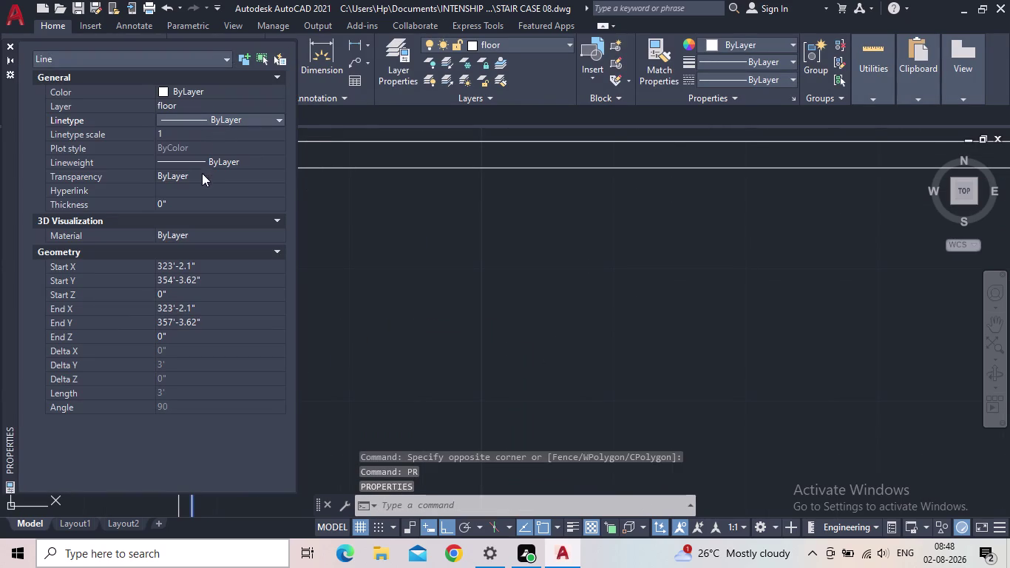
click(210, 121)
click(215, 159)
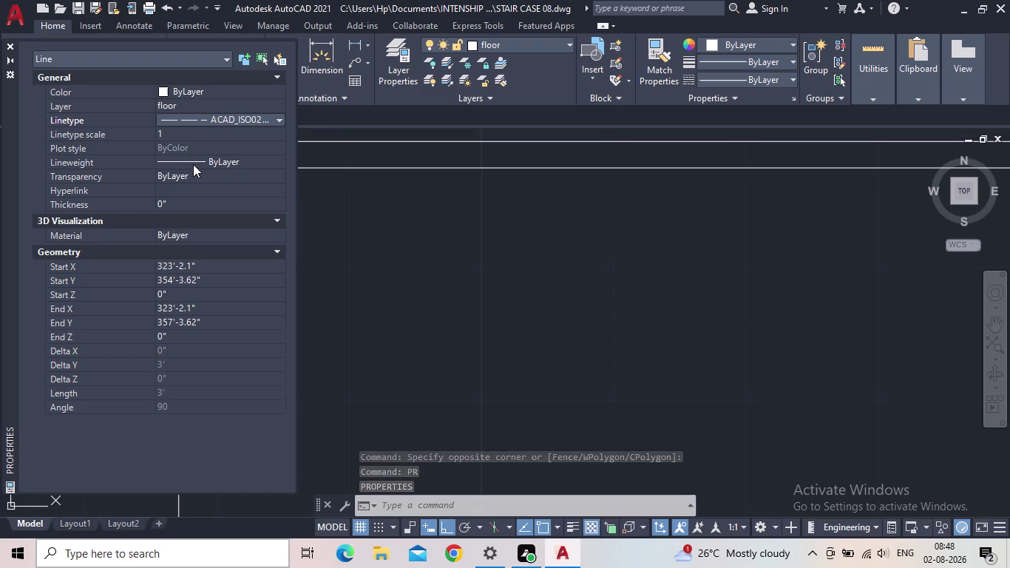
Set the line's linetype scale to 0.5, close Properties, and deselect it.
click(186, 136)
text(0.)
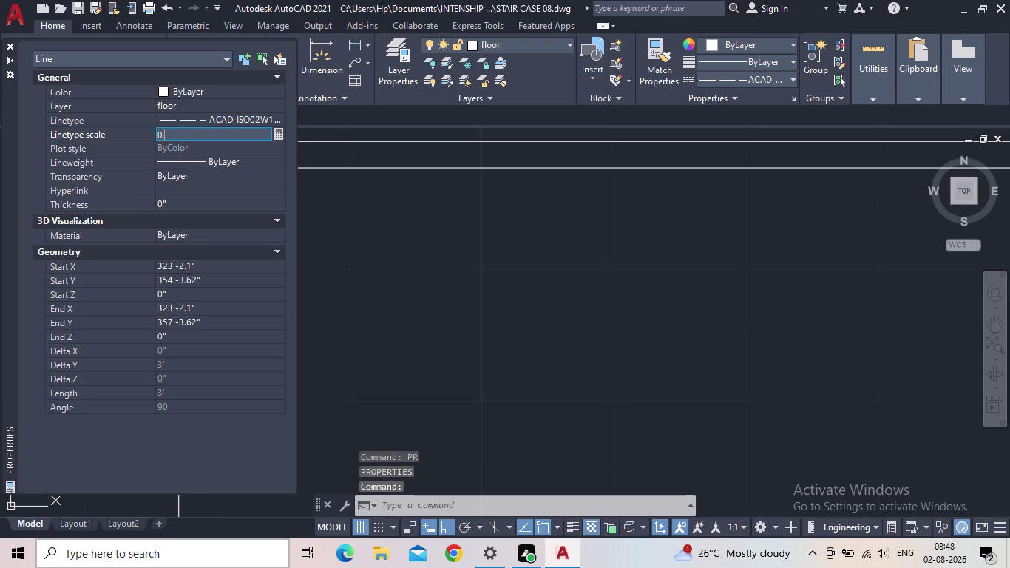
text(5)
key(Return)
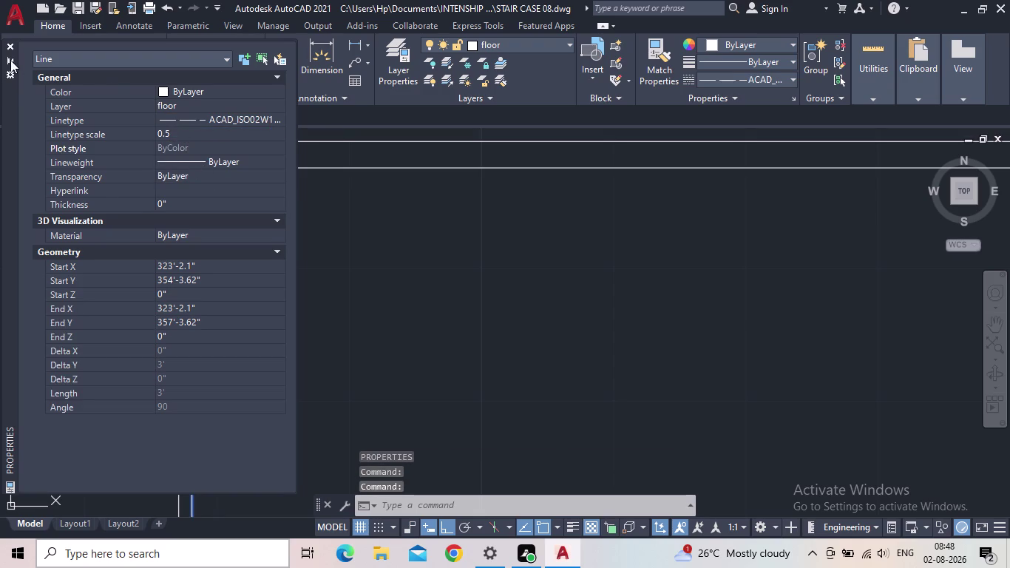
click(11, 44)
click(398, 378)
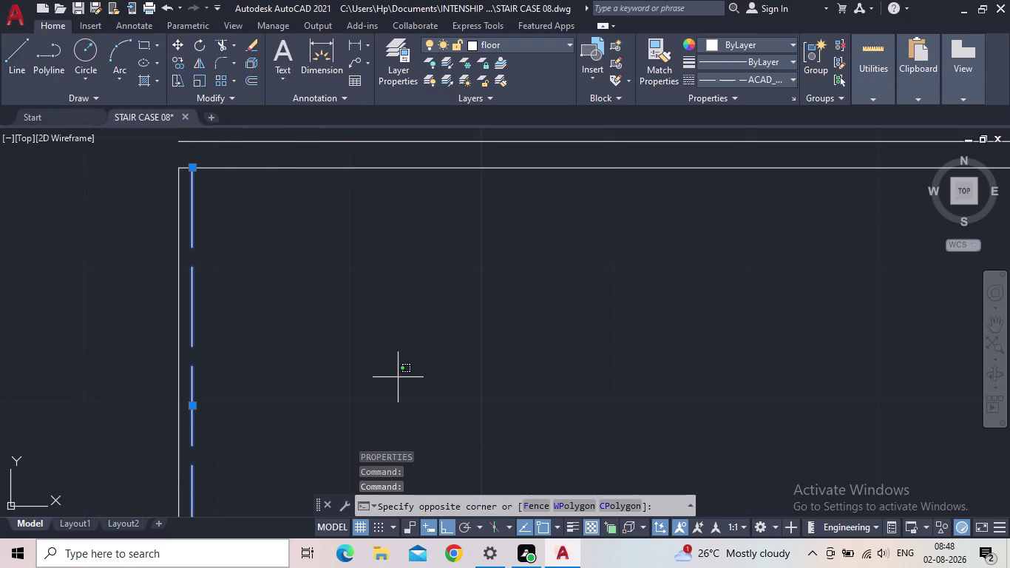
scroll(down, 3)
key(Escape)
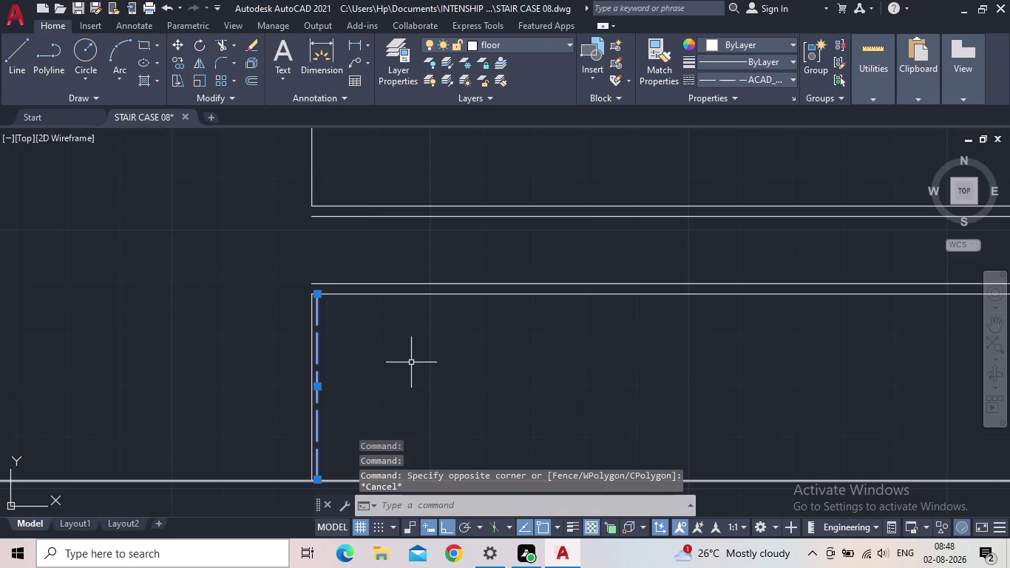
key(Escape)
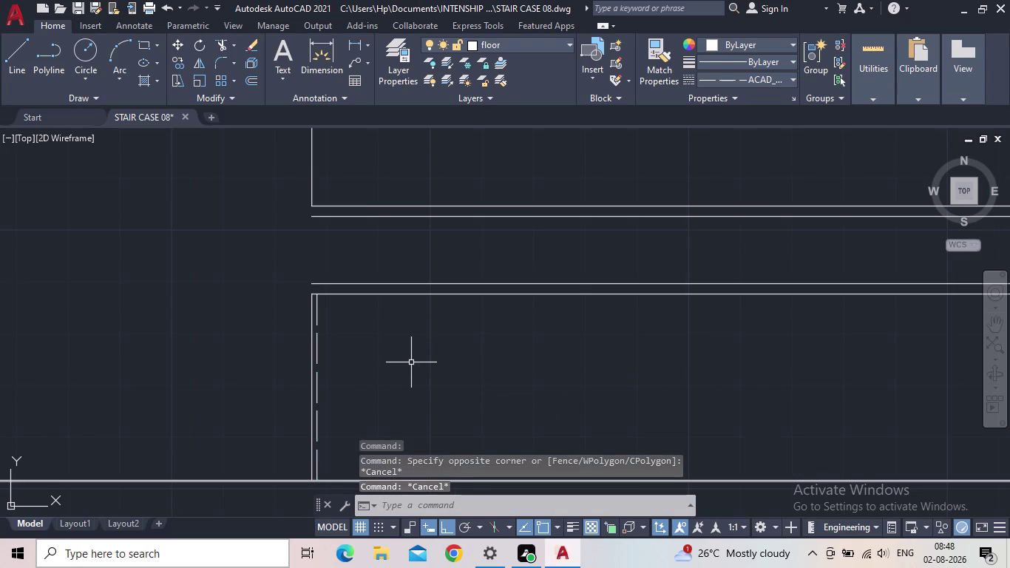
click(80, 9)
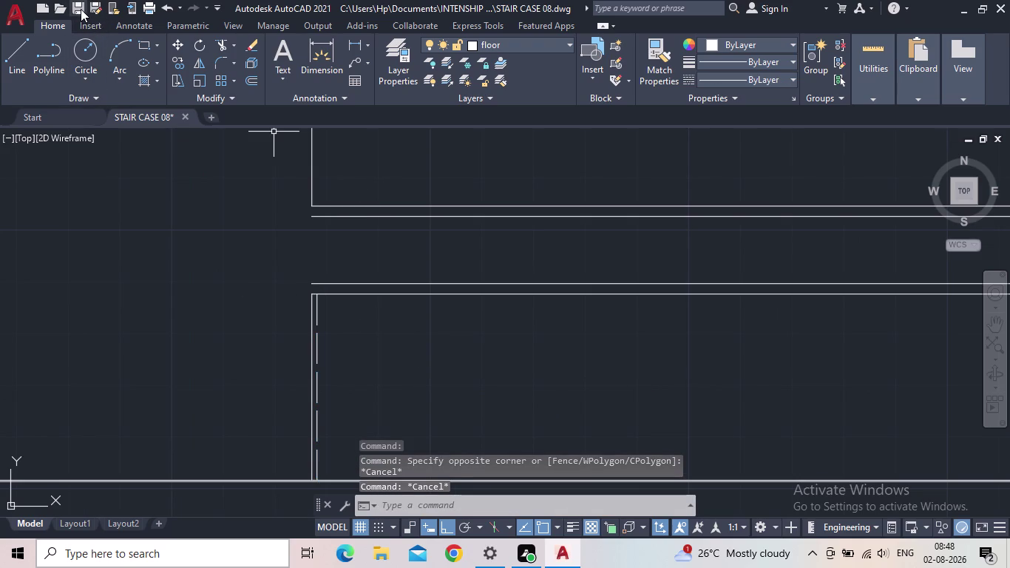
Window-select the double handrail edge lines, then clear the selection.
scroll(down, 3)
scroll(down, 3)
scroll(down, 3)
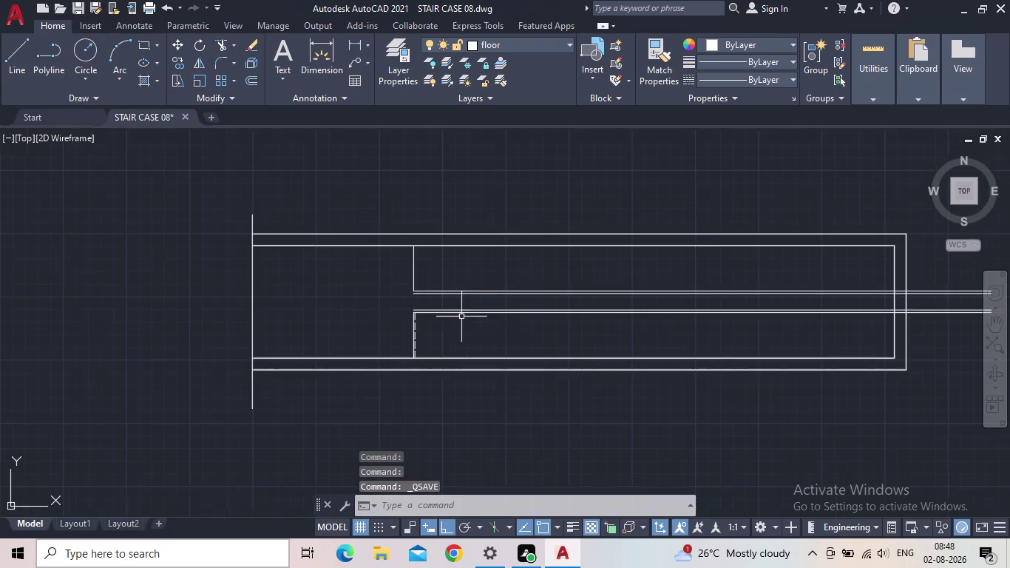
scroll(up, 3)
scroll(up, 3)
middle_drag(508, 342, 419, 309)
scroll(up, 3)
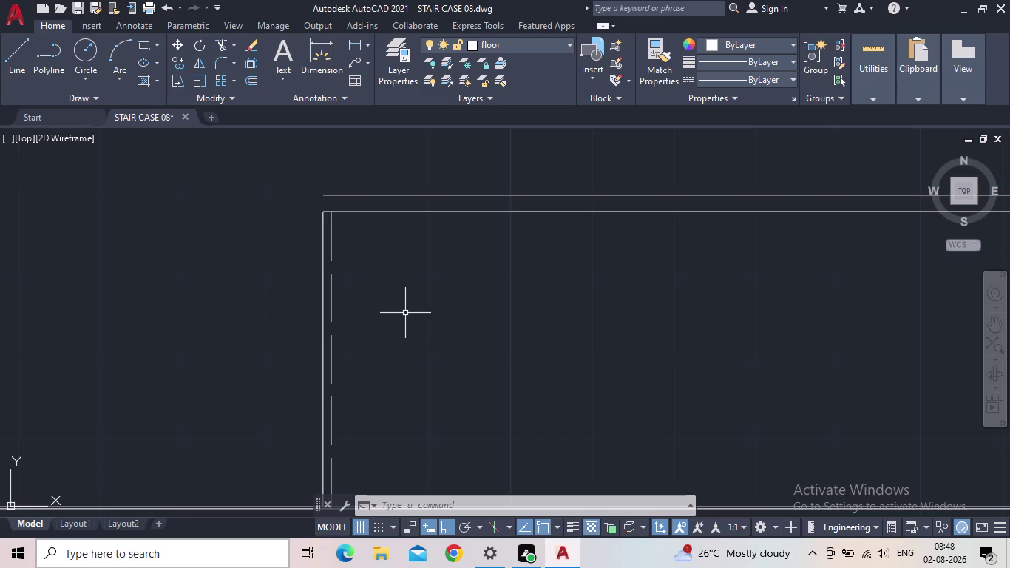
key(Escape)
click(403, 319)
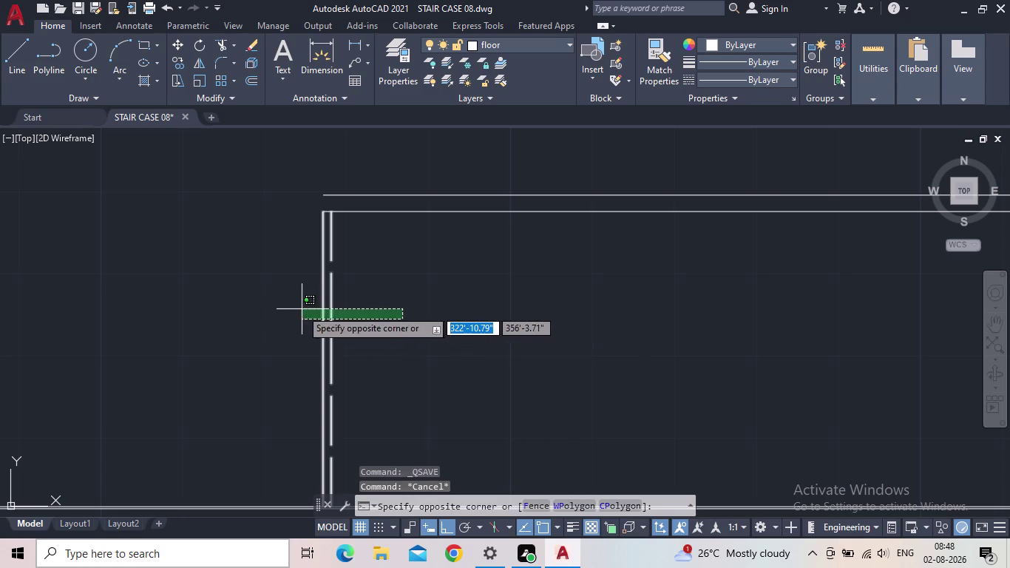
click(296, 309)
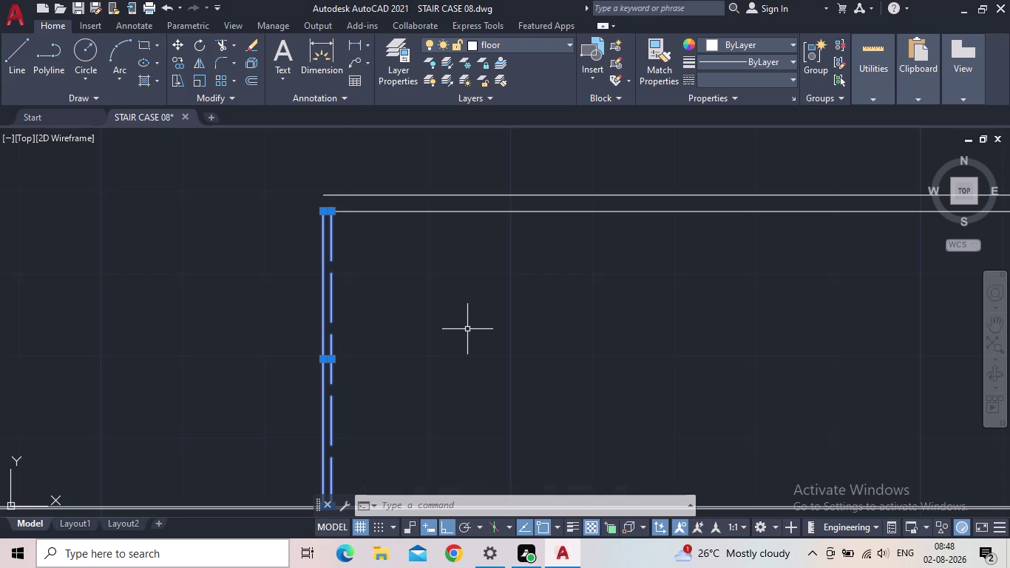
key(Escape)
Select the outer handrail edge line.
middle_drag(381, 375, 356, 308)
scroll(down, 3)
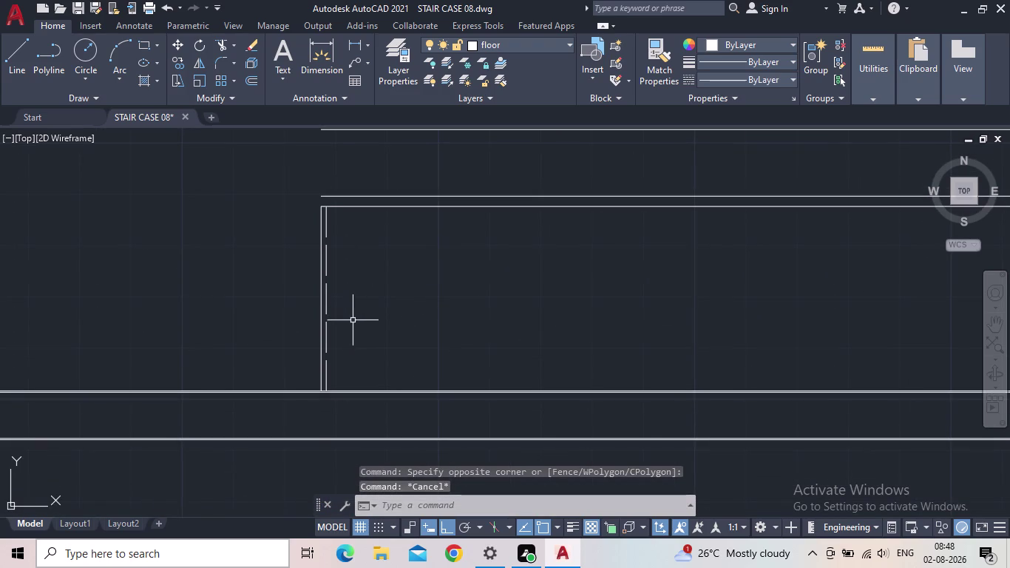
scroll(up, 3)
click(324, 319)
click(299, 320)
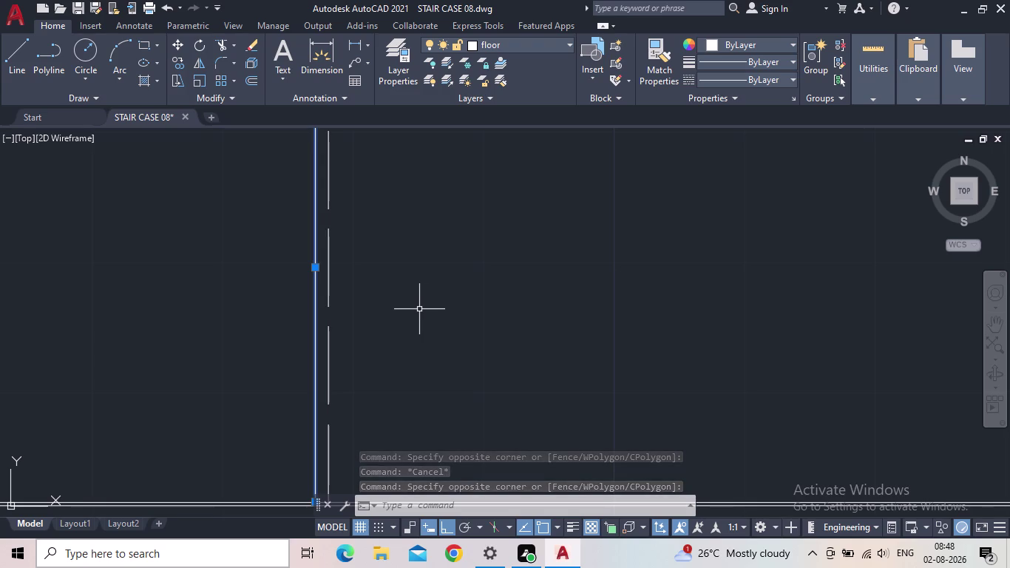
Offset the handrail edge line 1' repeatedly to create ten tread lines.
key(o)
key(Return)
text(1')
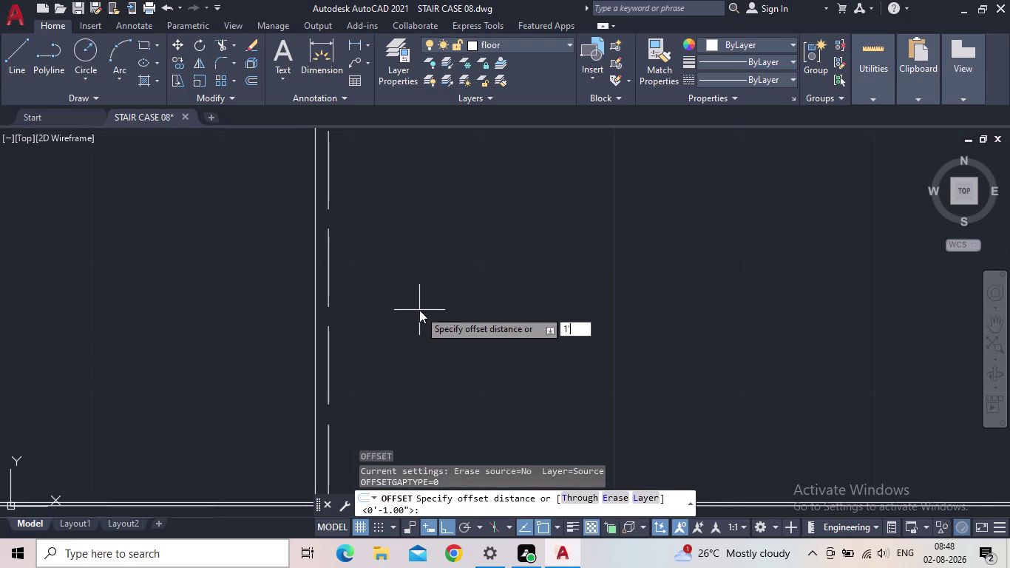
key(Return)
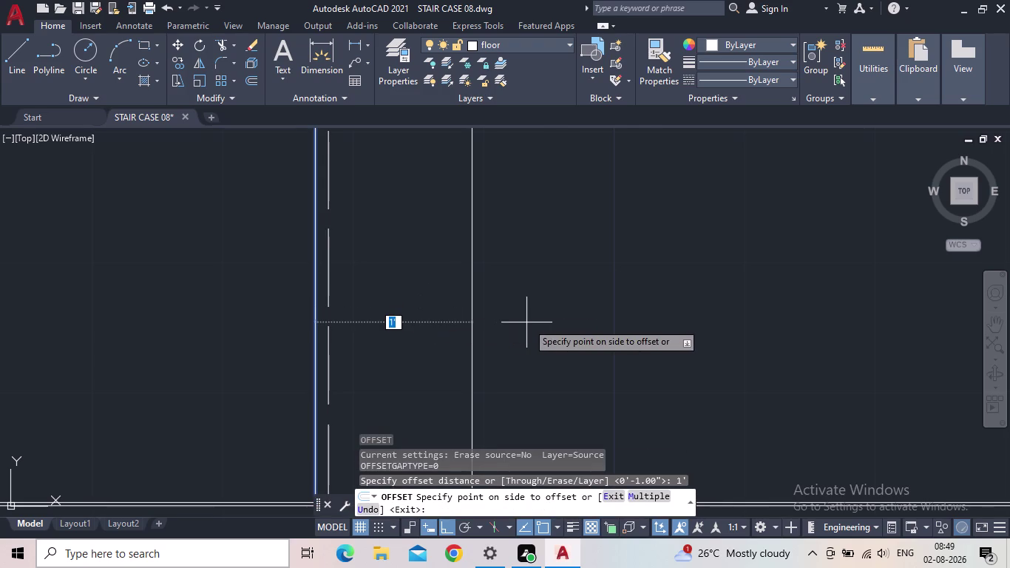
click(647, 495)
scroll(down, 3)
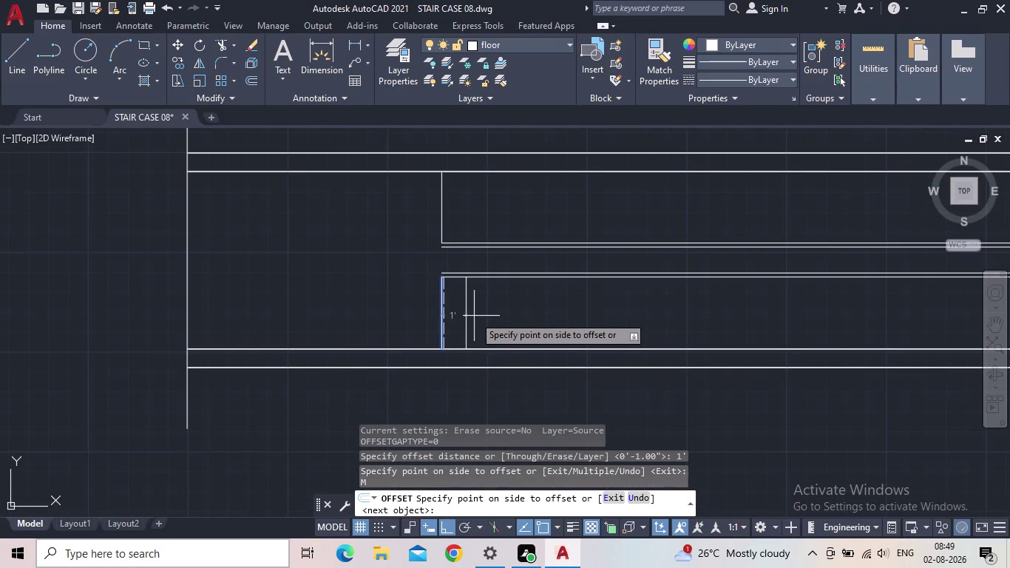
click(471, 315)
click(512, 307)
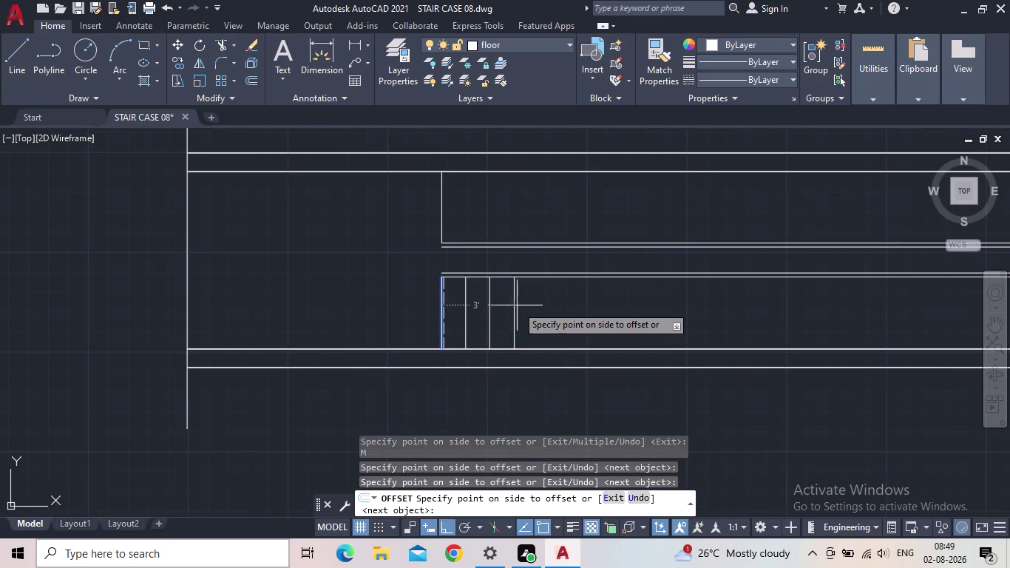
click(557, 303)
click(608, 314)
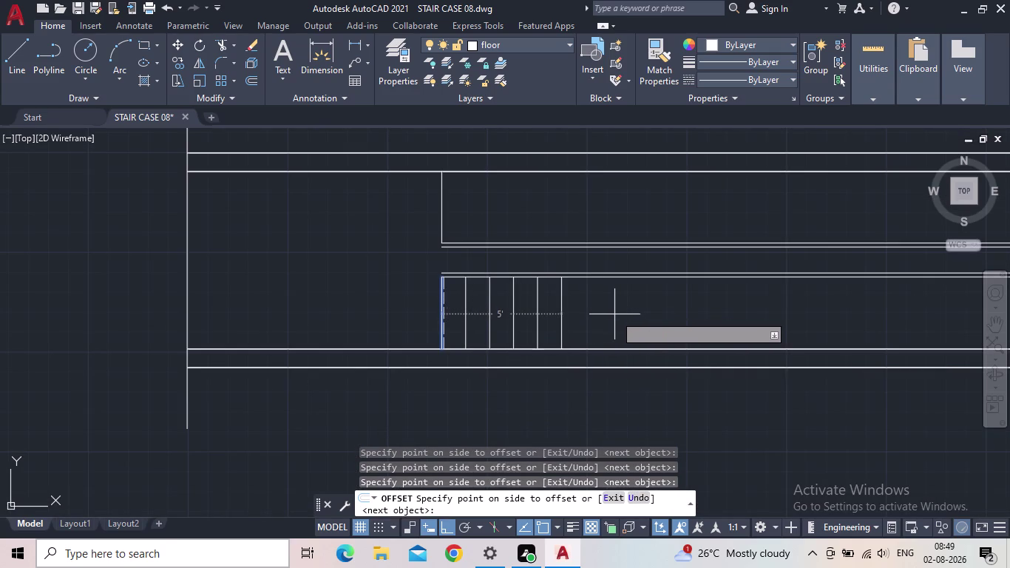
click(621, 315)
click(632, 312)
click(648, 312)
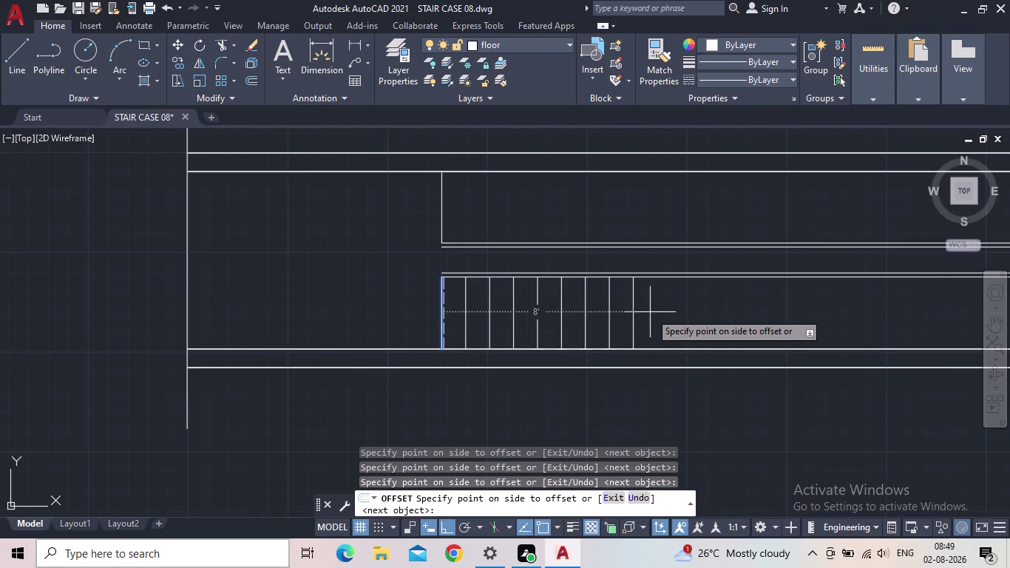
click(680, 315)
click(704, 313)
click(732, 311)
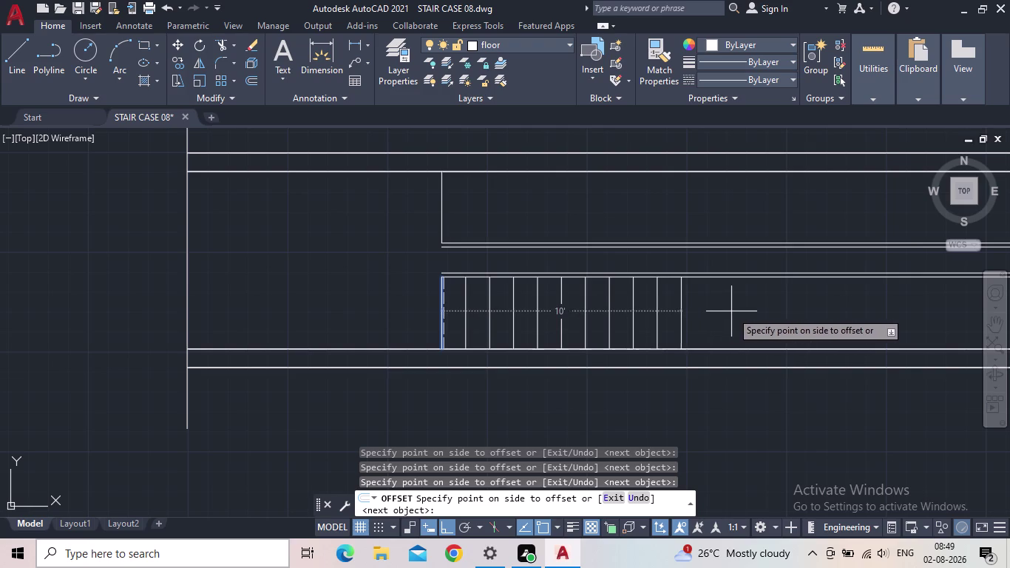
key(Escape)
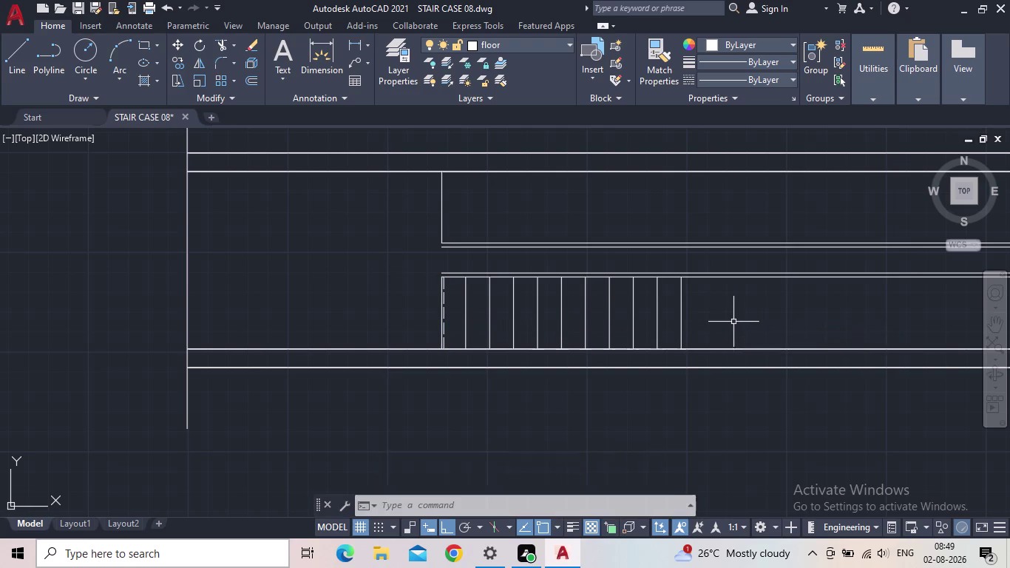
middle_drag(692, 312, 593, 343)
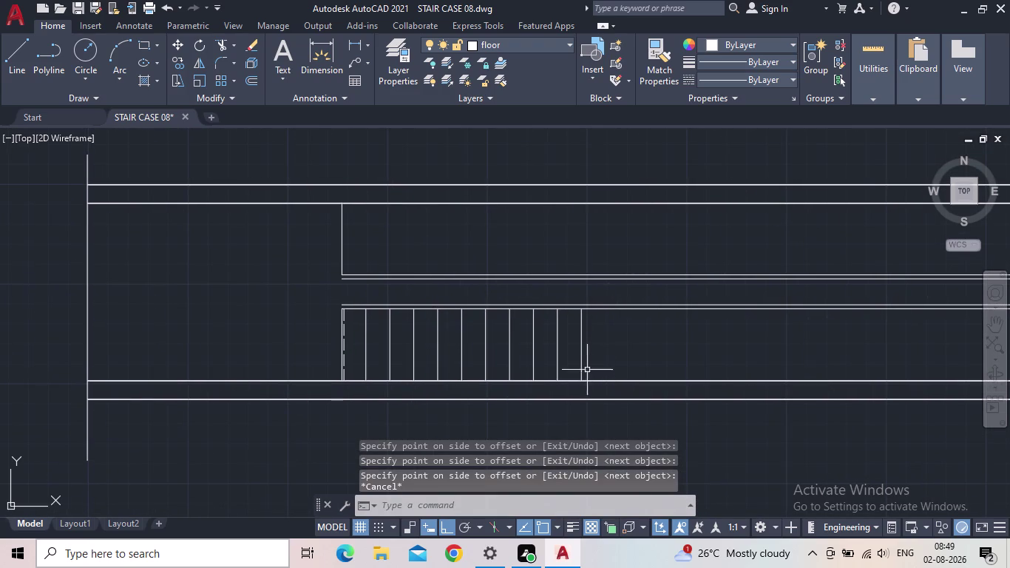
scroll(up, 3)
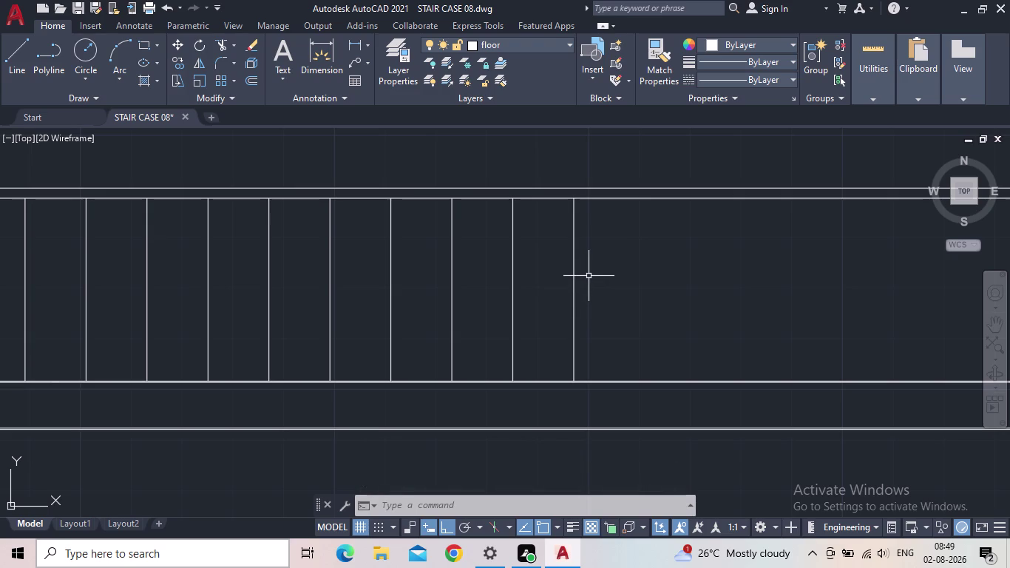
scroll(up, 3)
scroll(down, 3)
middle_drag(598, 303, 601, 349)
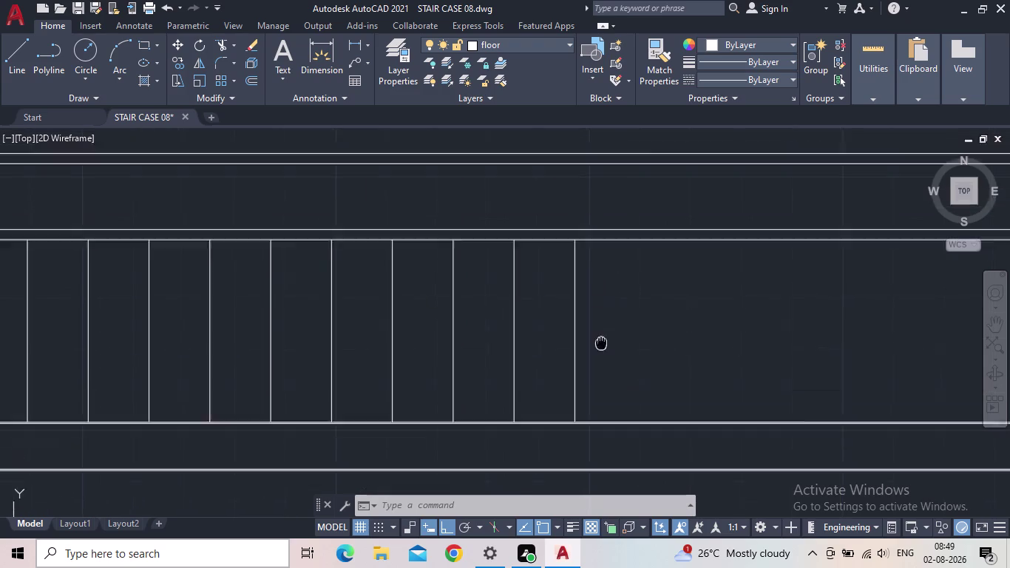
middle_drag(601, 349, 589, 388)
scroll(down, 3)
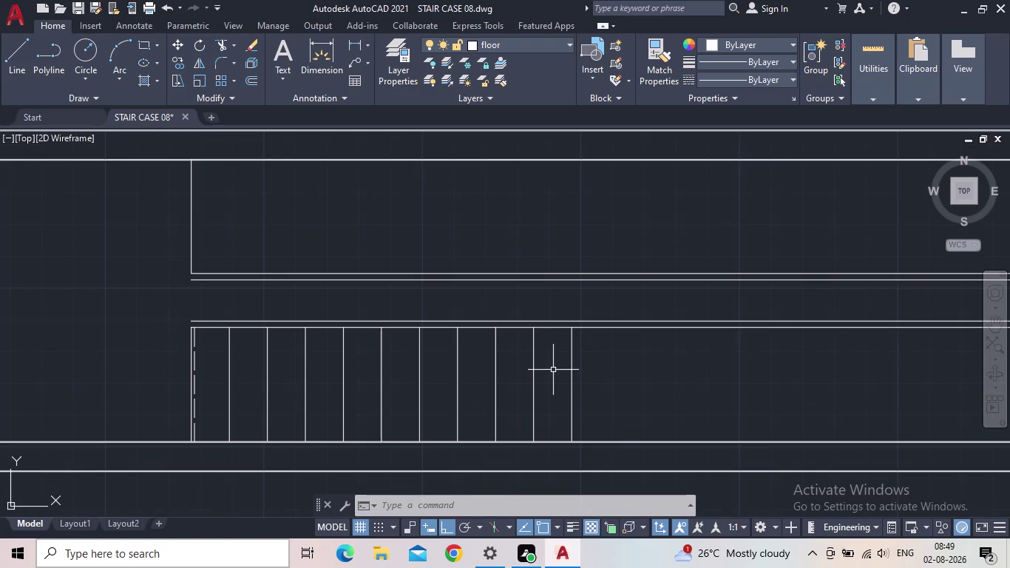
Extend the last tread line with EX up to the top boundary line.
key(e)
key(x)
key(Return)
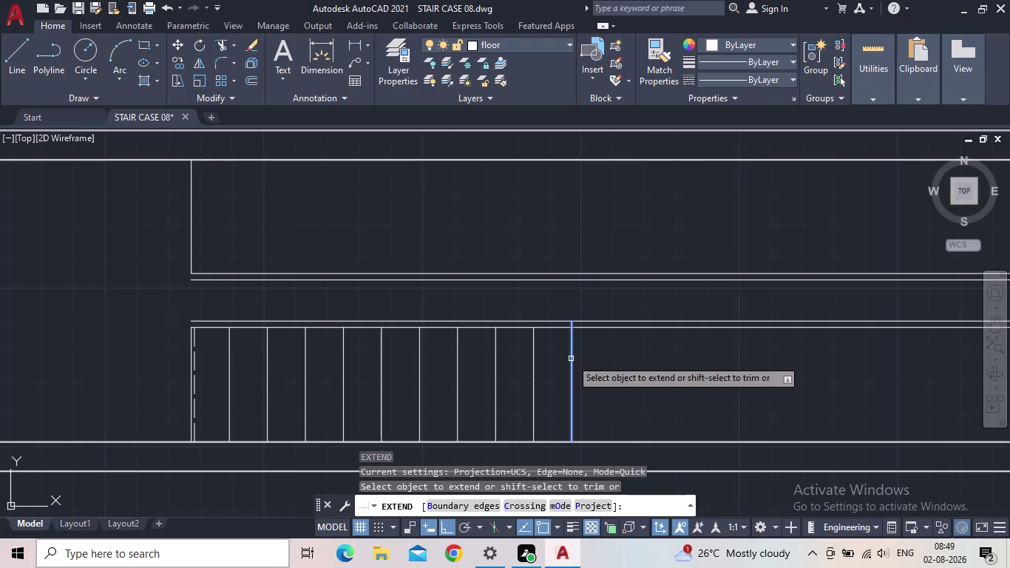
click(571, 358)
click(570, 337)
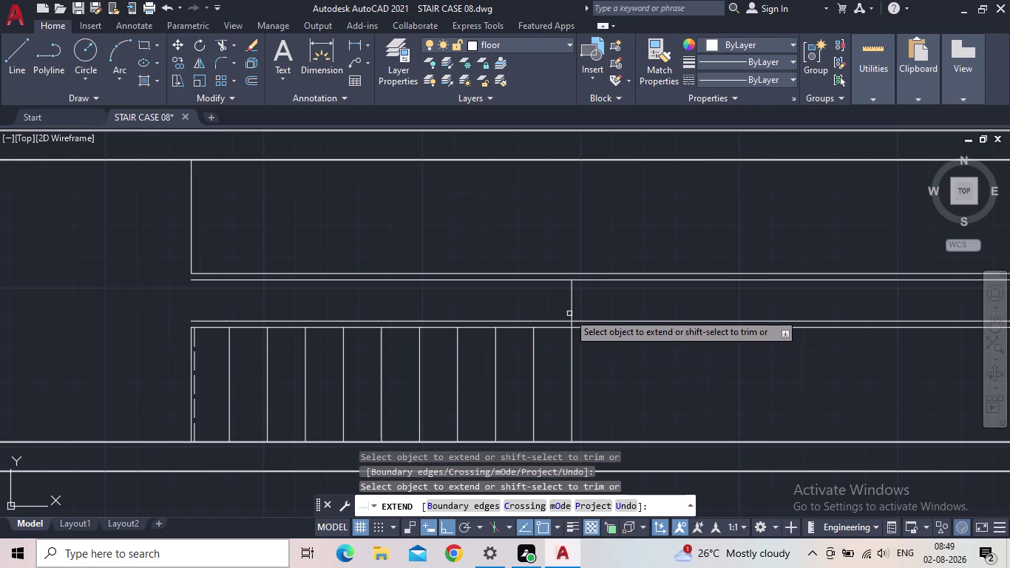
click(568, 309)
click(574, 304)
click(572, 301)
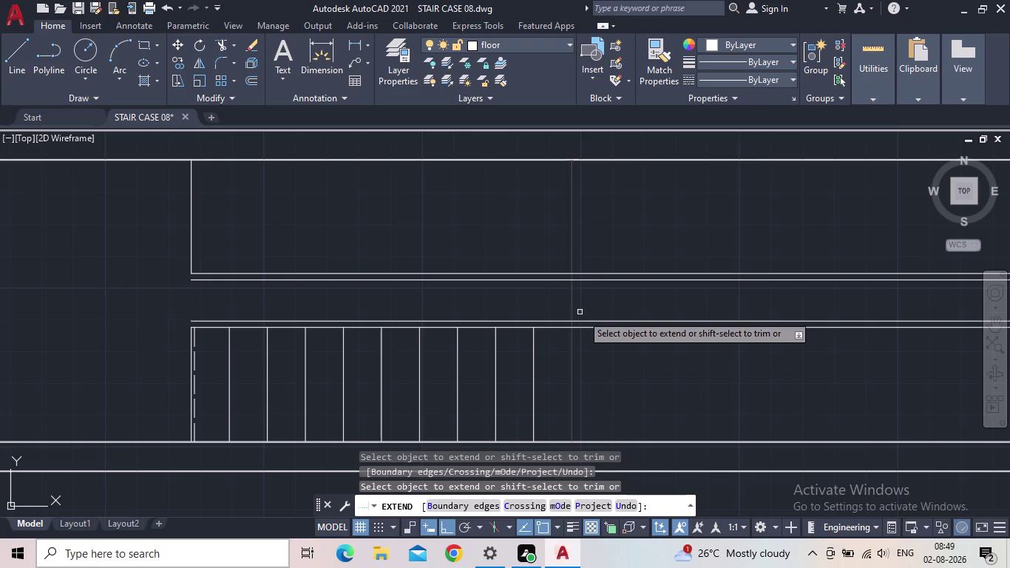
key(Escape)
scroll(down, 3)
middle_drag(593, 364, 546, 410)
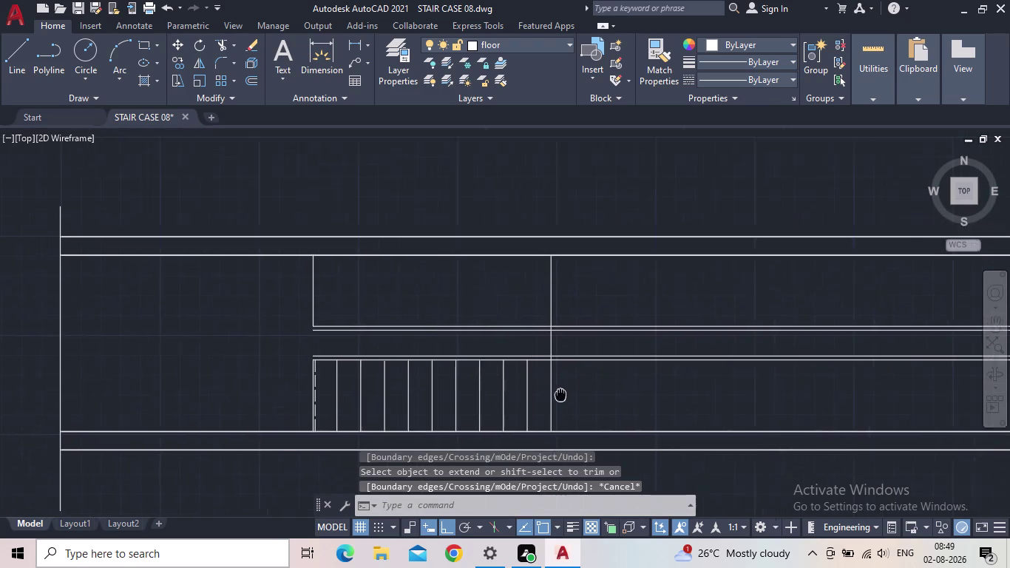
middle_drag(546, 410, 532, 423)
Offset the extended tread line 3' to the right as the landing line.
key(o)
key(Return)
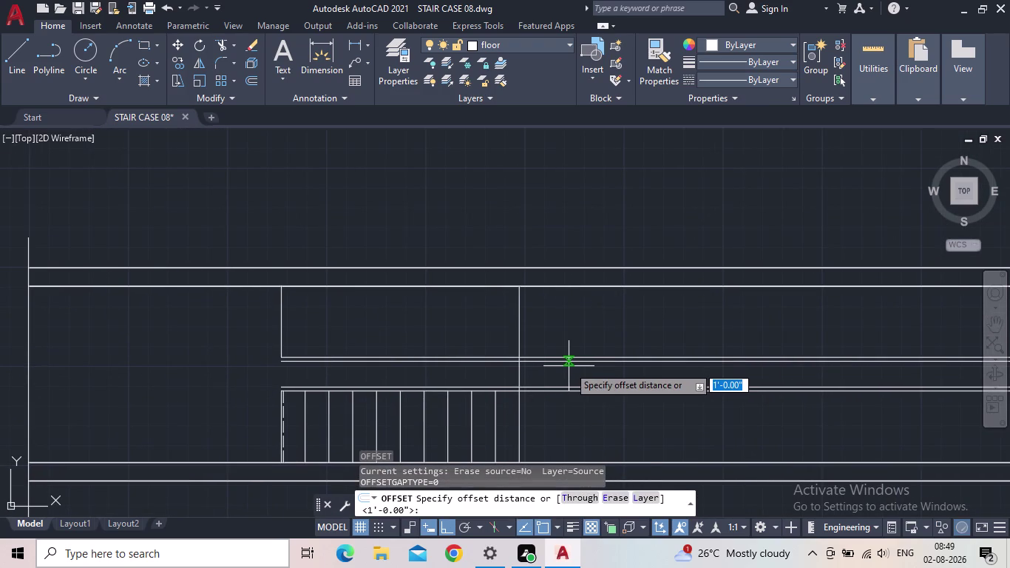
key(3)
key(apostrophe)
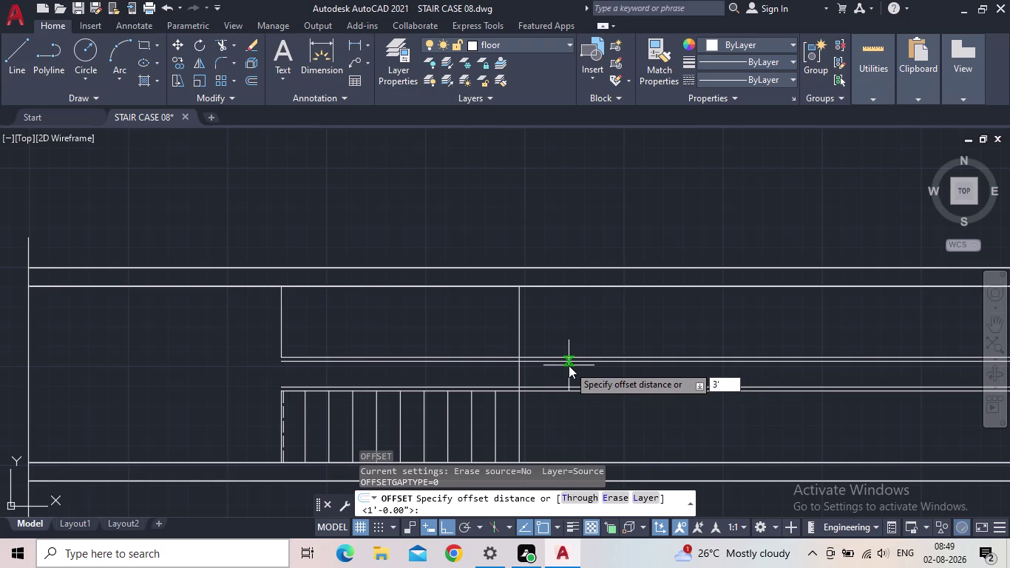
key(Return)
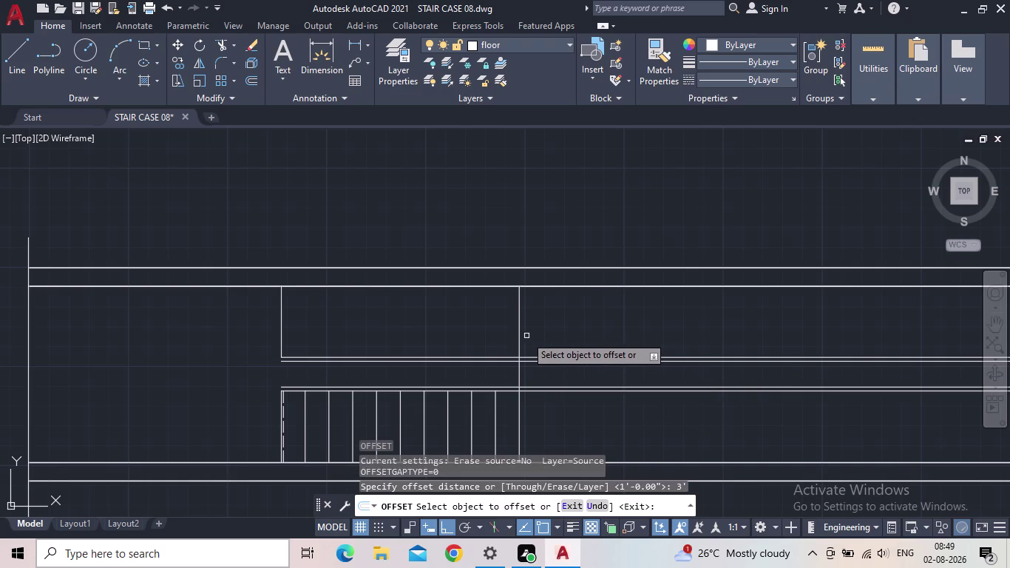
click(518, 340)
click(624, 325)
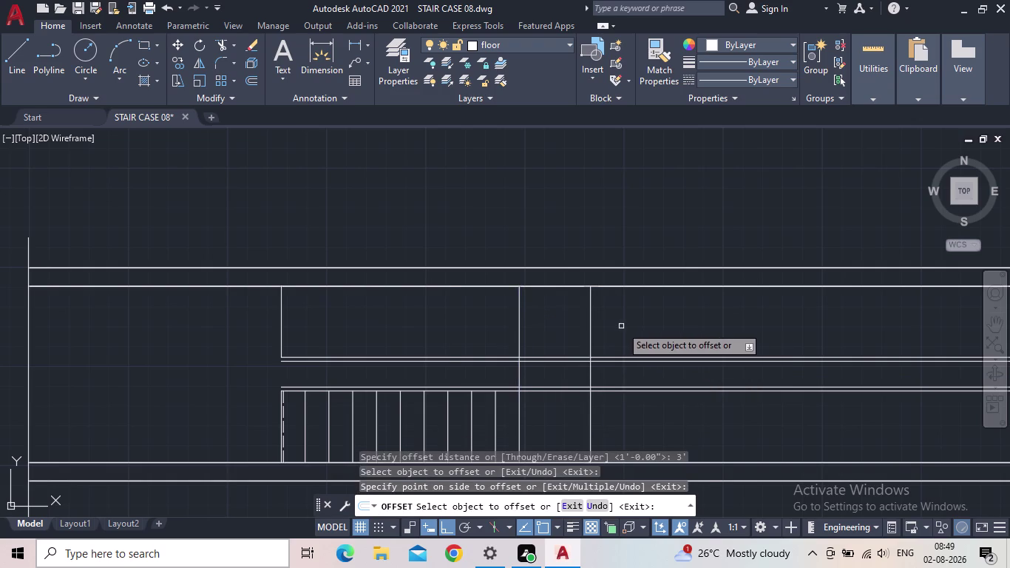
middle_drag(622, 324, 613, 337)
scroll(down, 3)
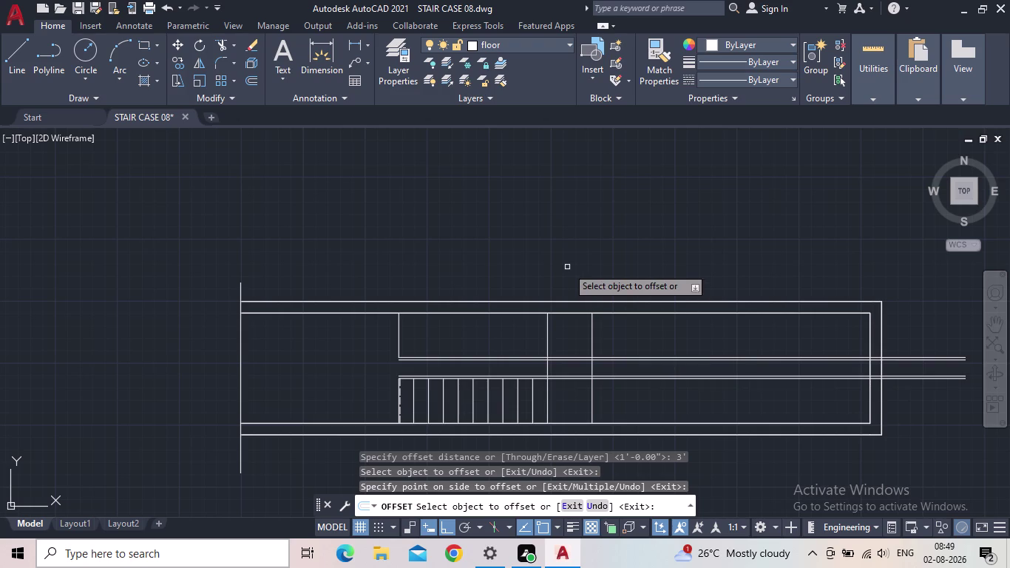
key(Escape)
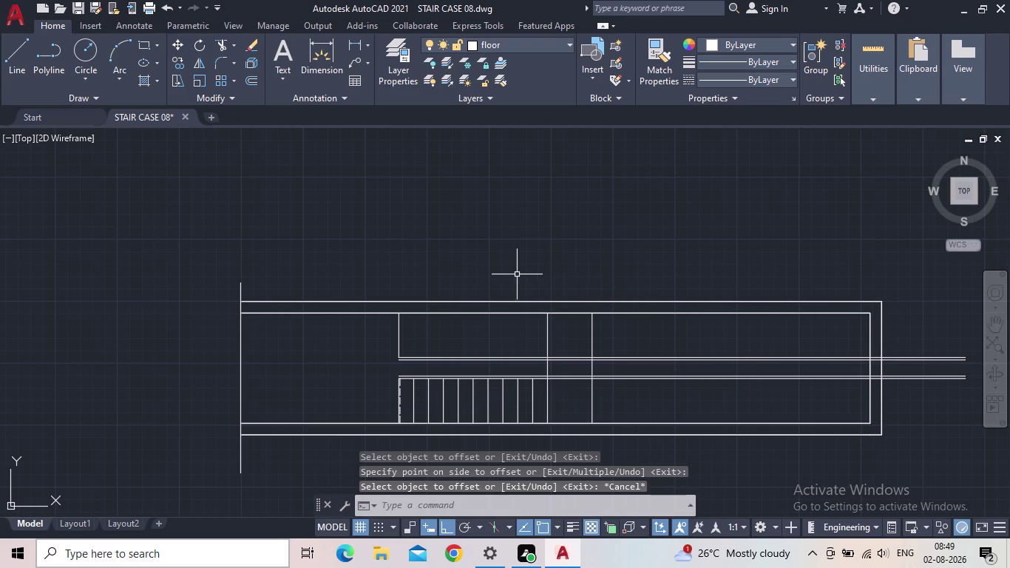
scroll(up, 3)
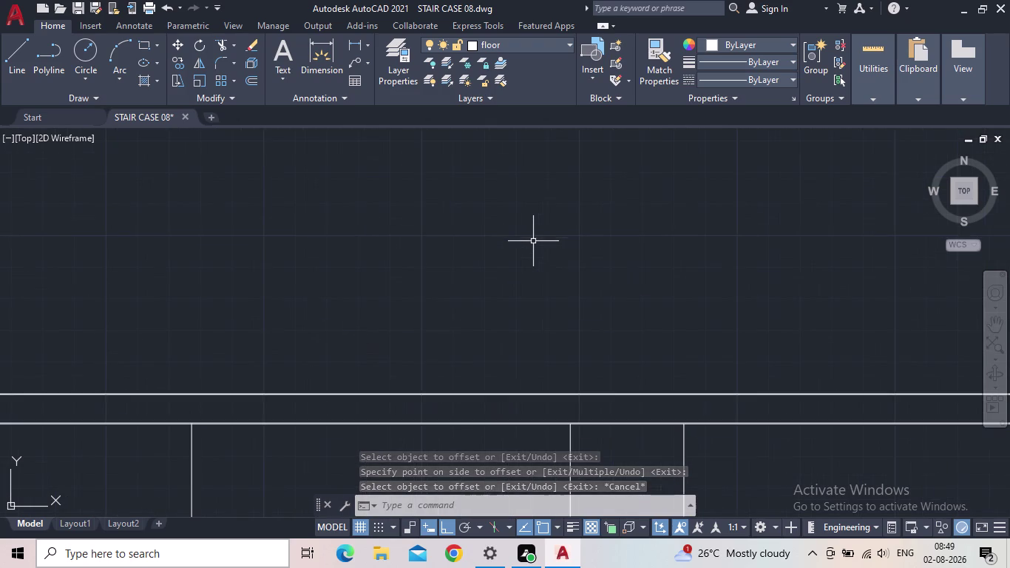
middle_drag(604, 320, 508, 147)
scroll(down, 3)
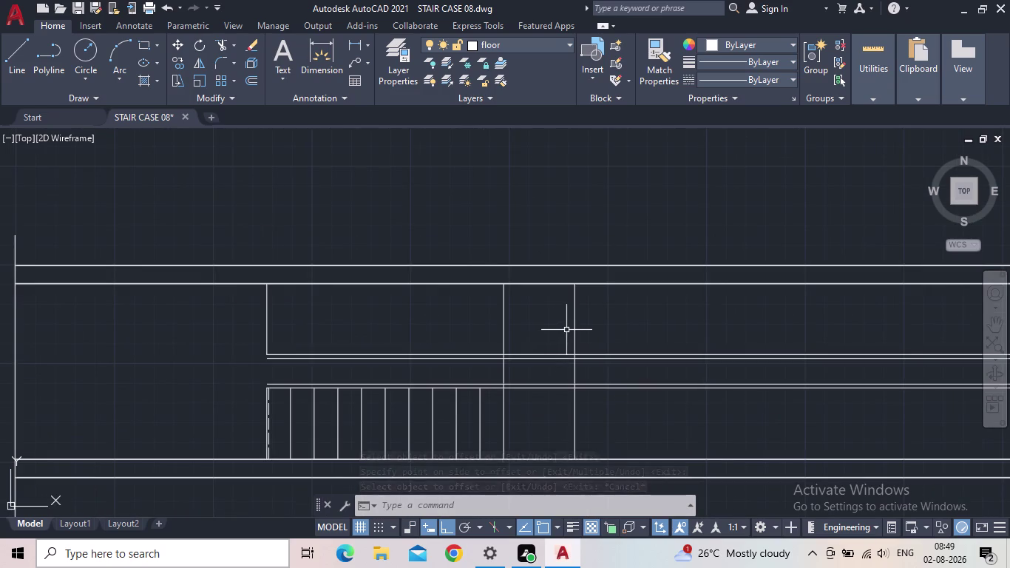
Extend the landing line up to the top line and down to the outer boundary line.
key(e)
key(x)
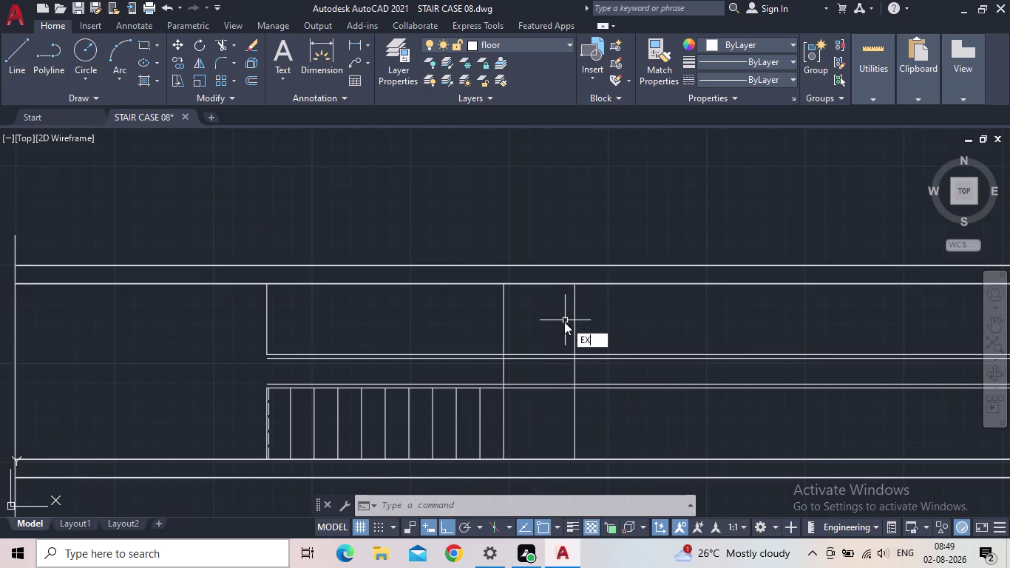
key(Return)
click(575, 313)
click(576, 304)
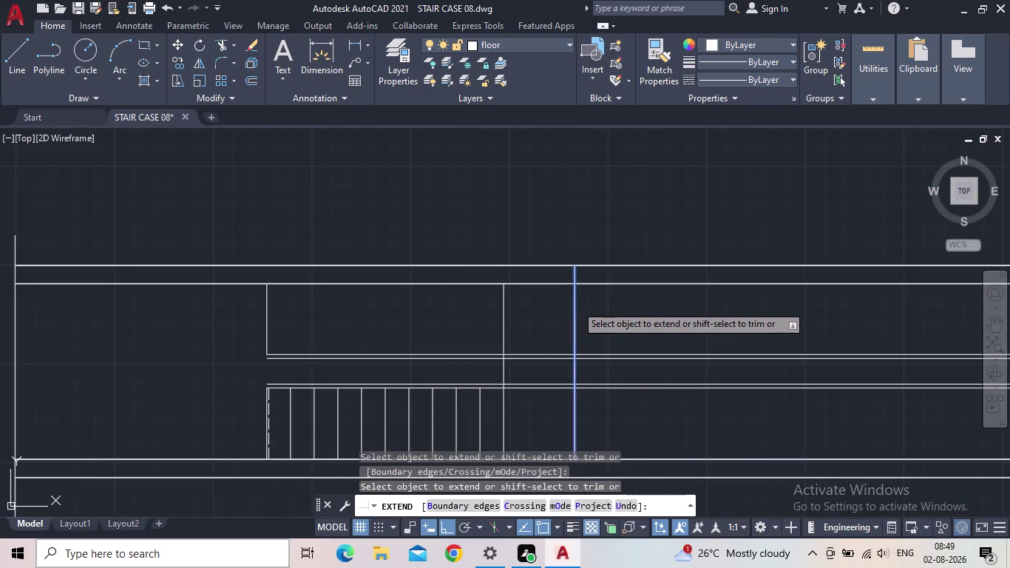
scroll(down, 3)
middle_drag(573, 322, 572, 282)
scroll(up, 3)
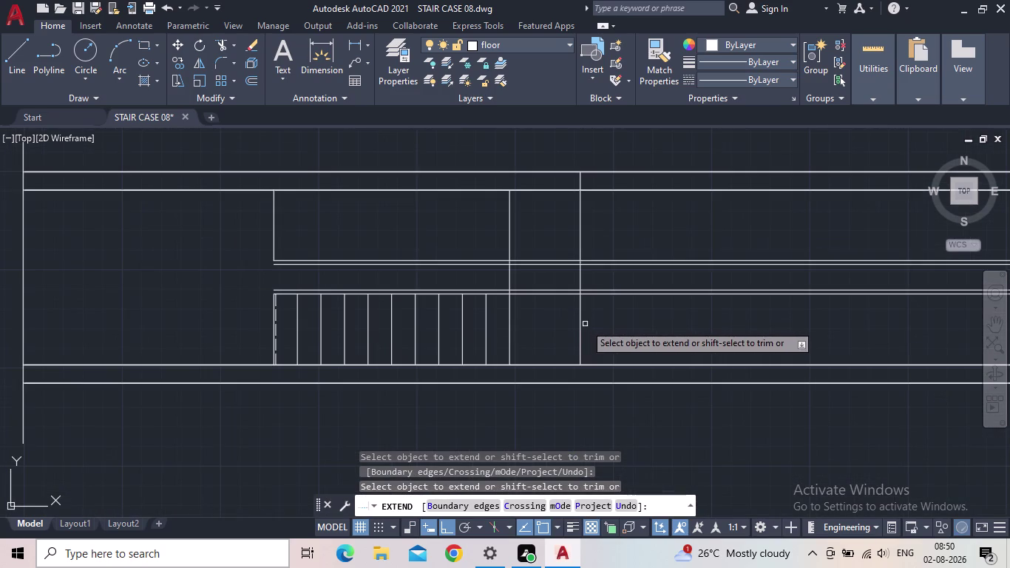
click(579, 327)
click(583, 341)
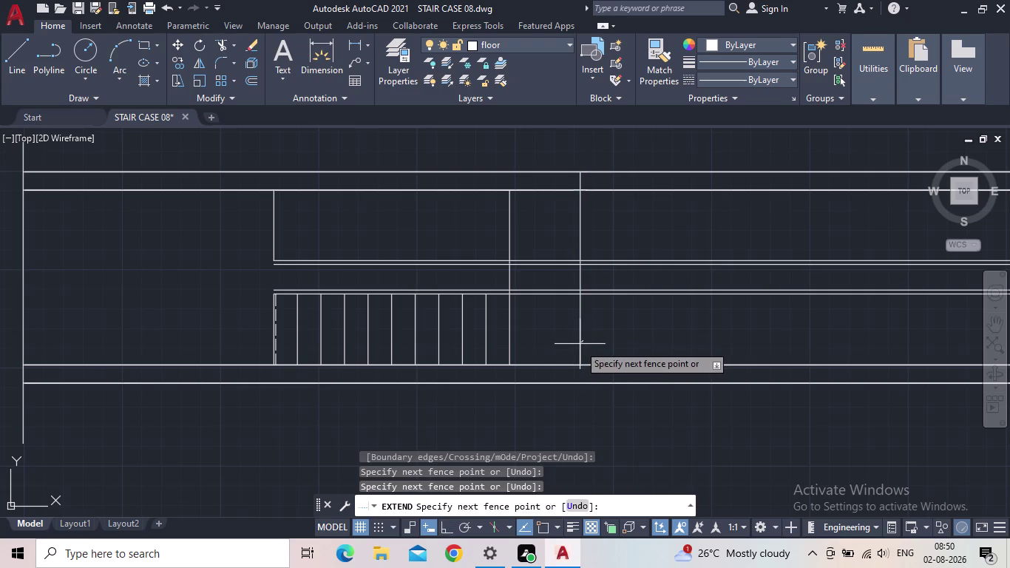
click(580, 345)
key(Escape)
Pan around the staircase to frame the extended landing line.
middle_drag(582, 306, 577, 308)
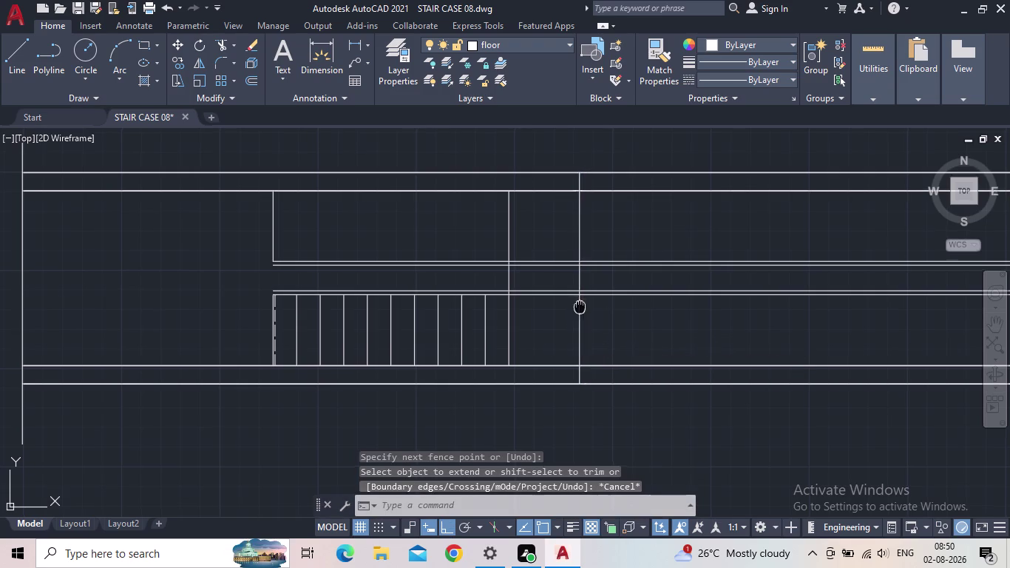
middle_drag(577, 308, 489, 399)
scroll(down, 3)
scroll(up, 3)
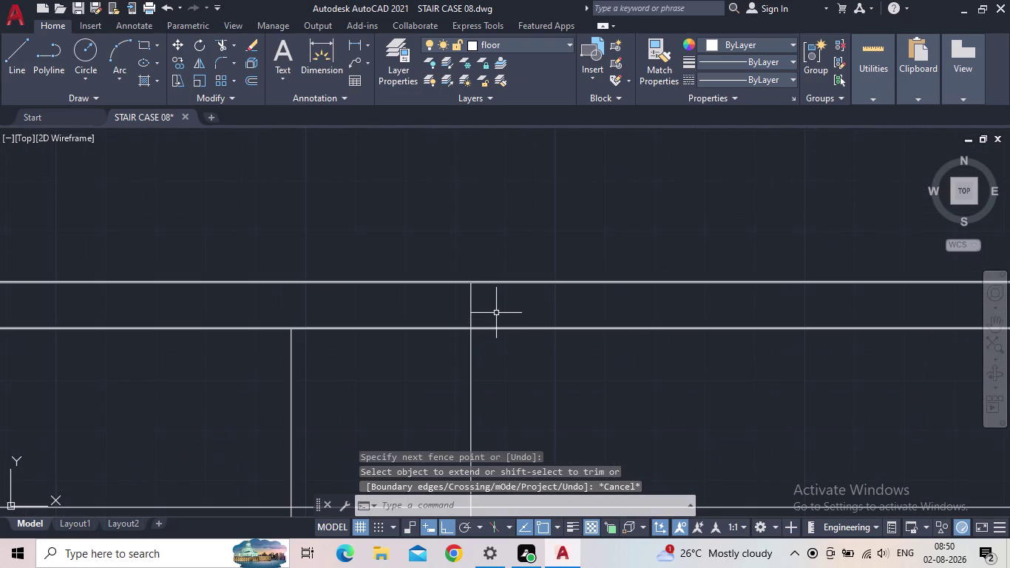
scroll(down, 3)
middle_drag(513, 347, 506, 300)
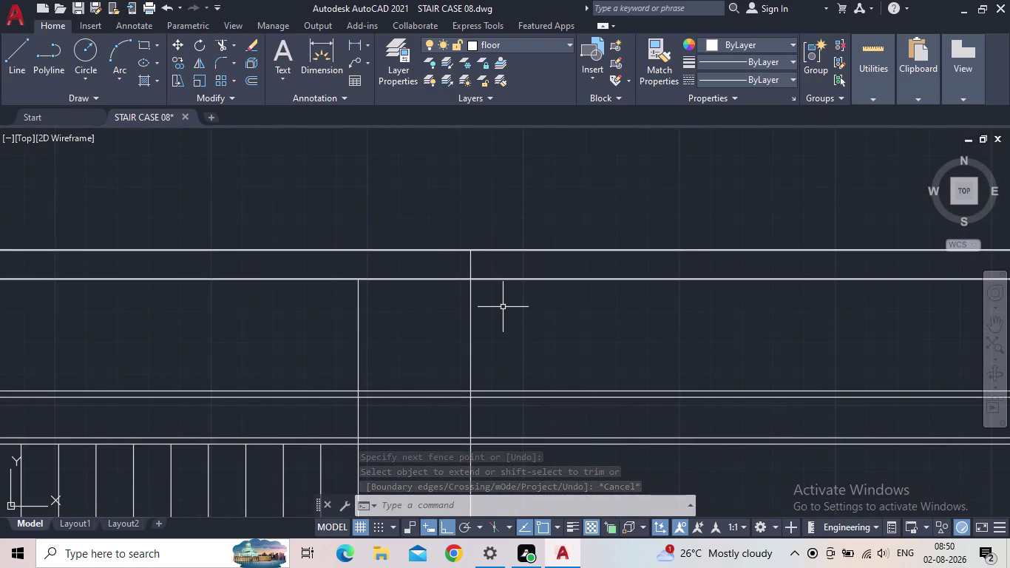
middle_drag(503, 308, 489, 340)
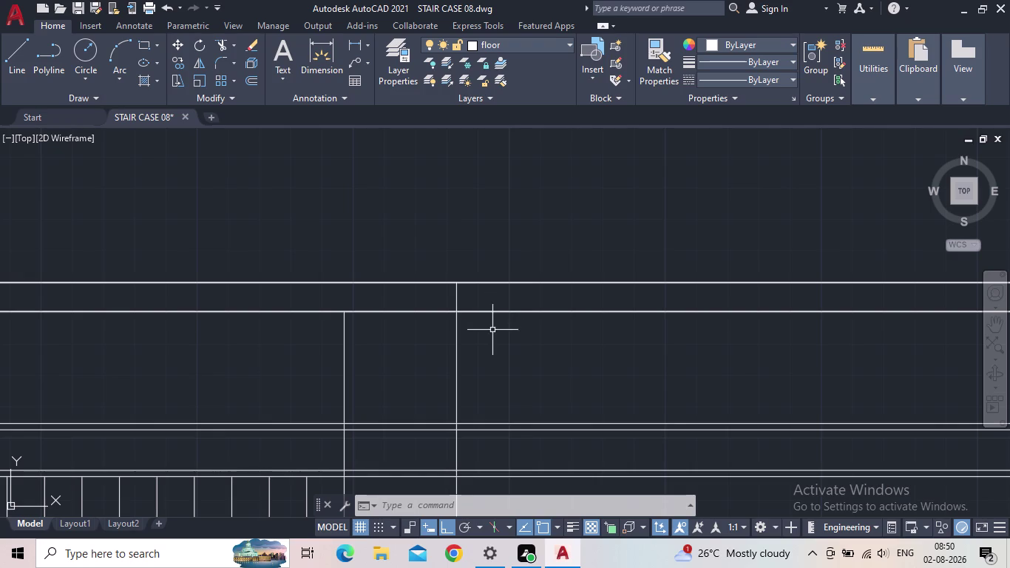
key(o)
key(Return)
Offset the landing line 9" to the right.
key(9)
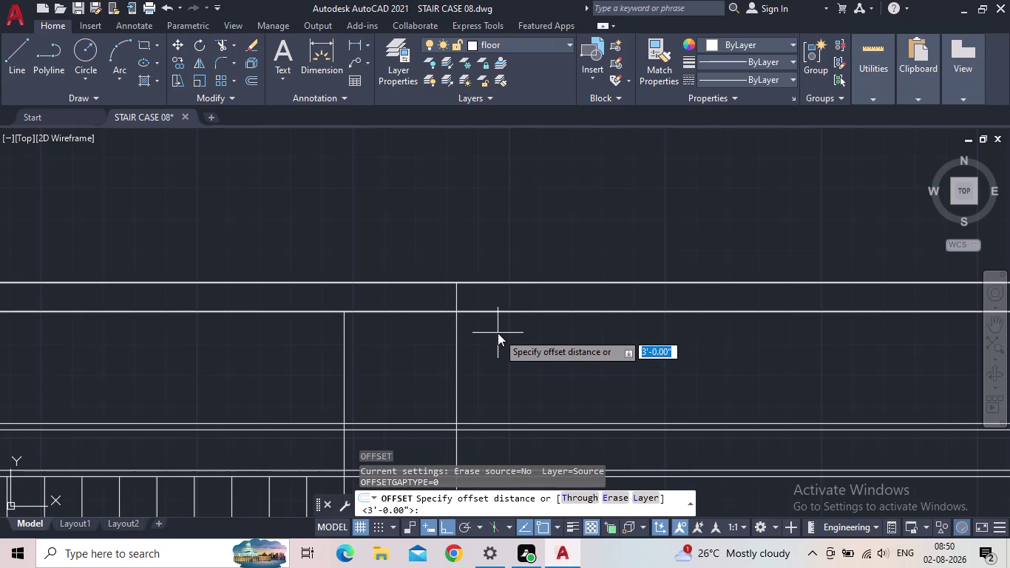
key(shift+quotedbl)
key(Return)
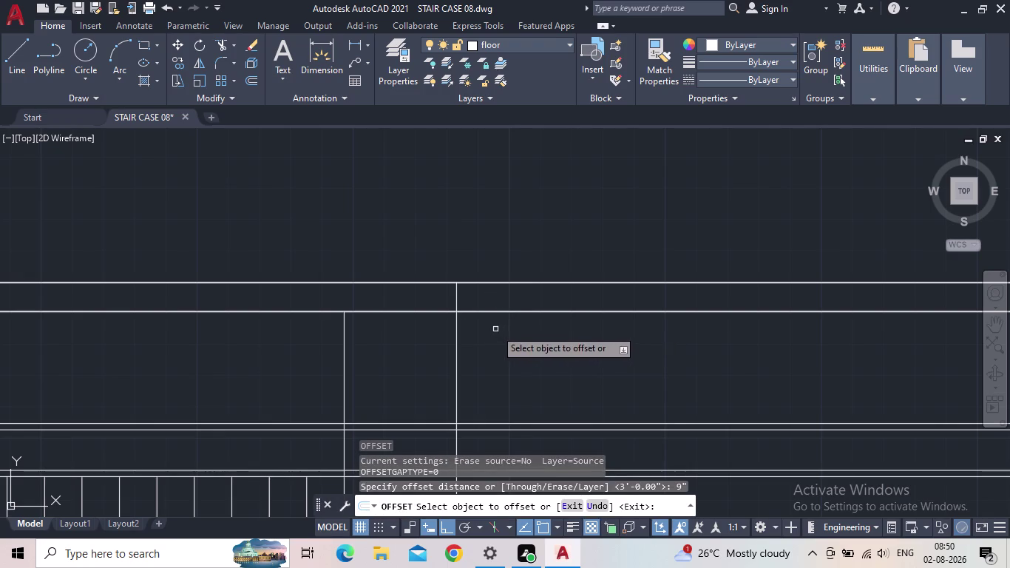
drag(458, 360, 466, 359)
click(538, 354)
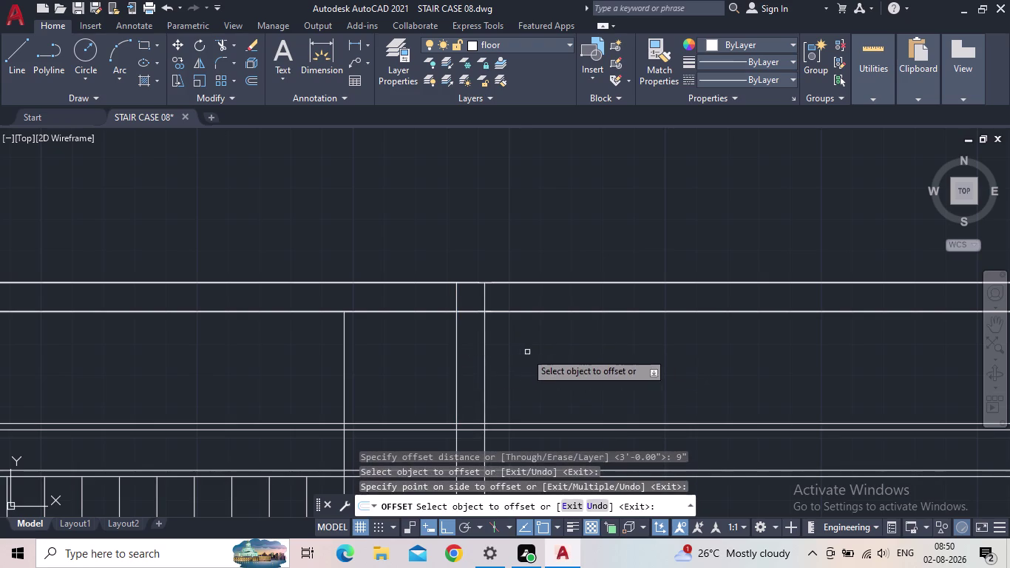
key(Escape)
Offset both landing lines 0.25" to one side to create double edges.
key(o)
key(Return)
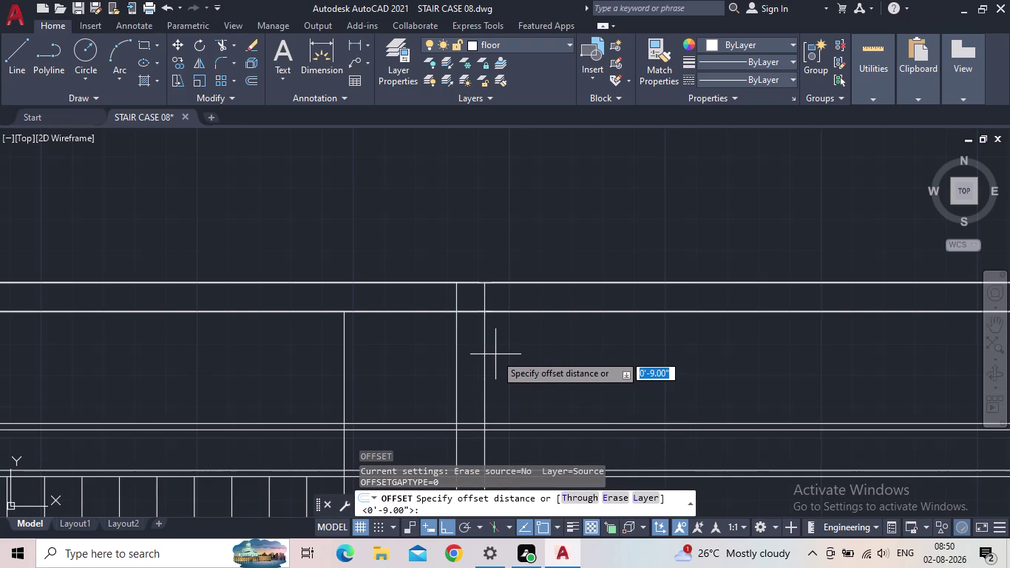
text(0.)
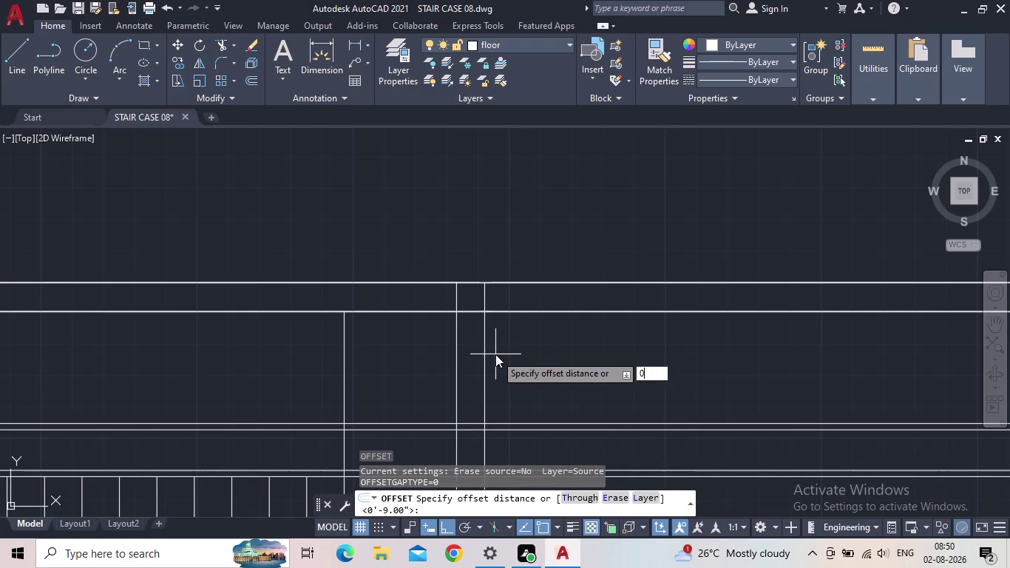
text(2)
key(shift+quotedbl)
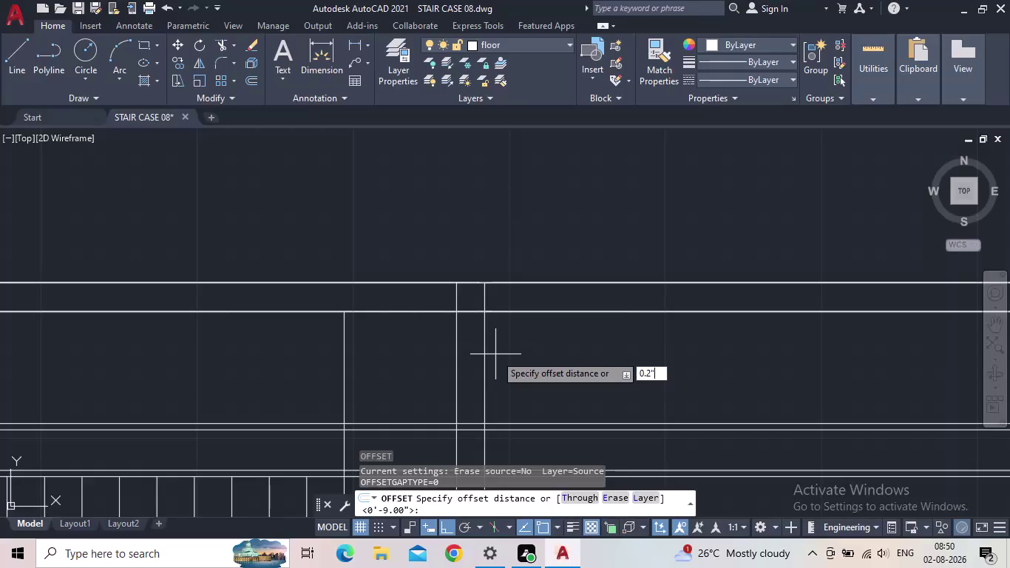
key(BackSpace)
text(5)
text(")
key(Return)
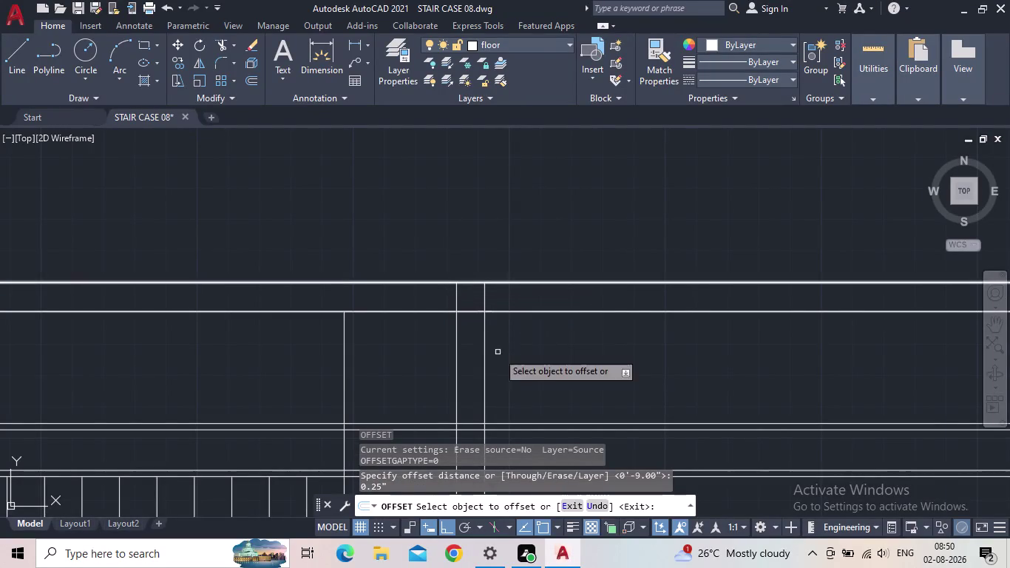
click(457, 346)
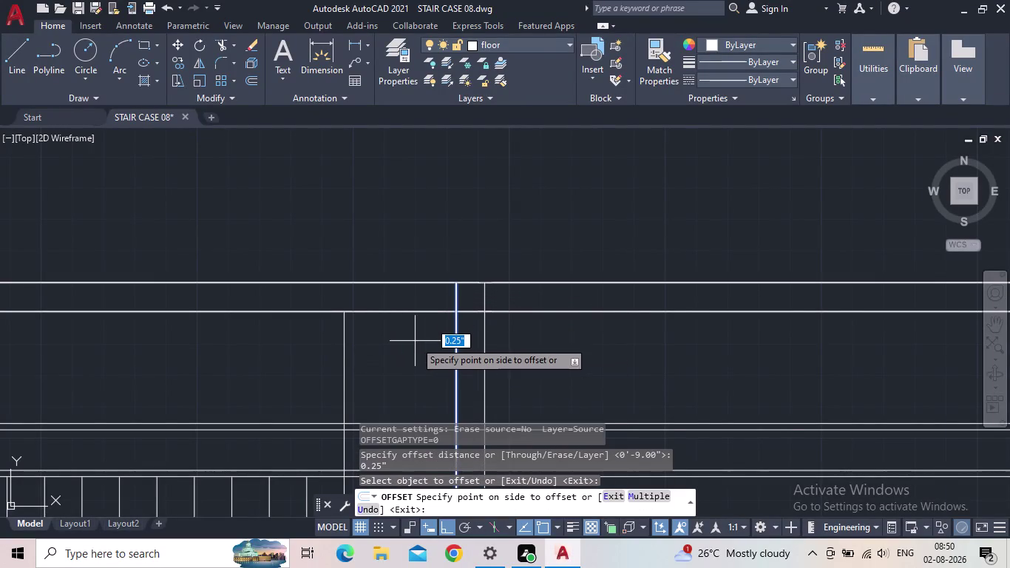
click(415, 341)
scroll(up, 3)
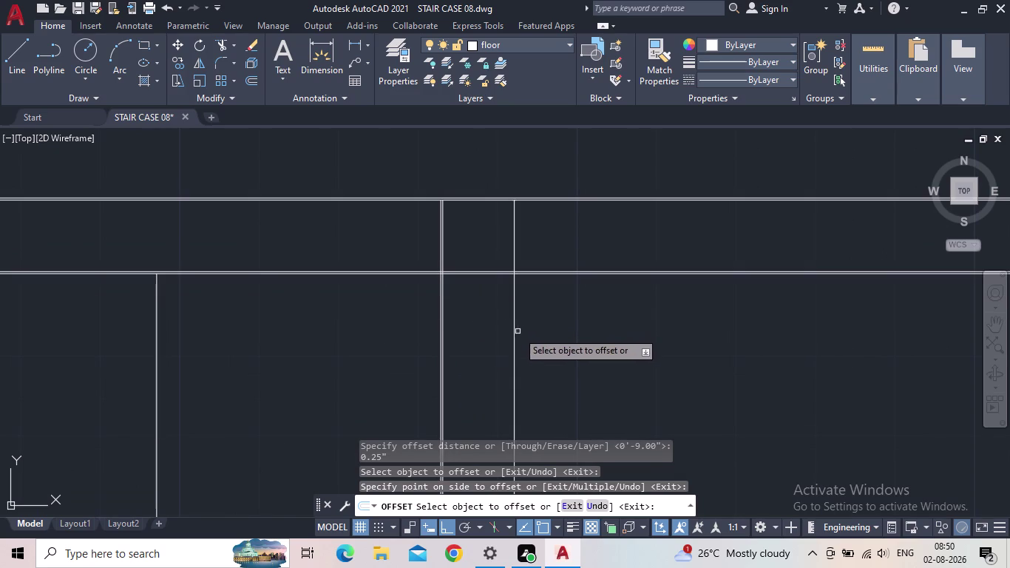
click(516, 332)
click(542, 333)
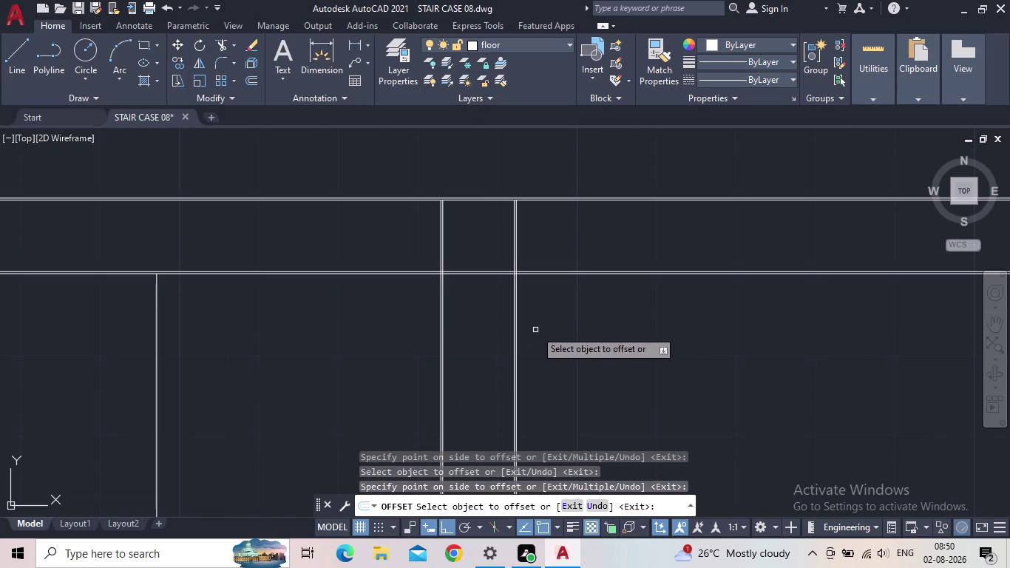
Trim the horizontal line segments inside the handrail gap.
key(Escape)
key(t)
key(r)
key(Return)
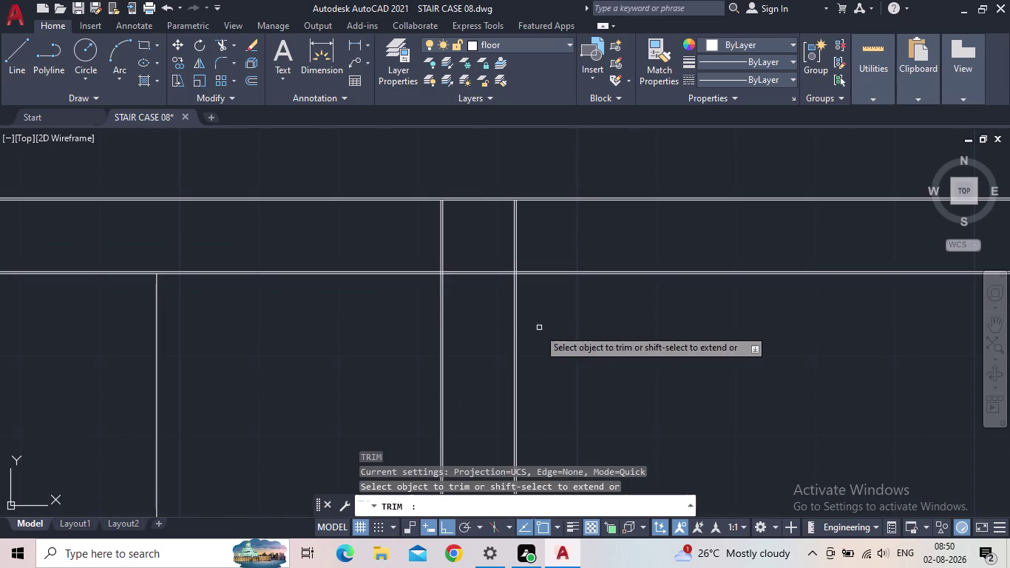
click(490, 306)
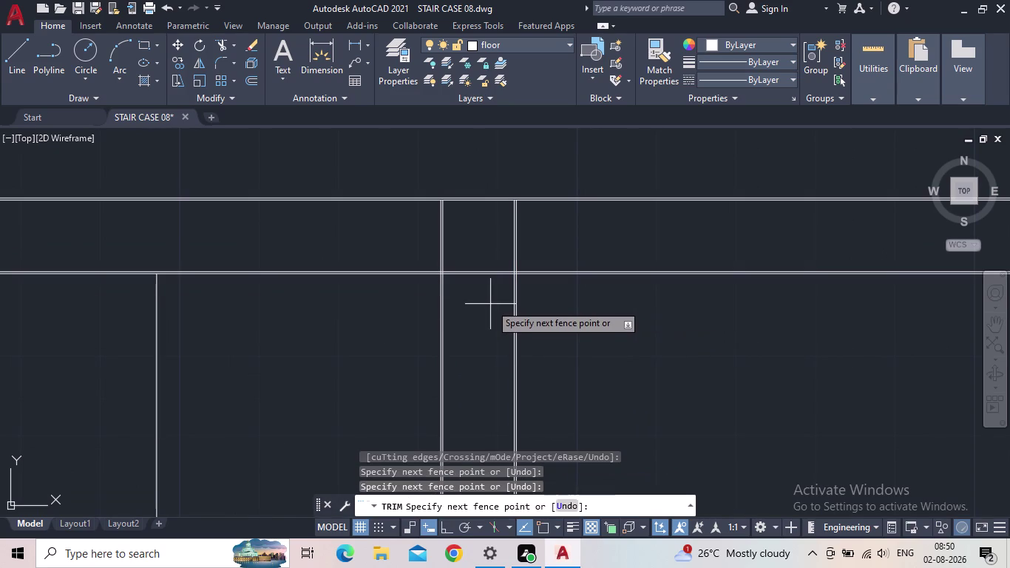
click(490, 304)
drag(486, 260, 494, 293)
drag(472, 251, 457, 247)
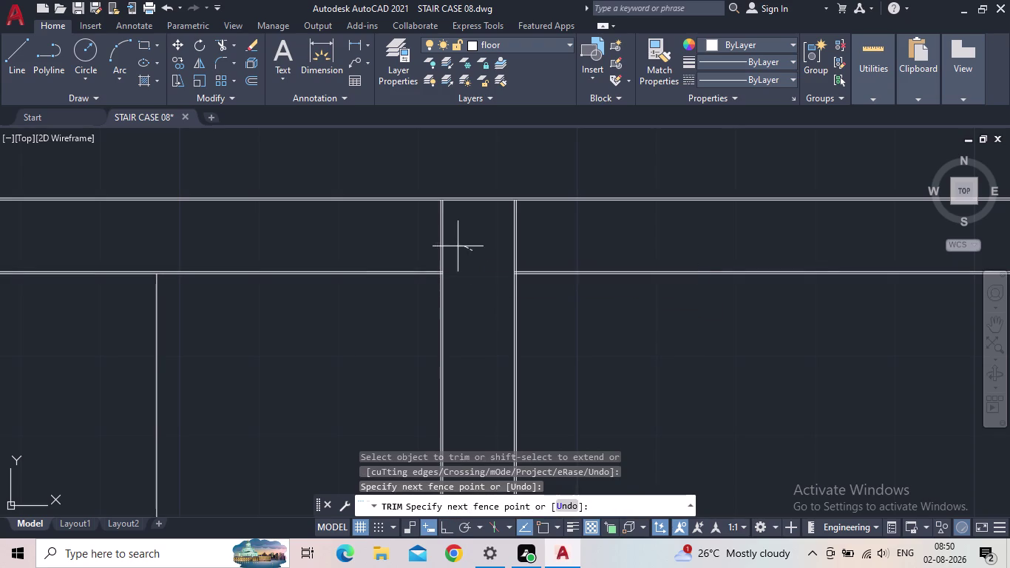
drag(457, 246, 430, 246)
scroll(down, 3)
drag(591, 299, 591, 200)
middle_drag(596, 274, 580, 191)
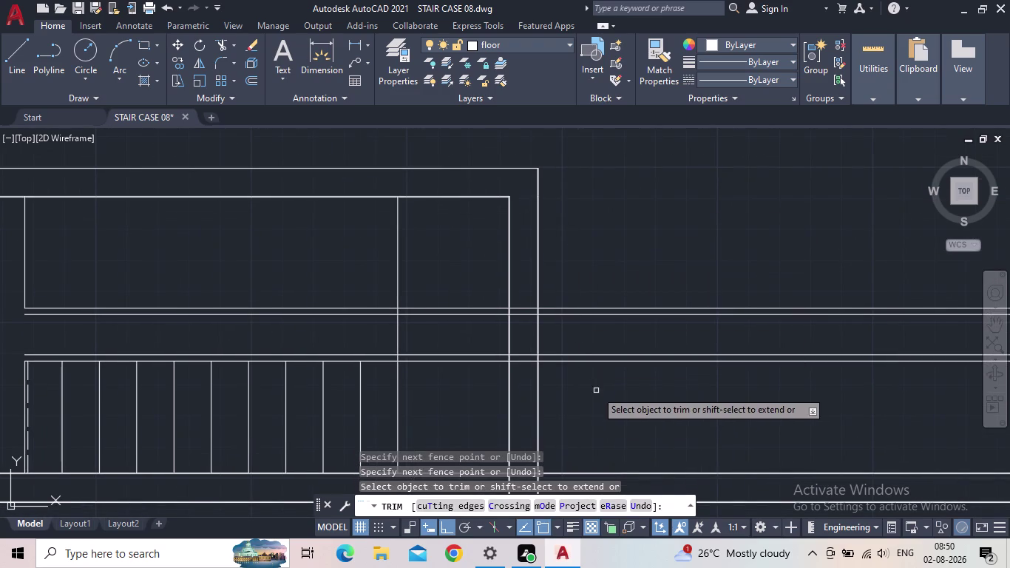
Trim the extra lines and short stub lines to the right of the landing.
drag(597, 391, 598, 264)
scroll(down, 3)
middle_drag(607, 301, 590, 203)
drag(630, 327, 631, 270)
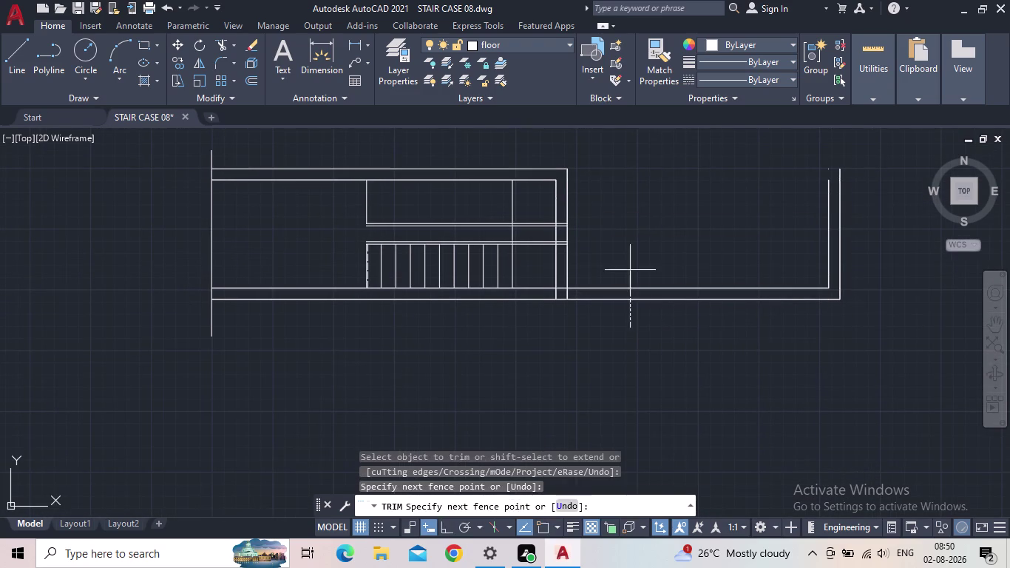
drag(630, 270, 630, 236)
drag(853, 226, 802, 221)
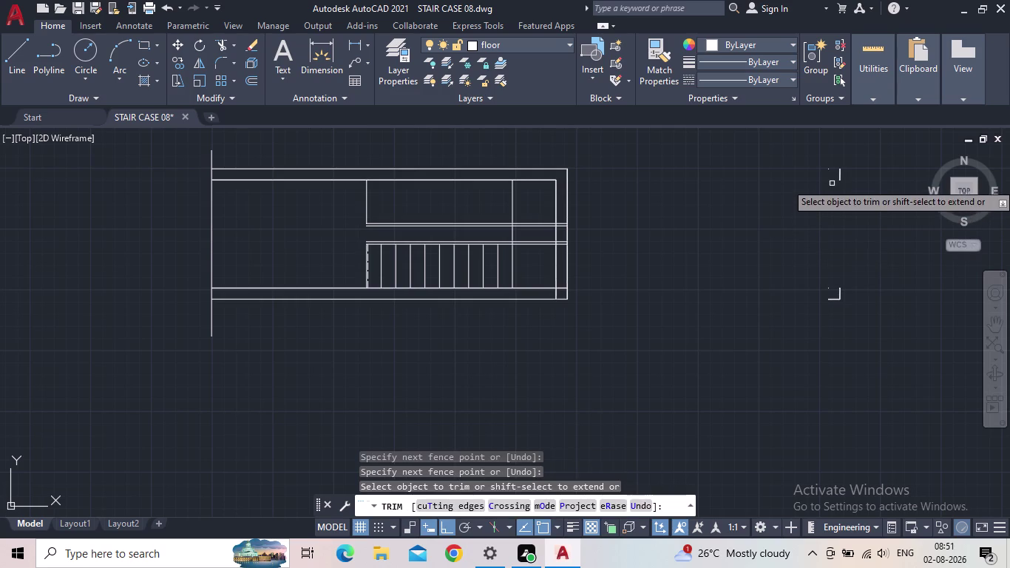
click(844, 177)
click(825, 175)
click(829, 170)
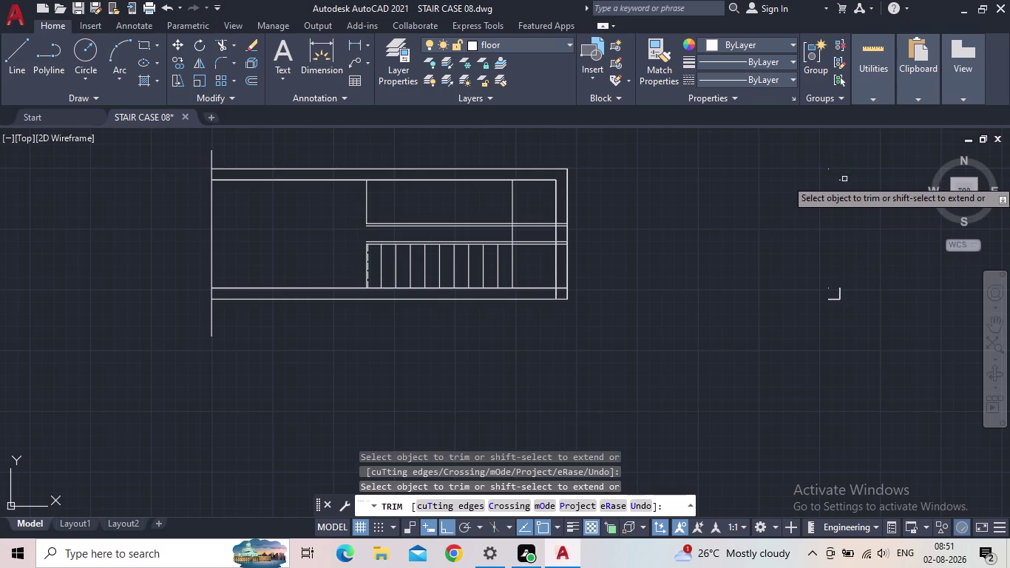
click(840, 181)
scroll(up, 3)
drag(874, 214, 843, 184)
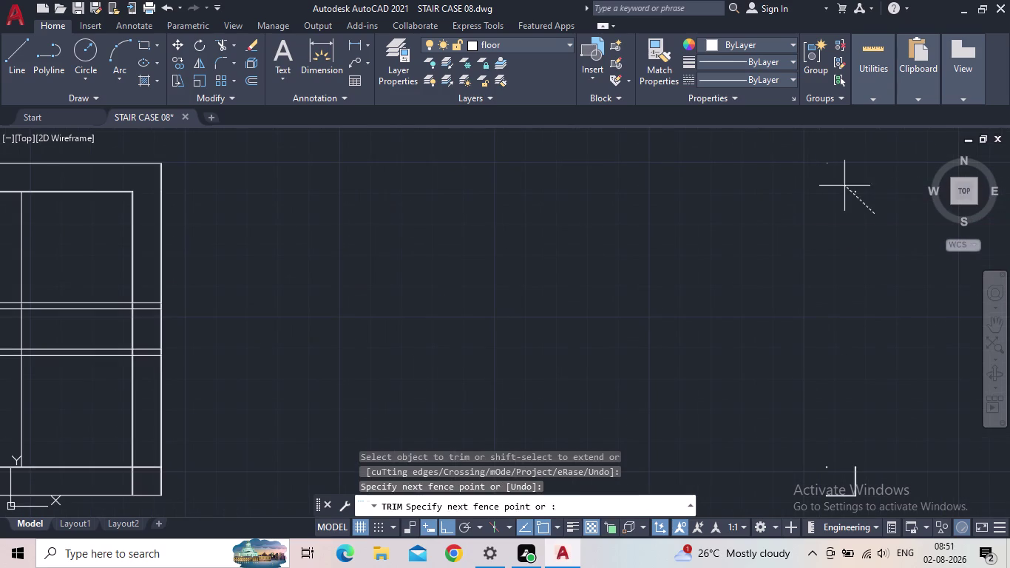
drag(843, 184, 834, 178)
click(855, 191)
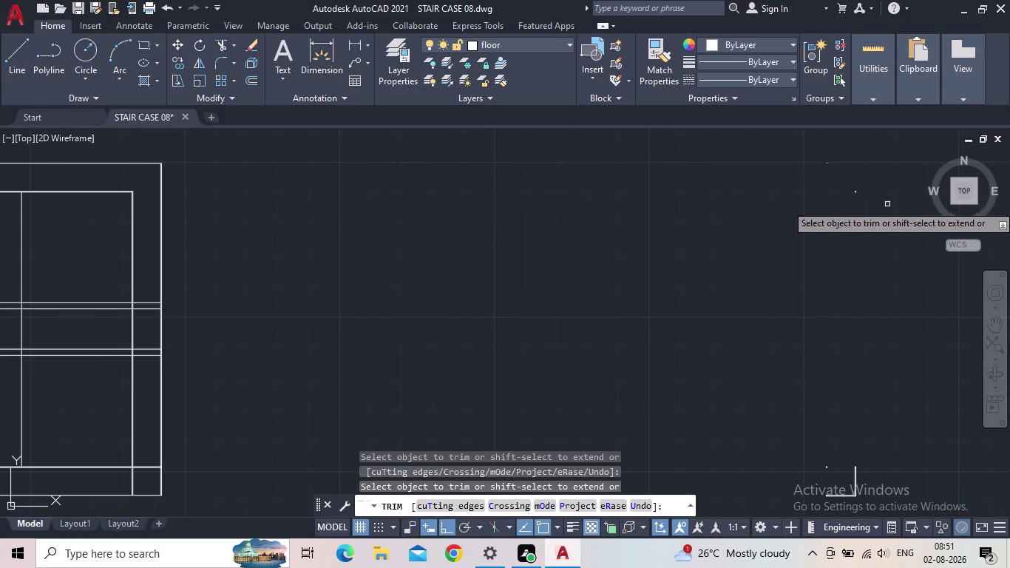
Cancel trimming and window-select the stray fragments right of the staircase plan.
scroll(up, 3)
scroll(up, 3)
scroll(up, 3)
middle_drag(904, 245, 668, 308)
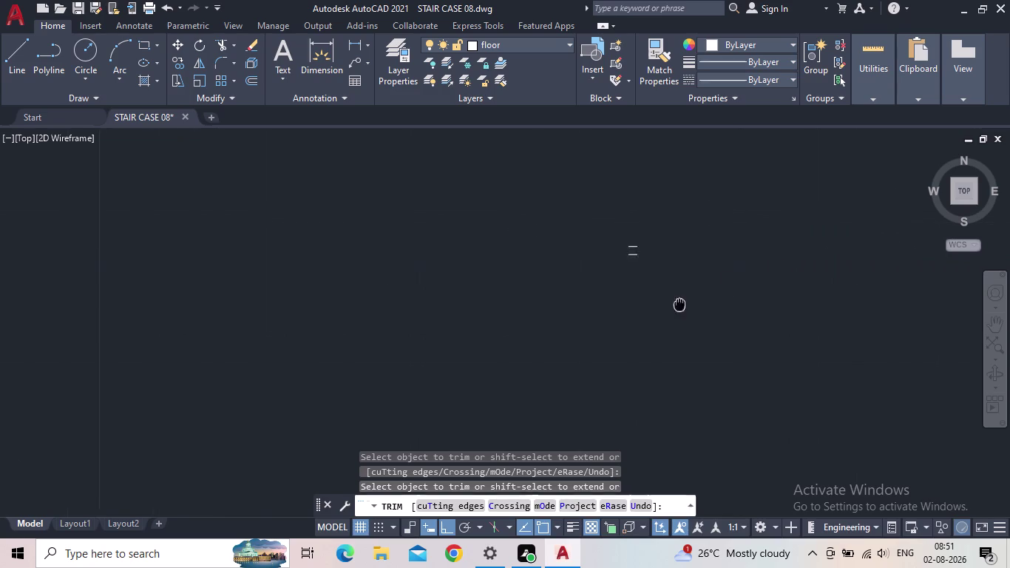
middle_drag(668, 309, 651, 314)
scroll(up, 3)
drag(564, 250, 563, 197)
scroll(down, 3)
middle_drag(559, 230, 560, 344)
scroll(down, 3)
scroll(up, 3)
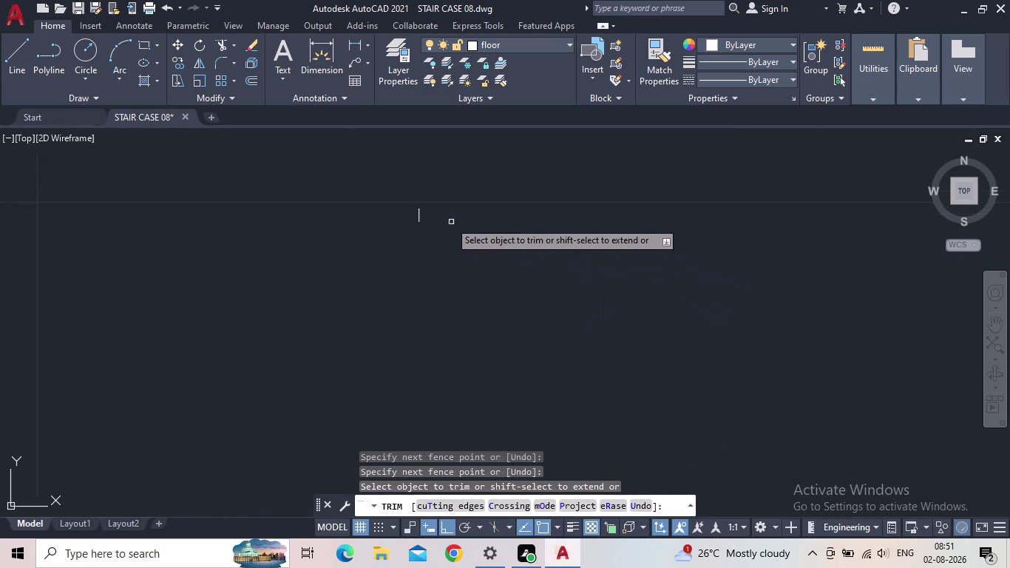
scroll(up, 3)
scroll(up, 3)
drag(404, 209, 342, 211)
scroll(down, 3)
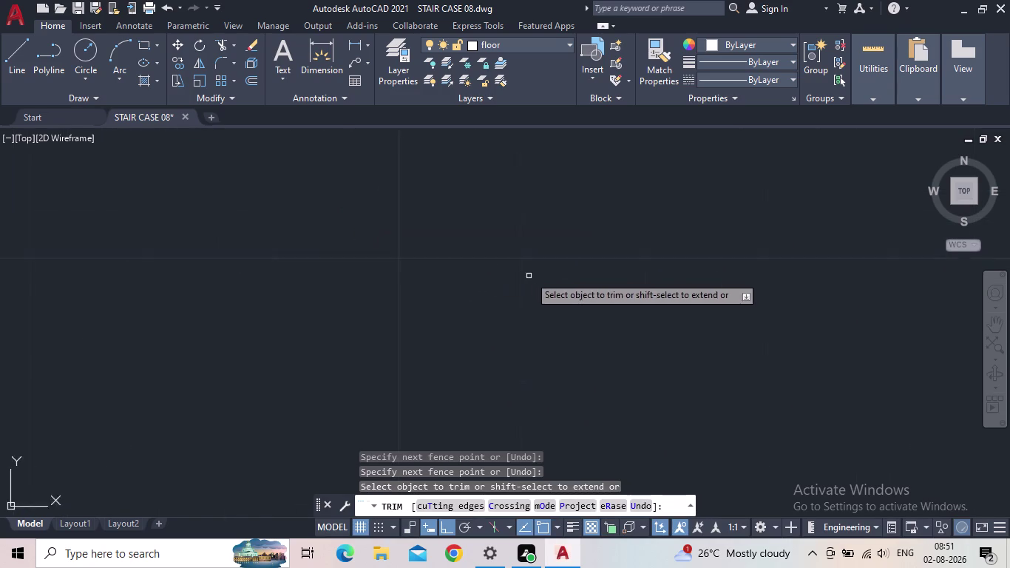
scroll(down, 3)
scroll(down, 3)
middle_drag(658, 349, 615, 270)
drag(645, 333, 630, 327)
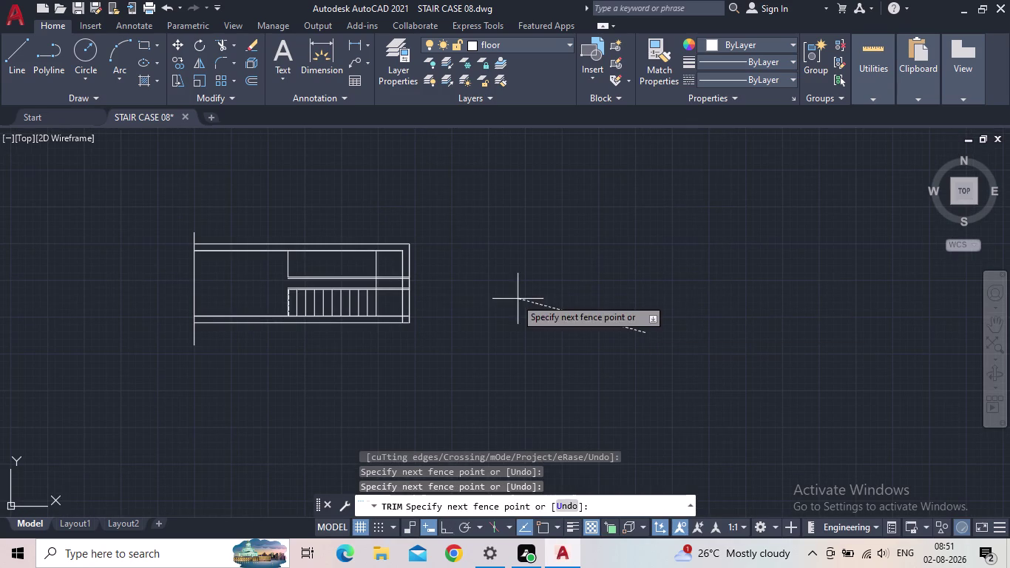
click(530, 289)
click(619, 353)
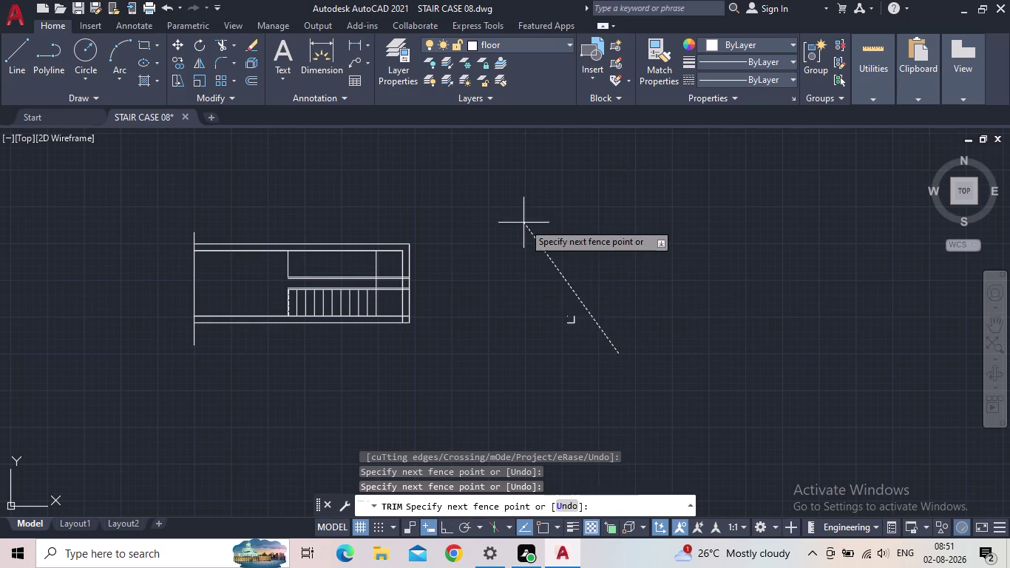
click(524, 223)
key(Escape)
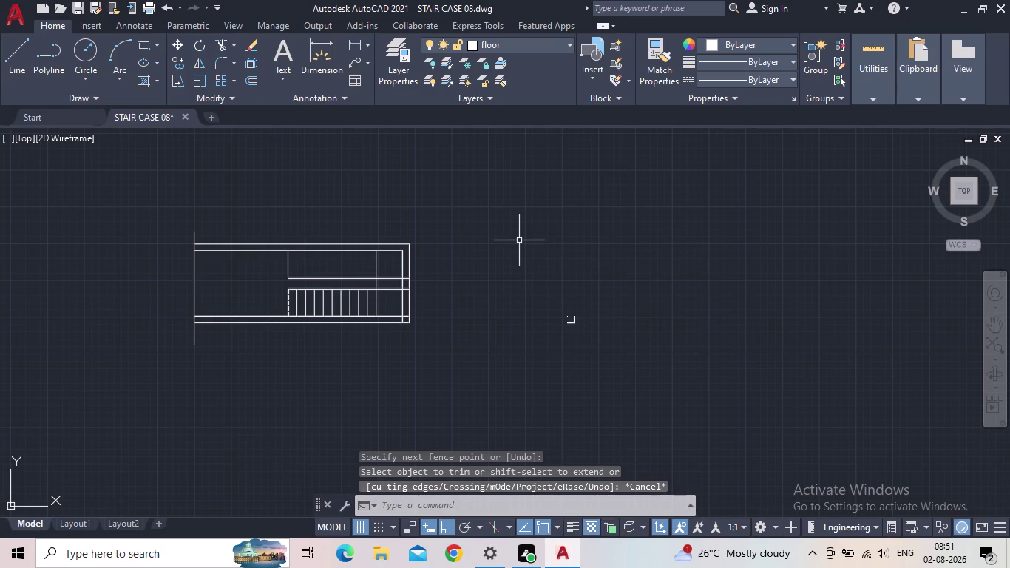
key(Escape)
click(608, 378)
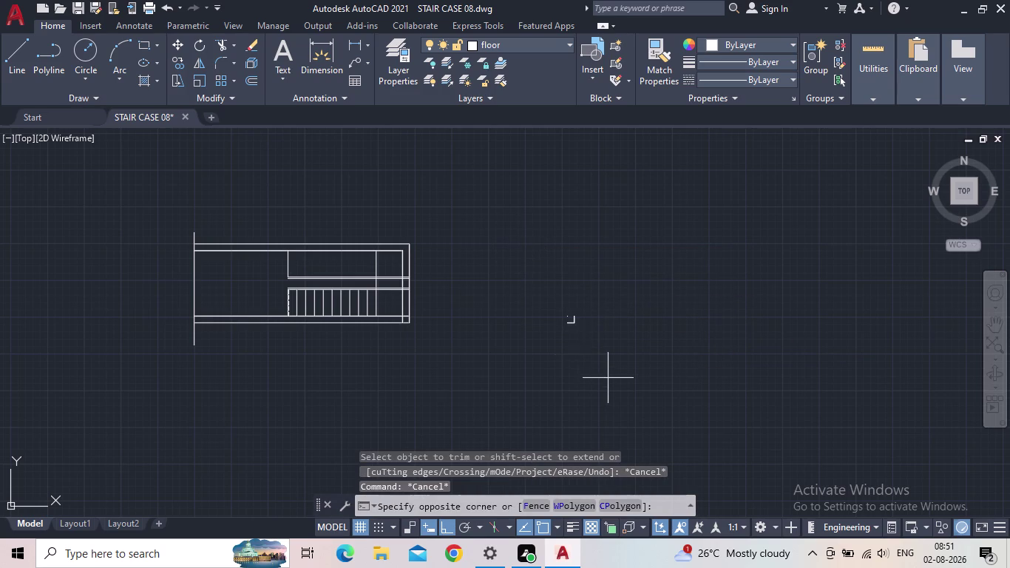
click(509, 238)
Erase the selected fragments and fence-trim the handrail lines at the landing line.
key(Delete)
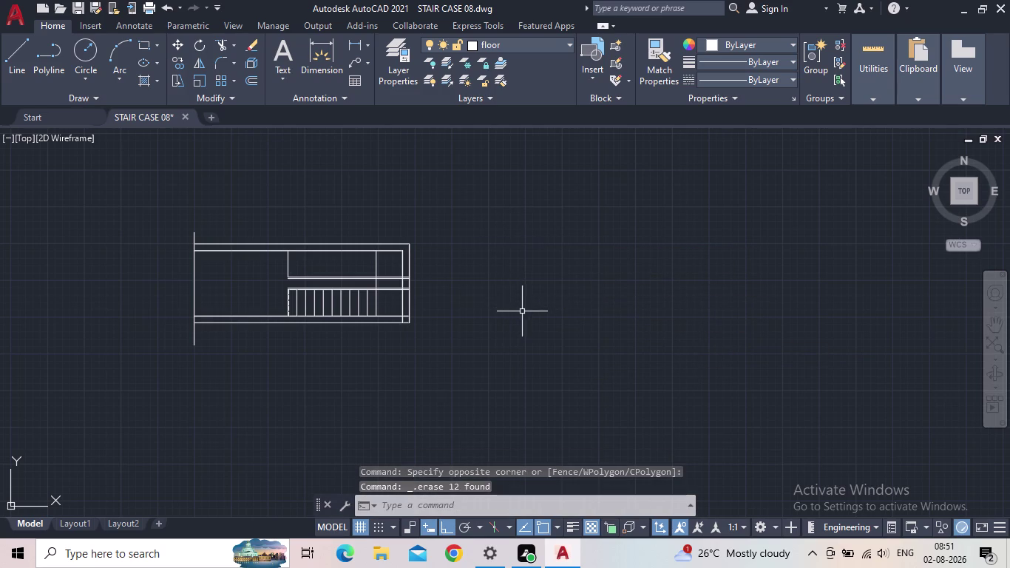
scroll(down, 3)
scroll(up, 3)
key(t)
key(r)
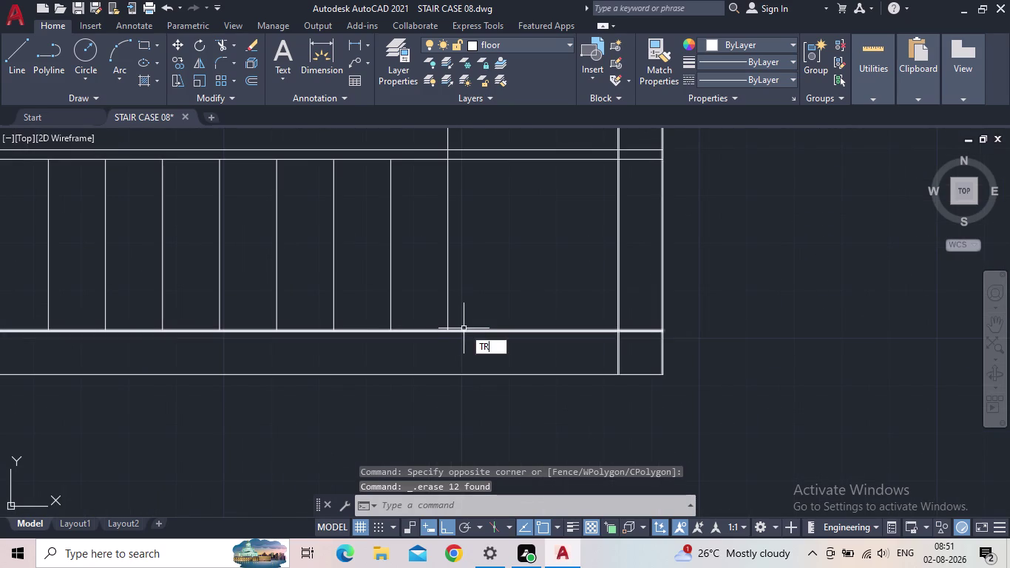
key(Return)
click(605, 346)
click(632, 344)
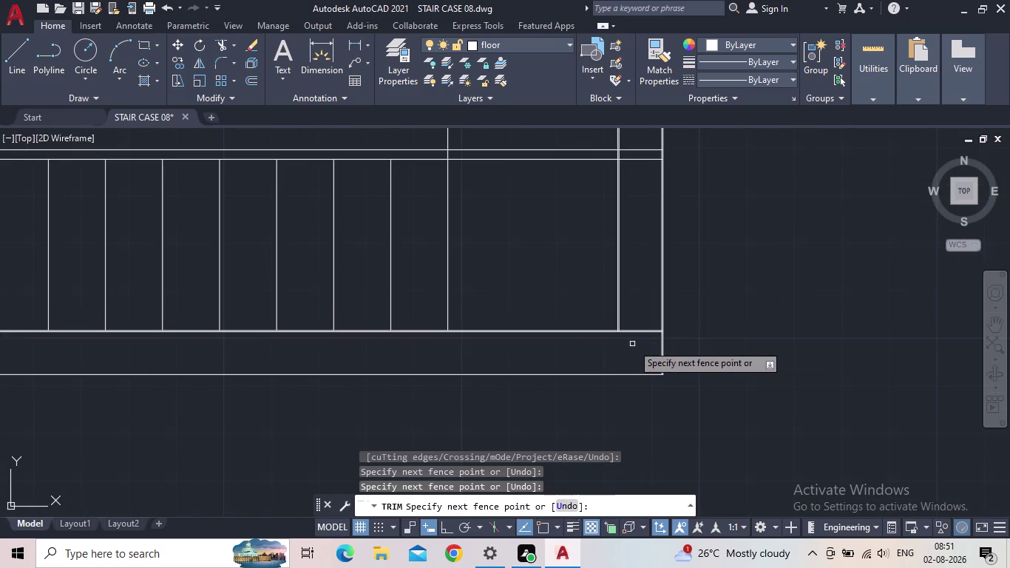
click(643, 343)
click(640, 309)
Trim the remaining handrail segment left of the landing line.
scroll(down, 3)
middle_drag(642, 295, 587, 403)
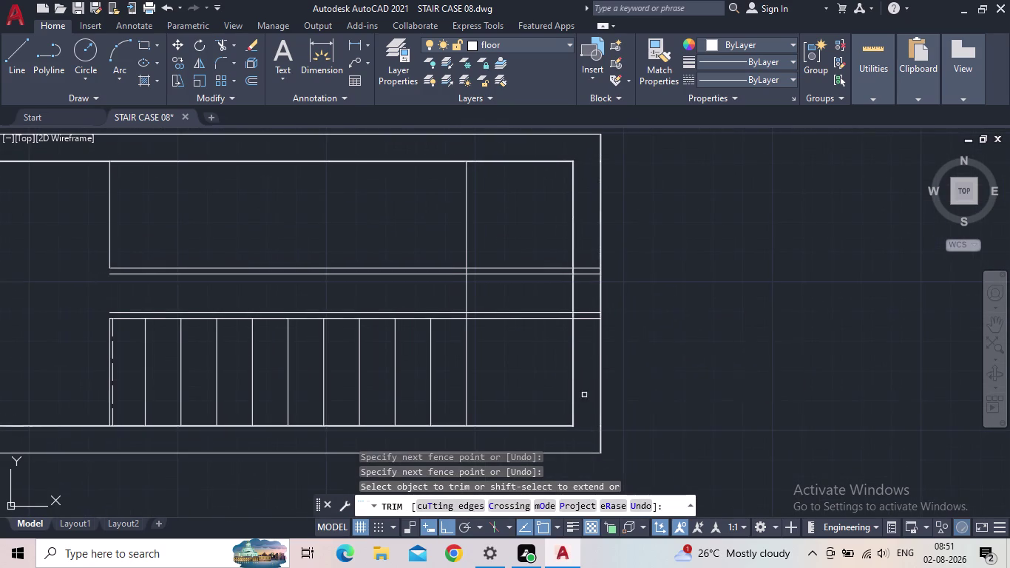
drag(588, 327, 589, 320)
click(586, 246)
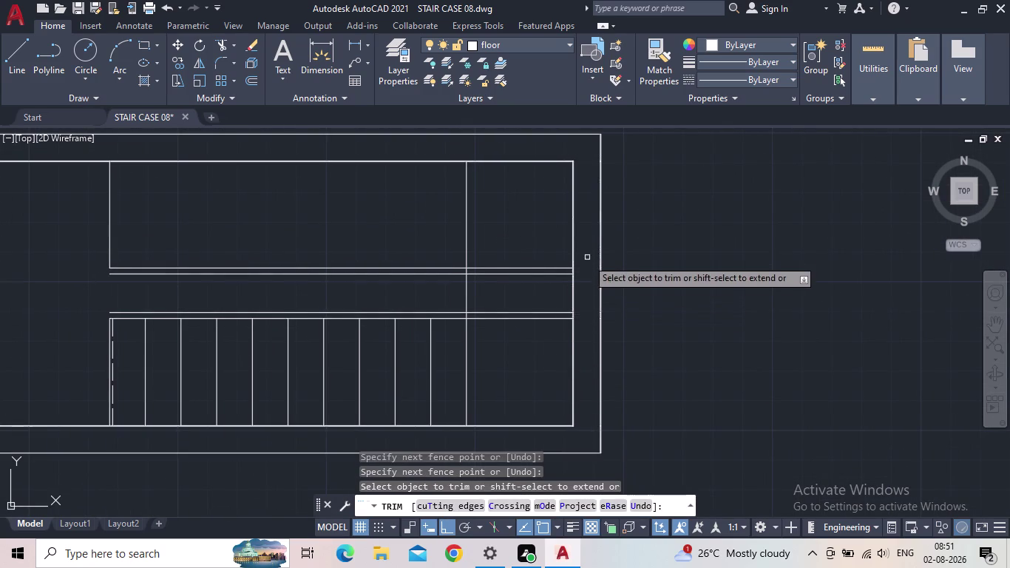
scroll(down, 3)
scroll(up, 3)
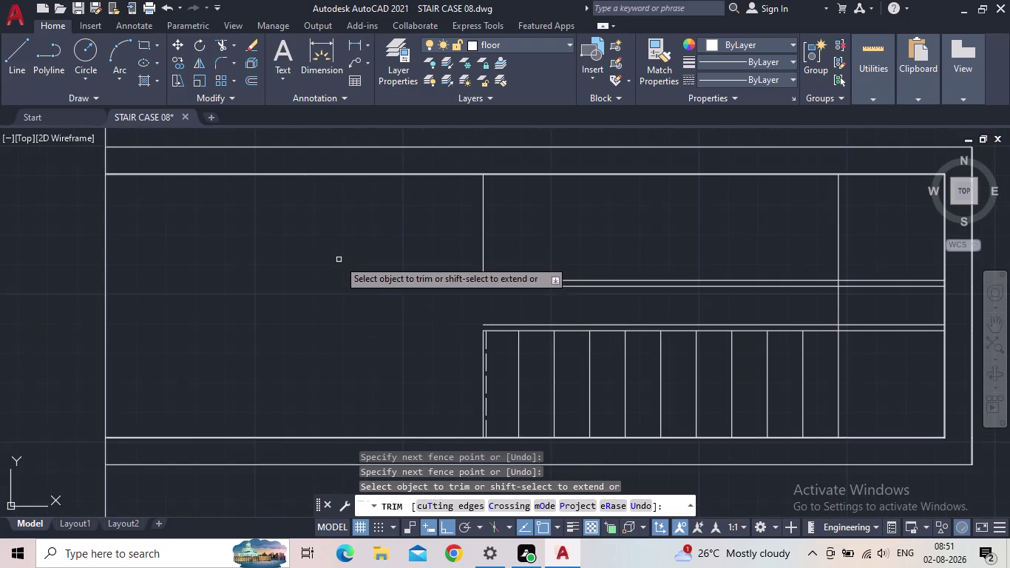
key(Escape)
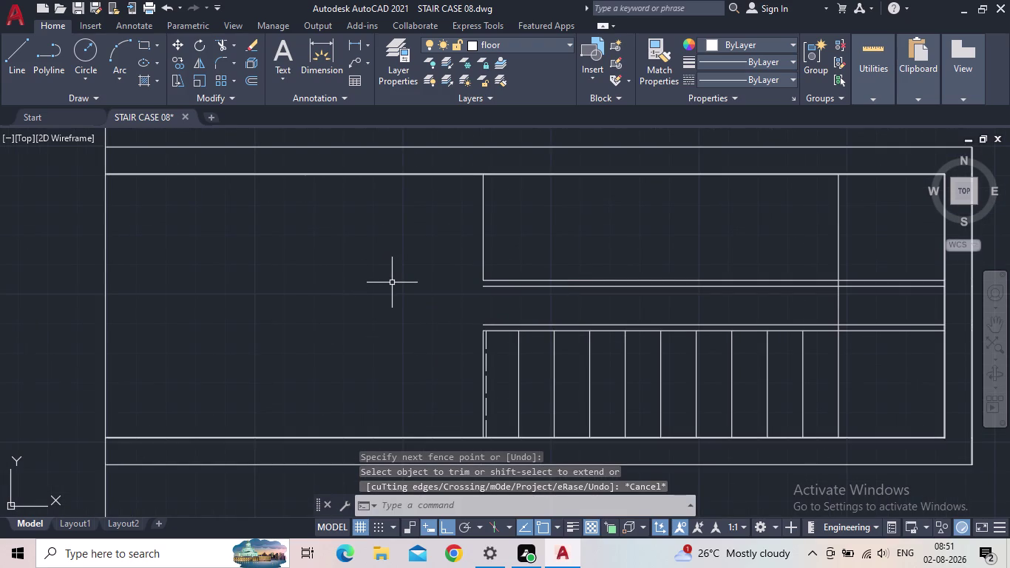
Extend the two upper handrail lines left across the landing to the outer wall.
key(e)
key(x)
key(Return)
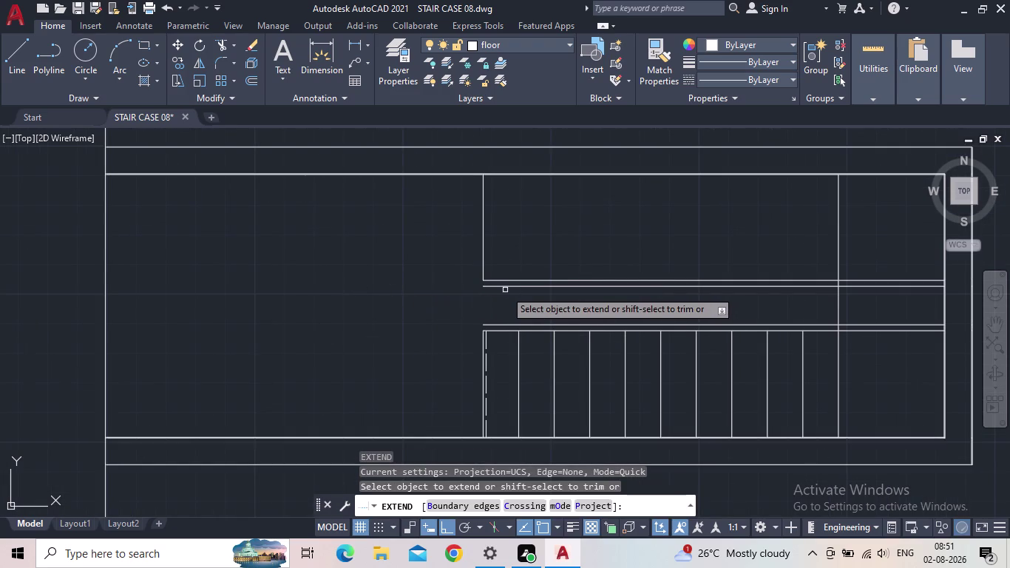
click(498, 288)
click(498, 281)
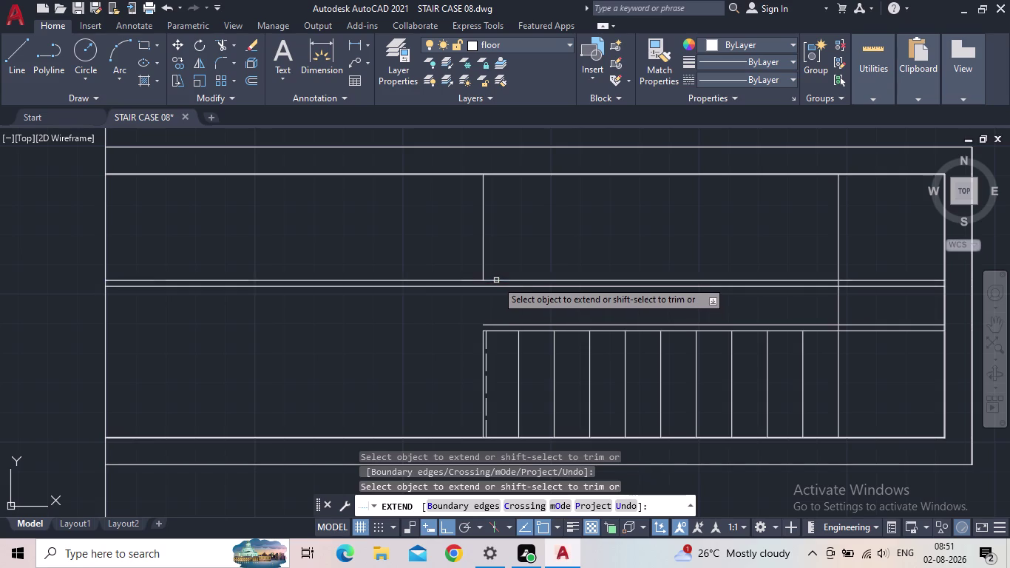
scroll(down, 3)
middle_drag(497, 298, 479, 298)
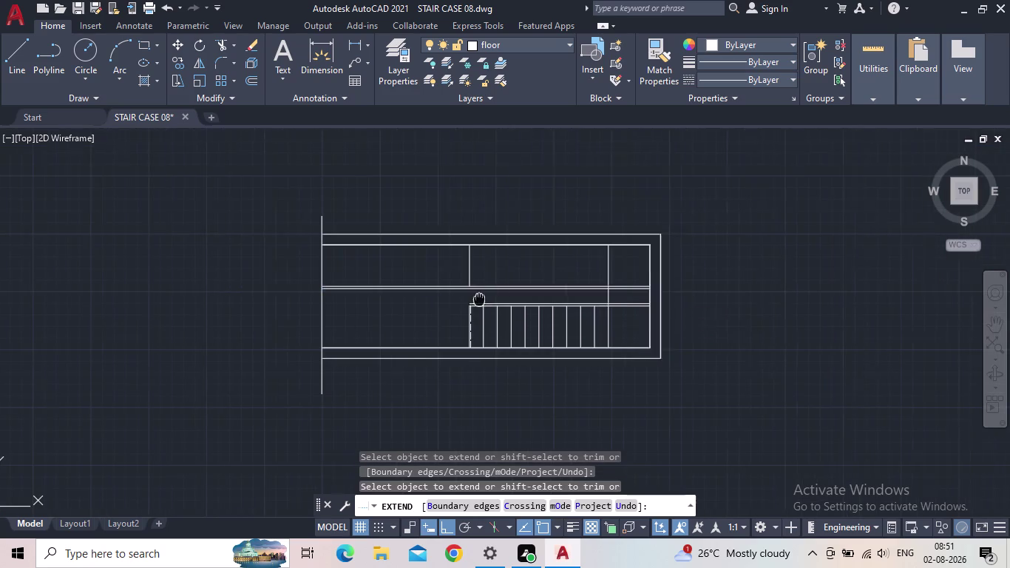
middle_drag(480, 298, 374, 277)
scroll(up, 3)
scroll(up, 3)
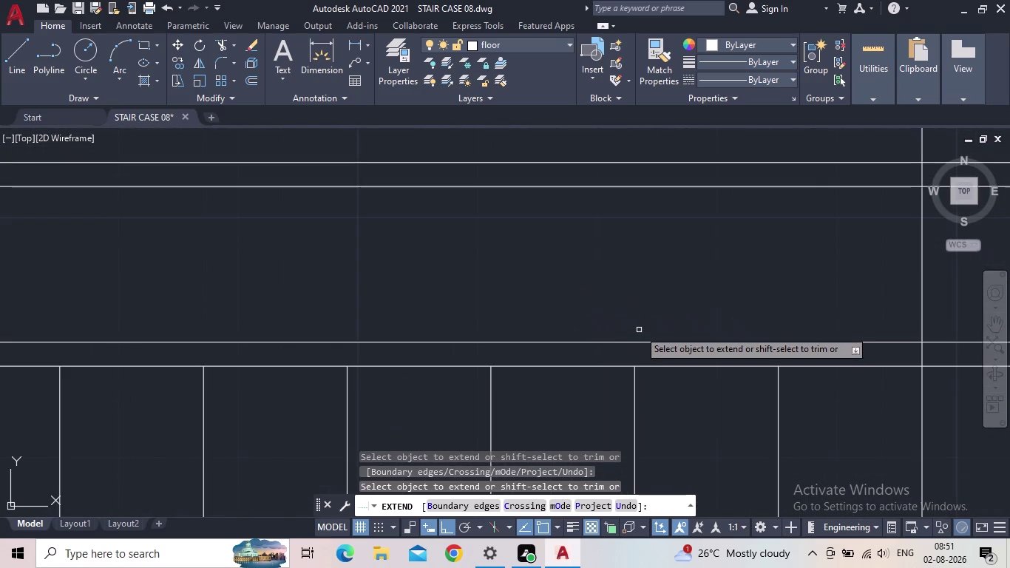
scroll(down, 3)
middle_drag(640, 326, 439, 349)
key(Escape)
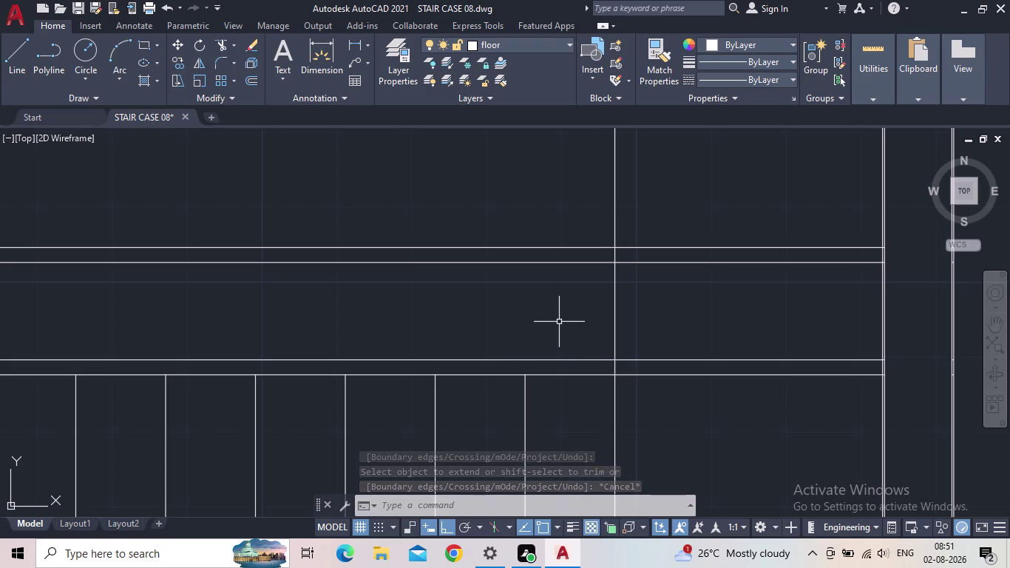
Offset the vertical landing line 2" to one side.
key(o)
key(Return)
text(2)
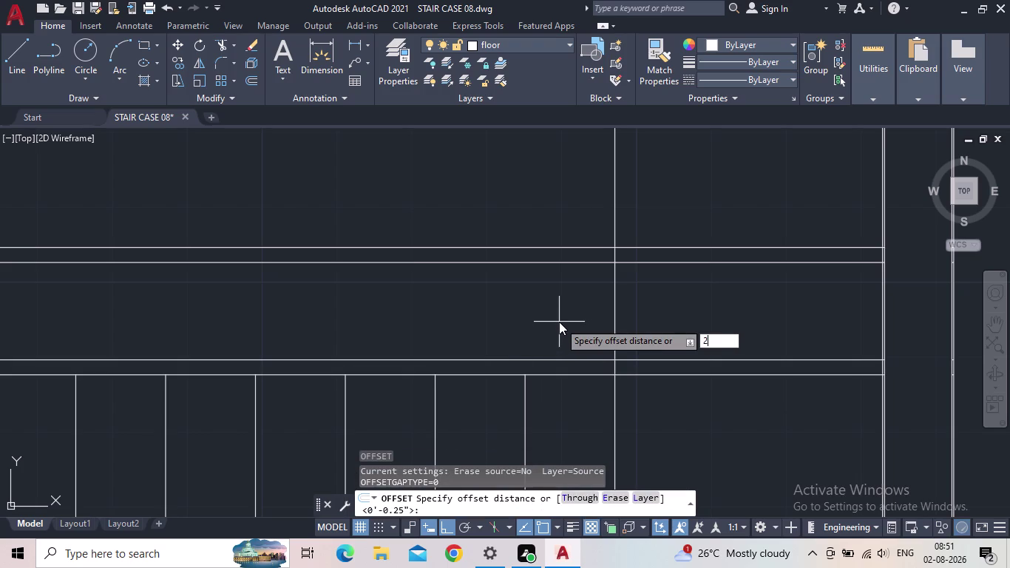
text(")
key(Return)
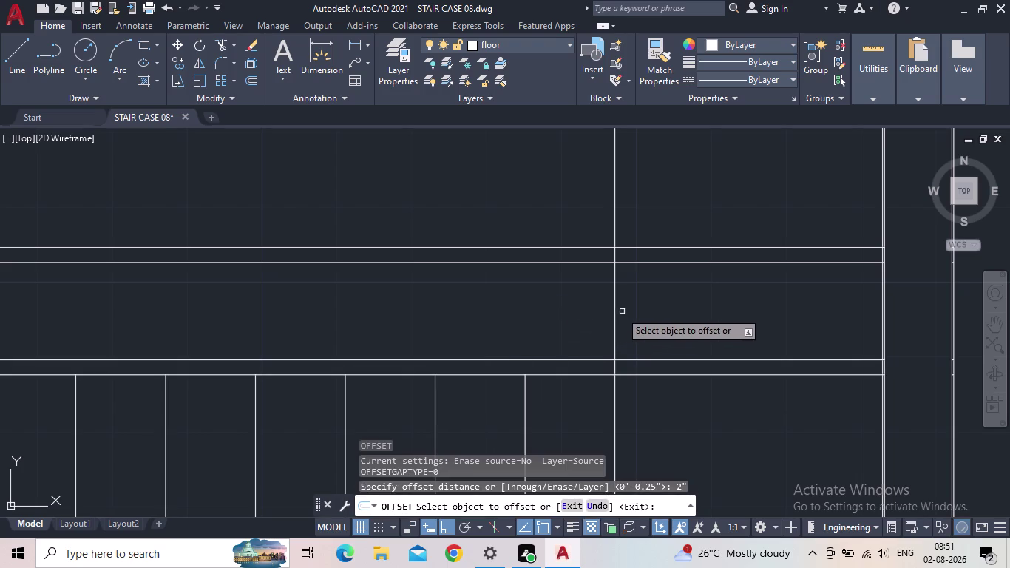
click(617, 313)
click(579, 316)
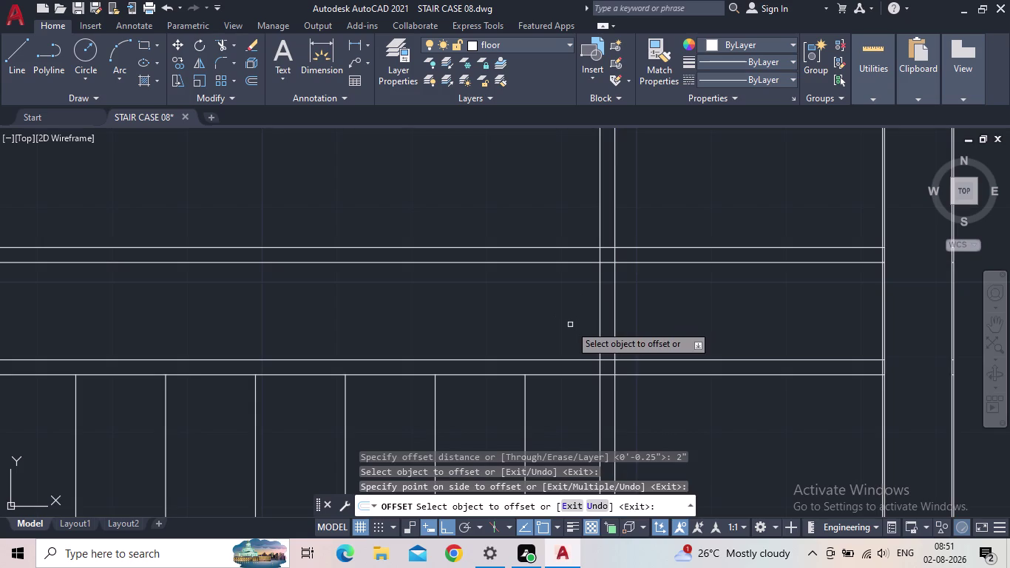
key(Escape)
Start TRIM, then abandon it and quick-save the staircase drawing.
scroll(down, 3)
middle_drag(623, 320, 628, 358)
scroll(up, 3)
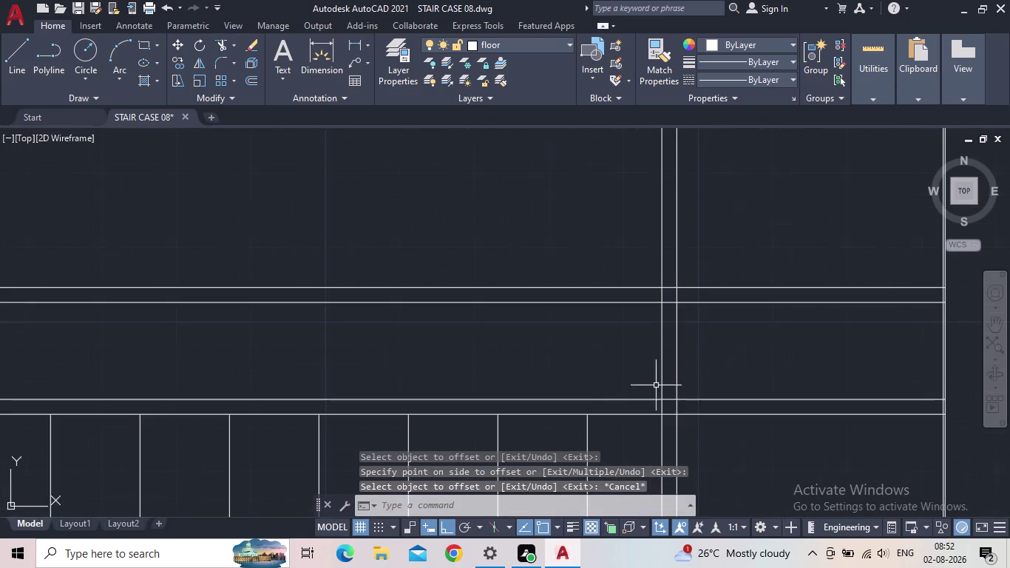
middle_drag(652, 378, 634, 352)
key(t)
key(r)
key(Return)
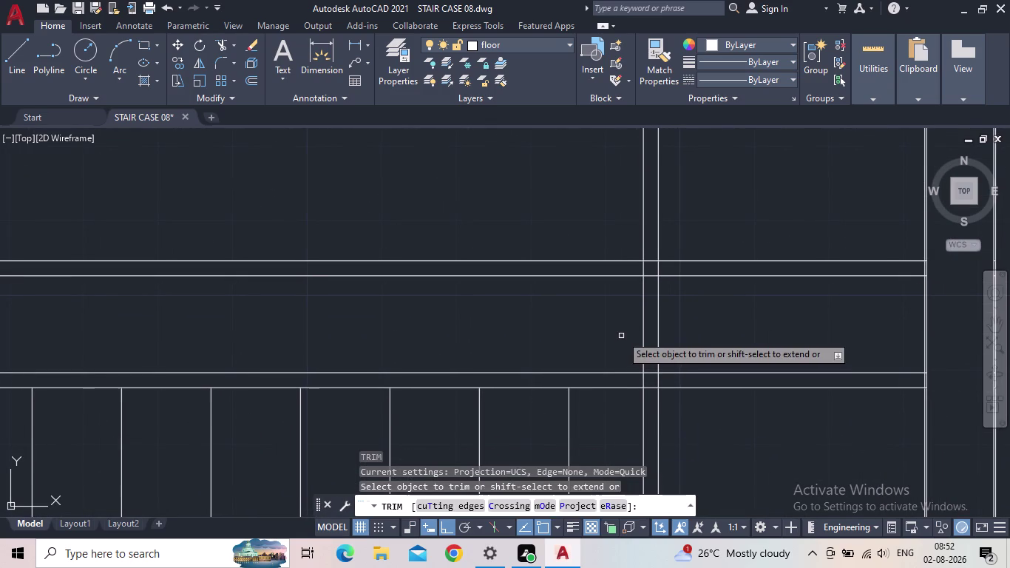
scroll(down, 3)
click(76, 3)
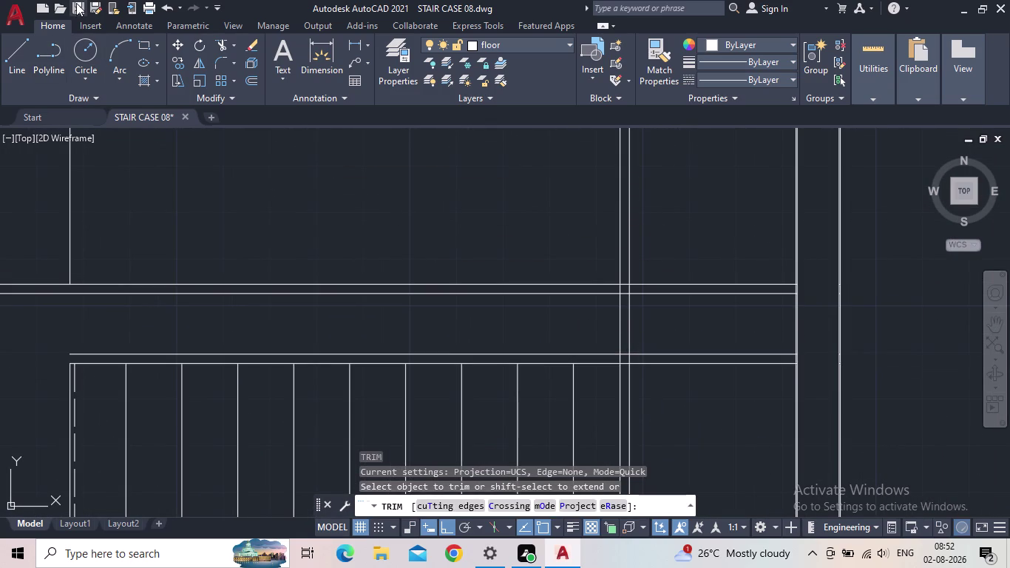
click(76, 3)
scroll(down, 3)
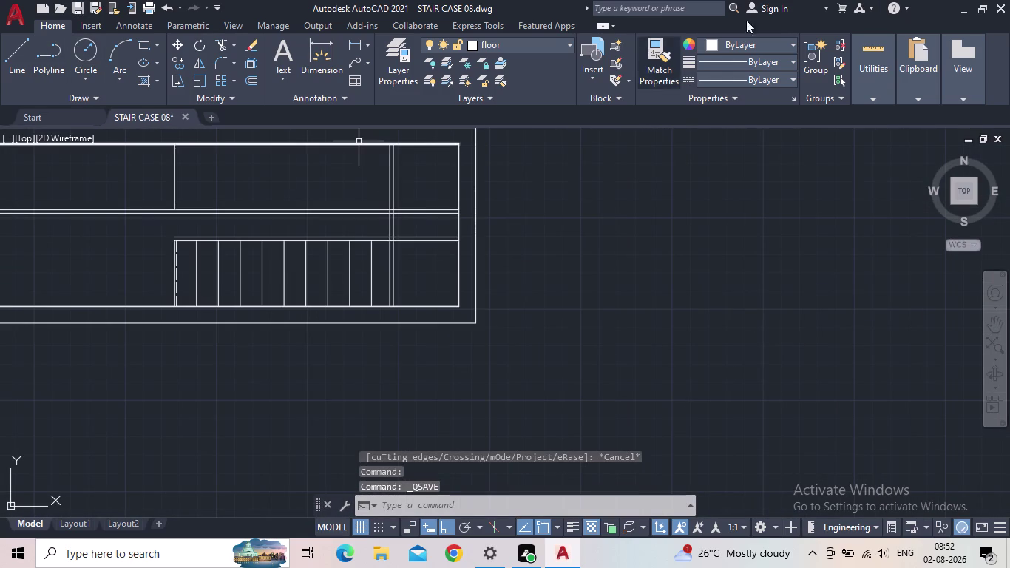